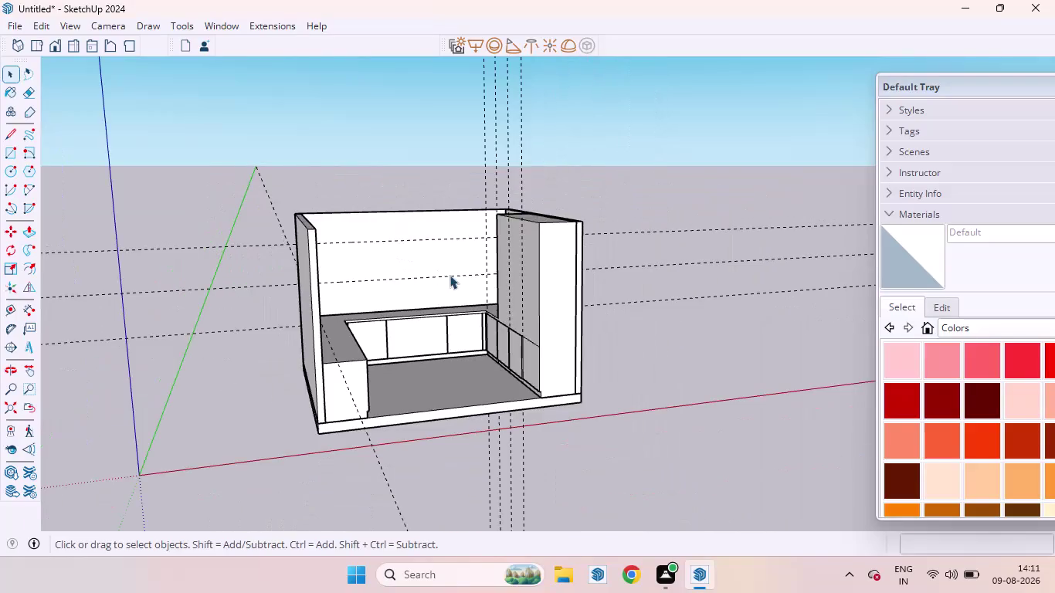
Place a guide line 30 above the existing guide on the left wall.
middle_drag(449, 276, 448, 275)
scroll(up, 3)
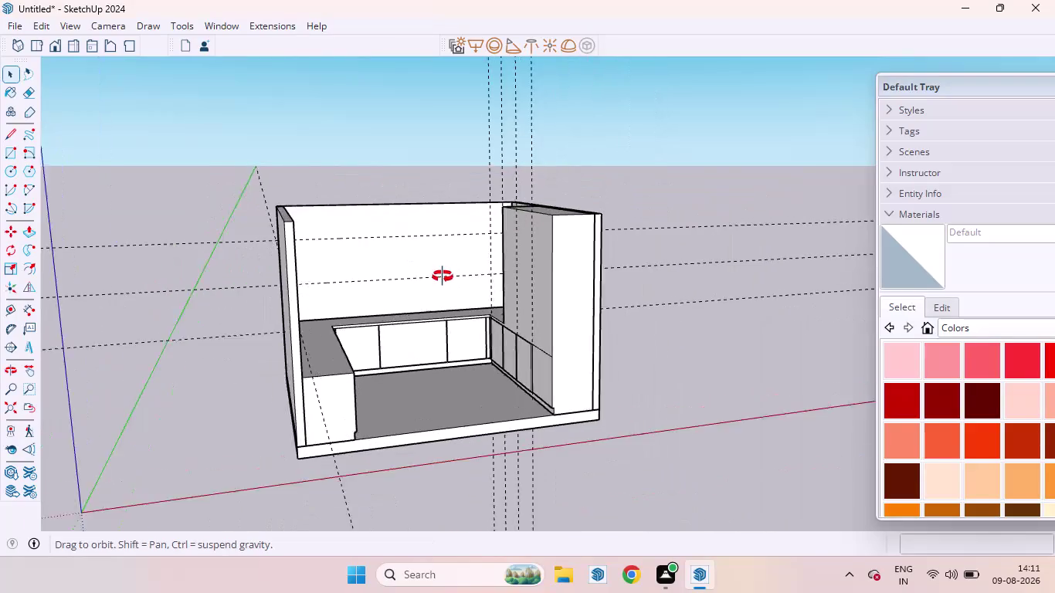
middle_drag(448, 276, 397, 246)
scroll(up, 3)
scroll(down, 3)
middle_drag(423, 254, 380, 372)
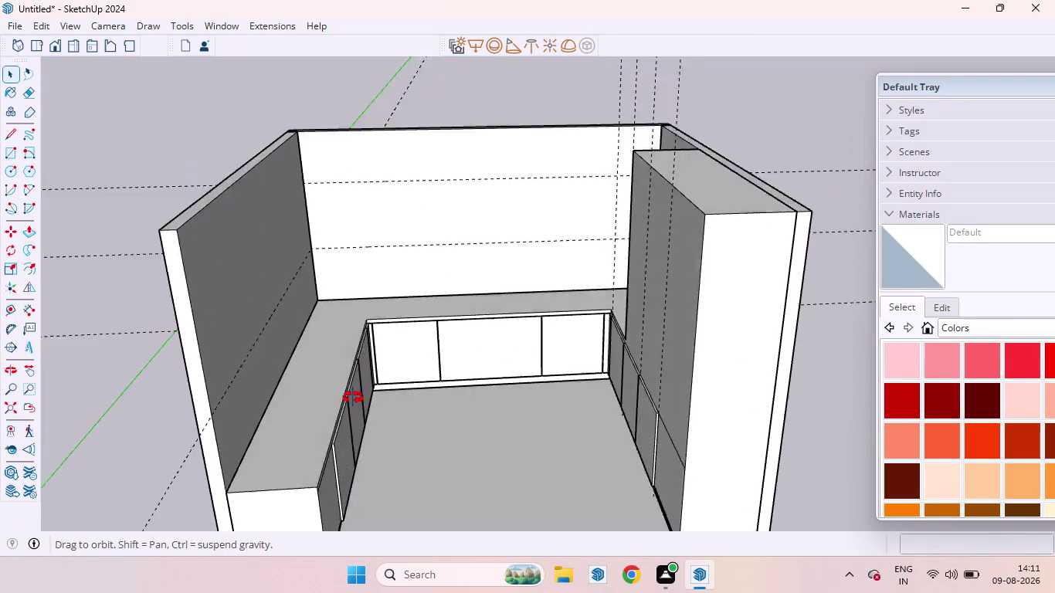
middle_drag(380, 372, 297, 387)
scroll(up, 3)
scroll(down, 3)
scroll(up, 3)
scroll(up, 3)
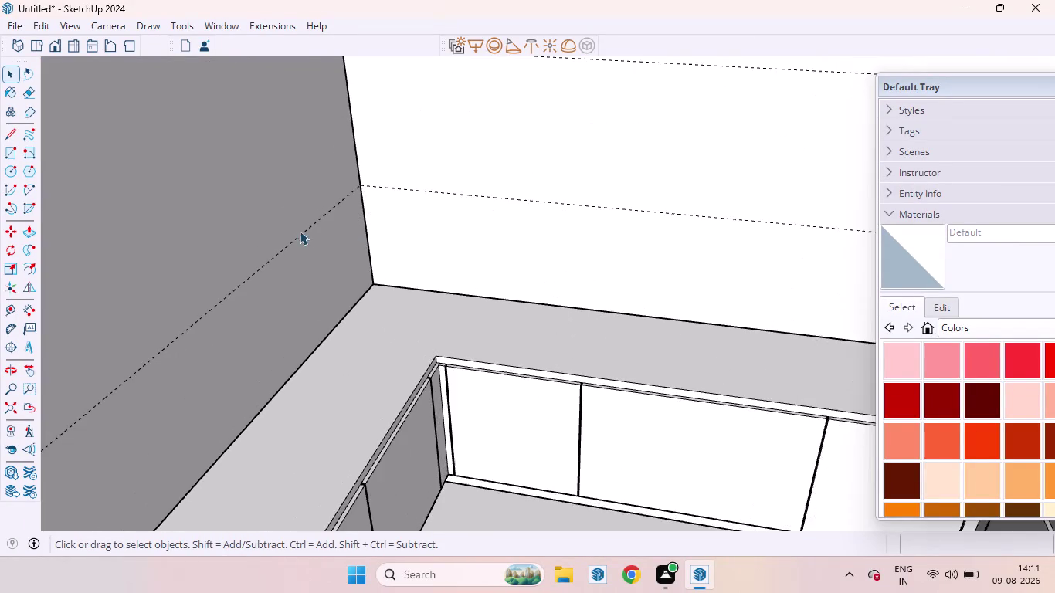
scroll(down, 3)
key(t)
click(298, 259)
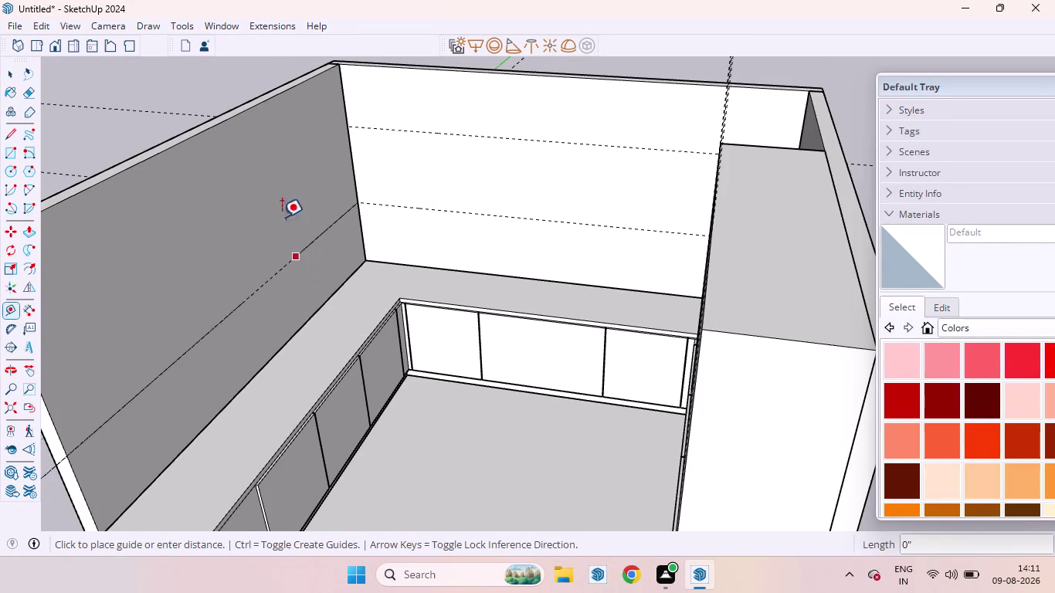
text(30)
key(Return)
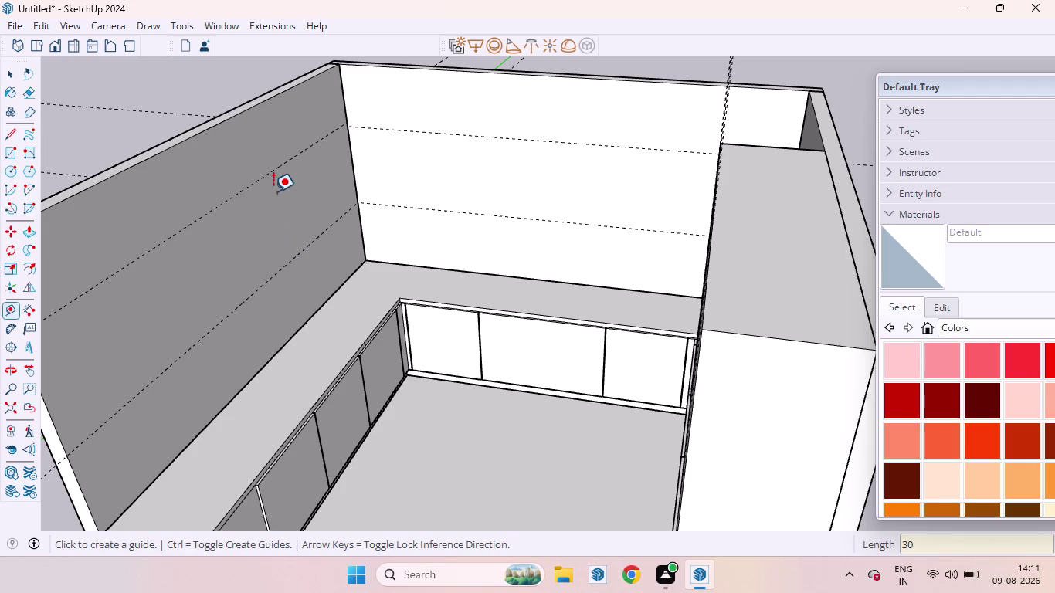
Add a guide 30 above the lower guide on the back wall.
scroll(up, 3)
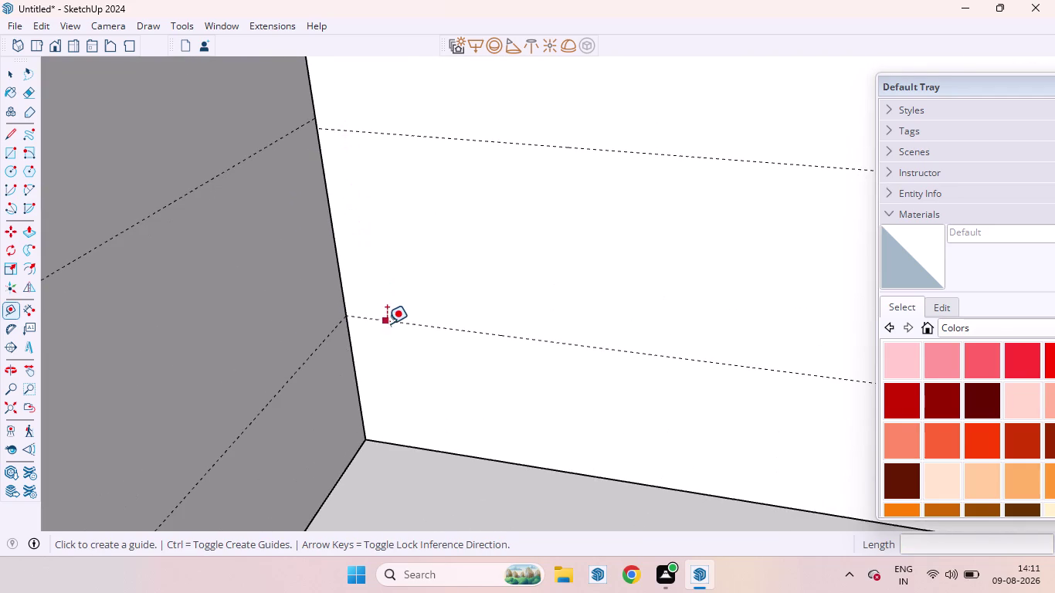
click(388, 324)
text(3)
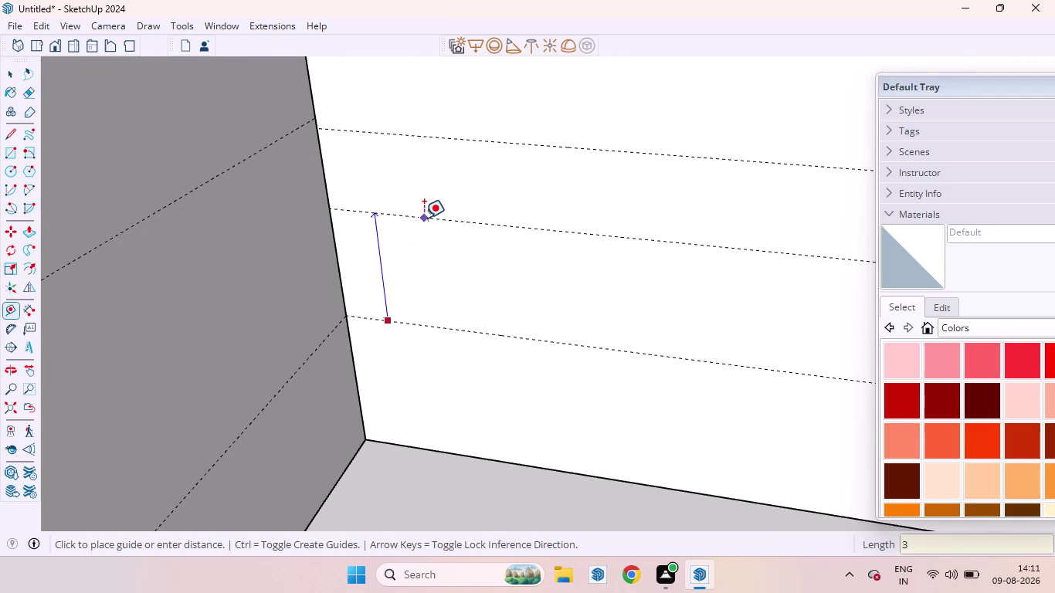
text(0)
key(Return)
scroll(down, 3)
scroll(up, 3)
scroll(down, 3)
Delete the stray guide near the top of the back wall and view the whole room.
key(space)
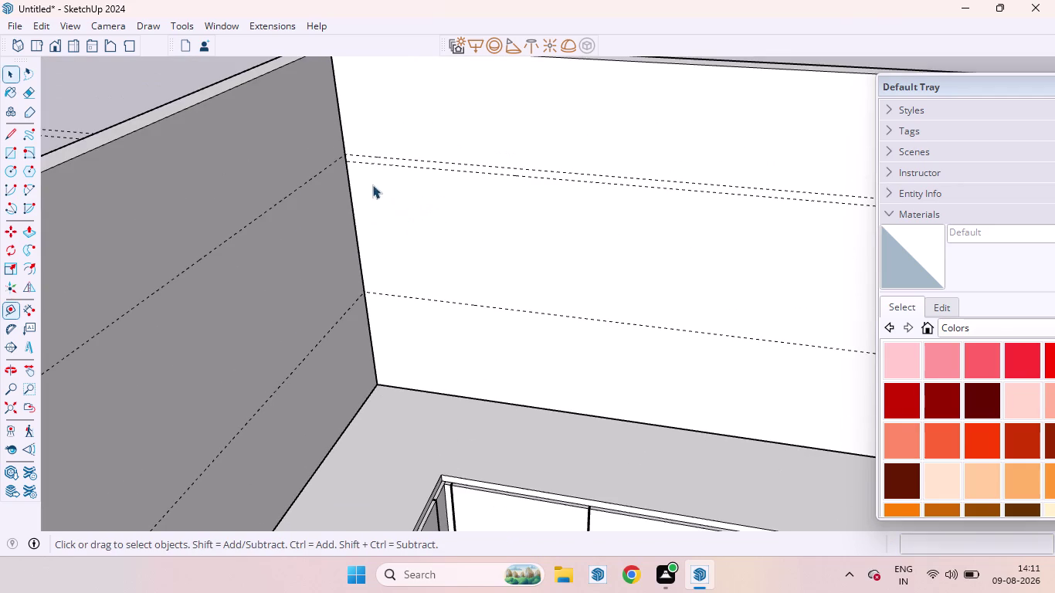
scroll(up, 3)
click(375, 156)
key(Delete)
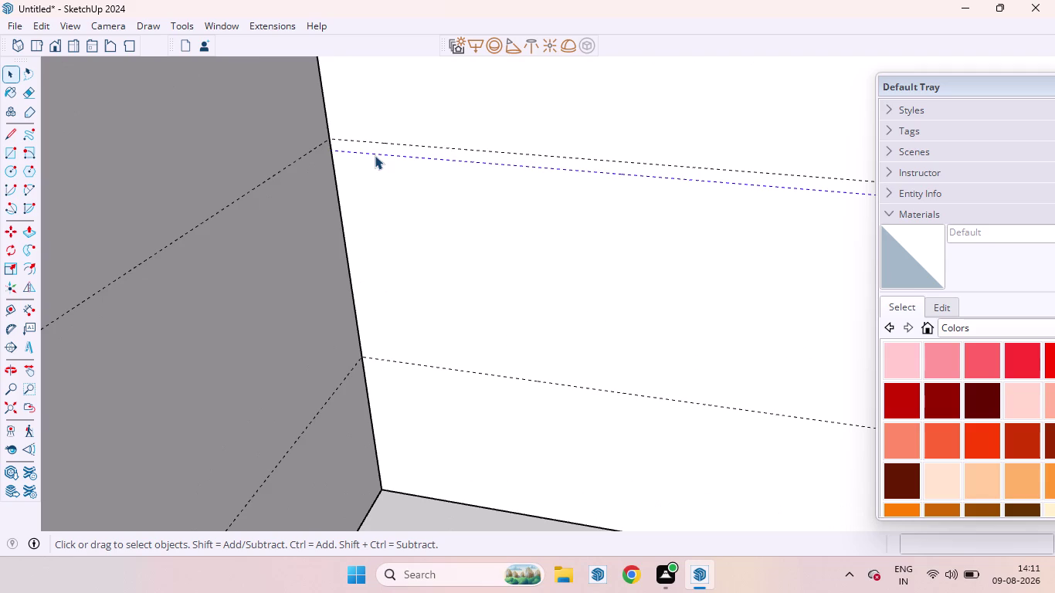
scroll(down, 3)
scroll(up, 3)
scroll(down, 3)
scroll(down, 3)
scroll(up, 3)
scroll(down, 3)
middle_drag(409, 293, 611, 254)
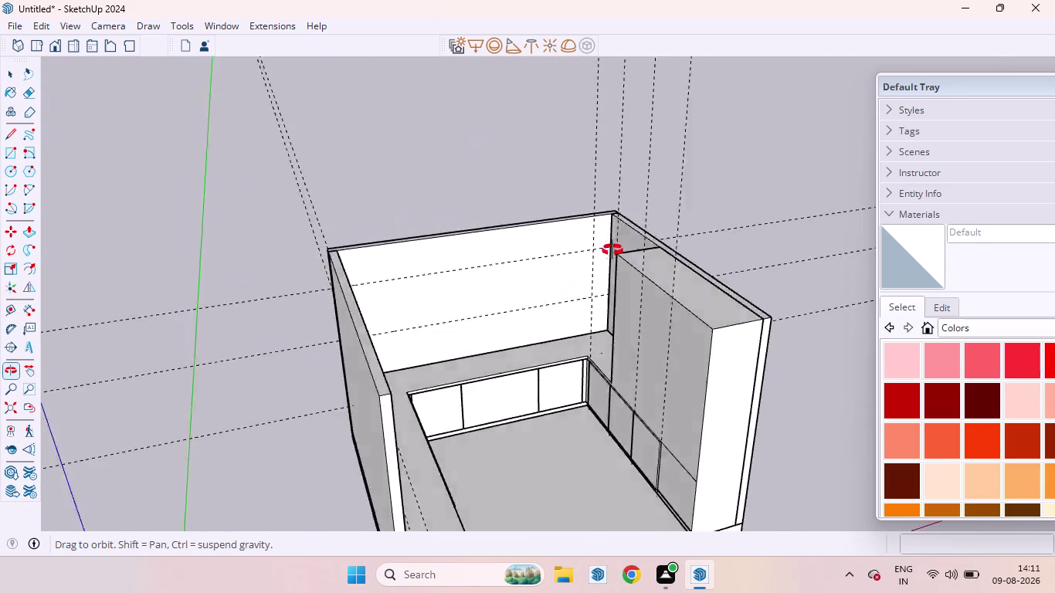
middle_drag(611, 255, 542, 115)
scroll(up, 3)
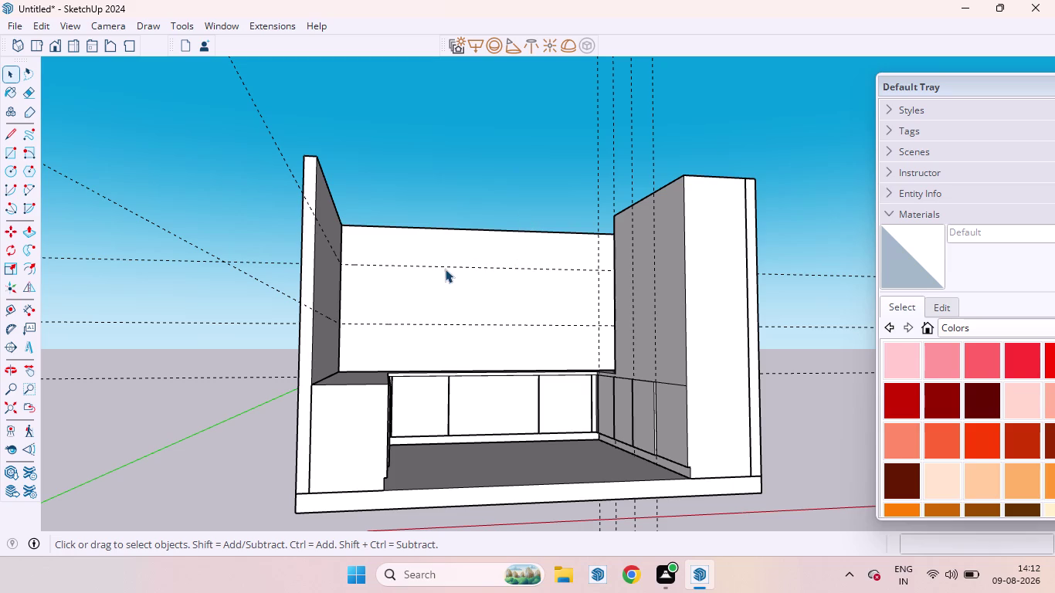
scroll(down, 3)
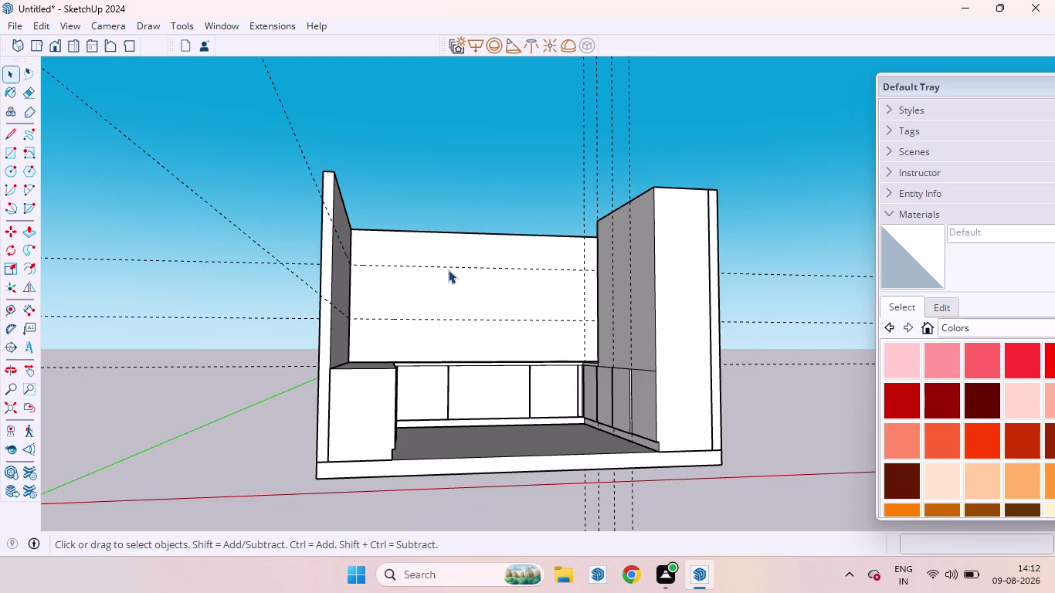
middle_click(448, 269)
scroll(down, 3)
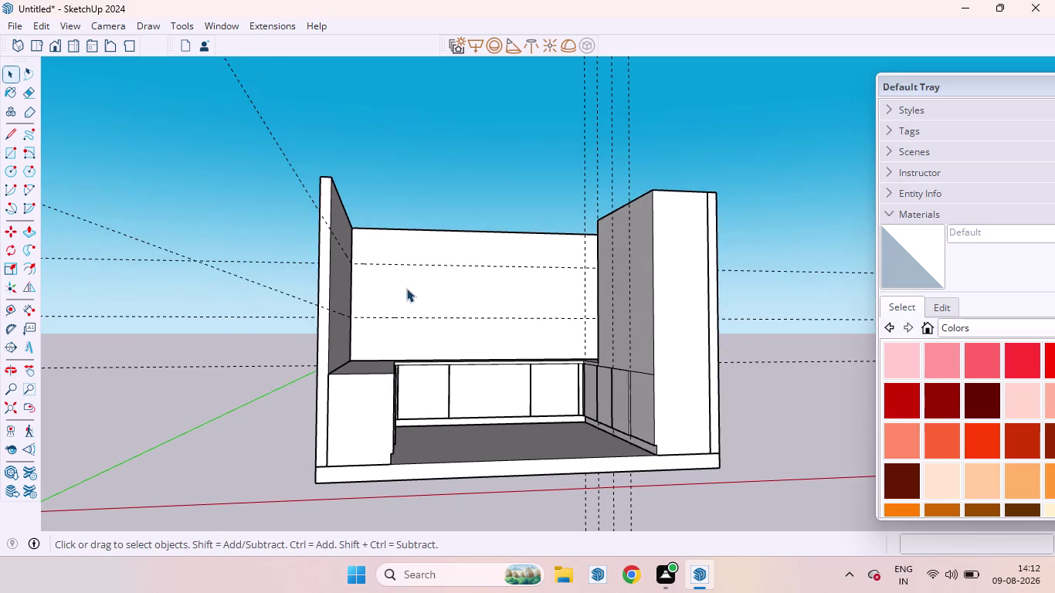
scroll(down, 3)
scroll(up, 3)
middle_drag(421, 282, 397, 358)
scroll(up, 3)
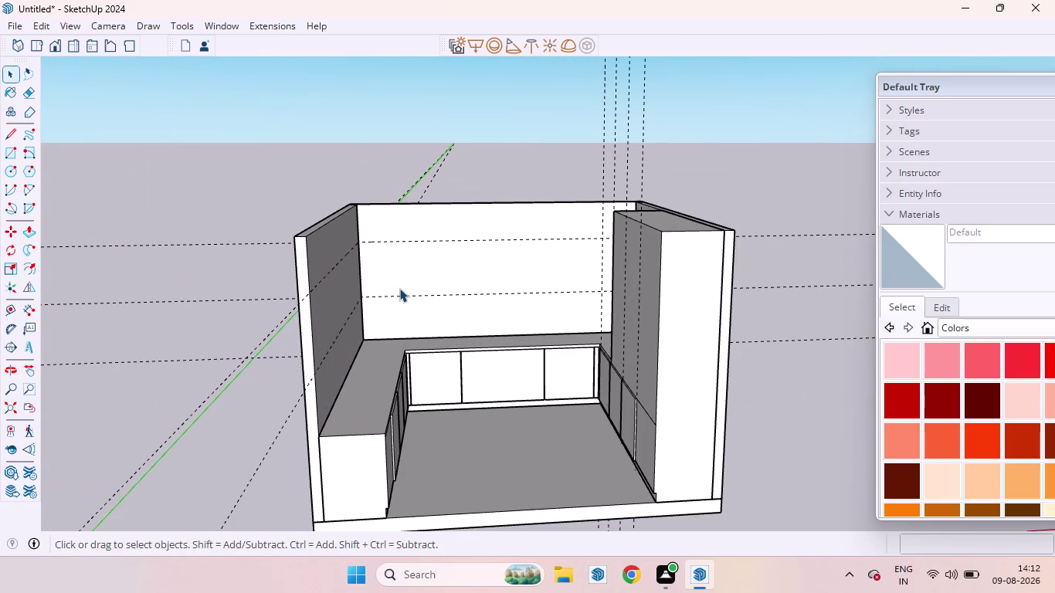
key(r)
scroll(up, 3)
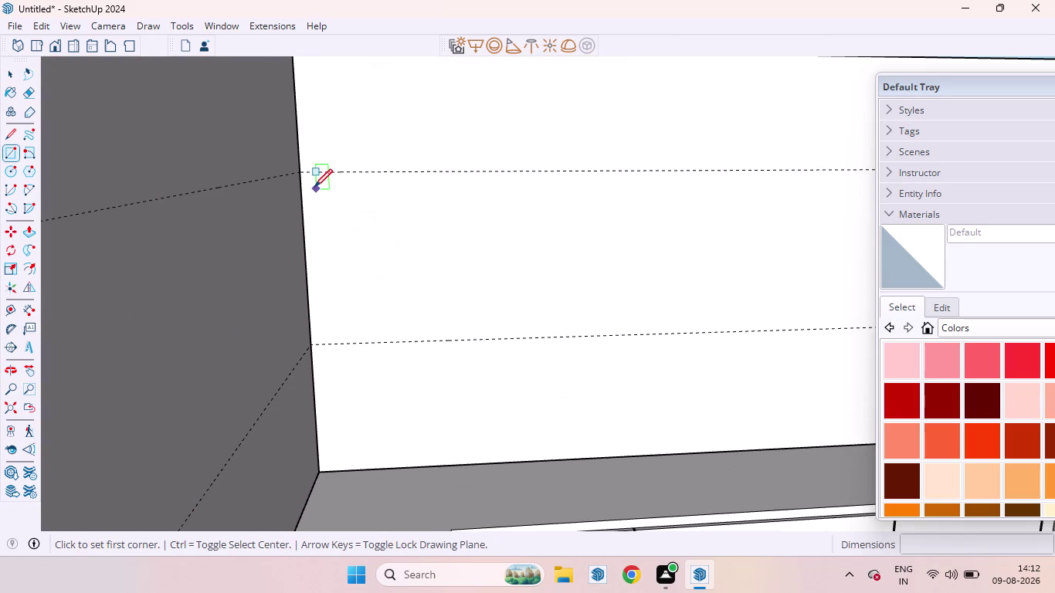
click(299, 171)
scroll(down, 3)
scroll(down, 3)
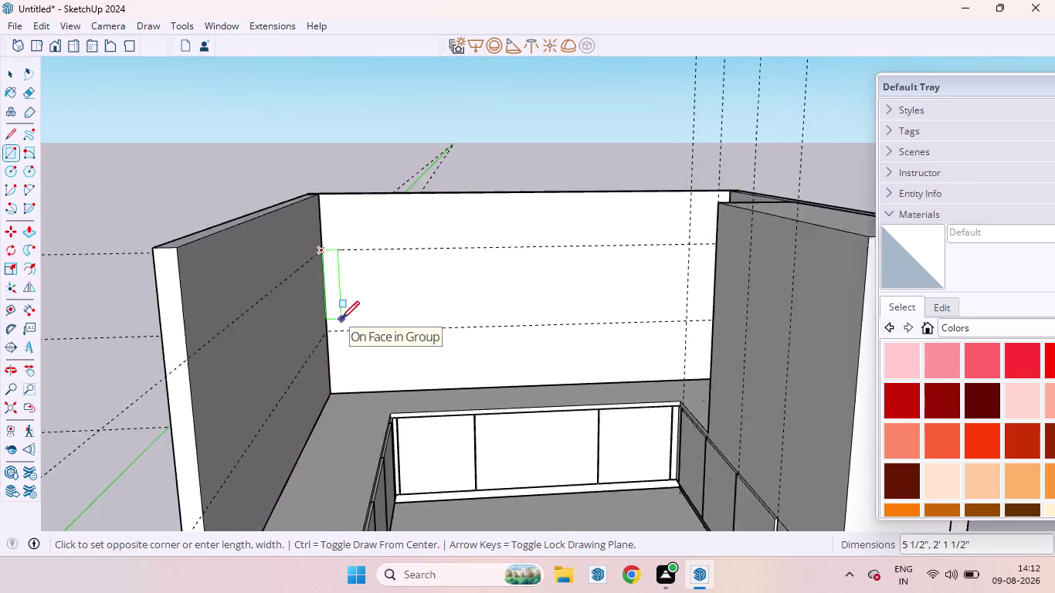
scroll(down, 3)
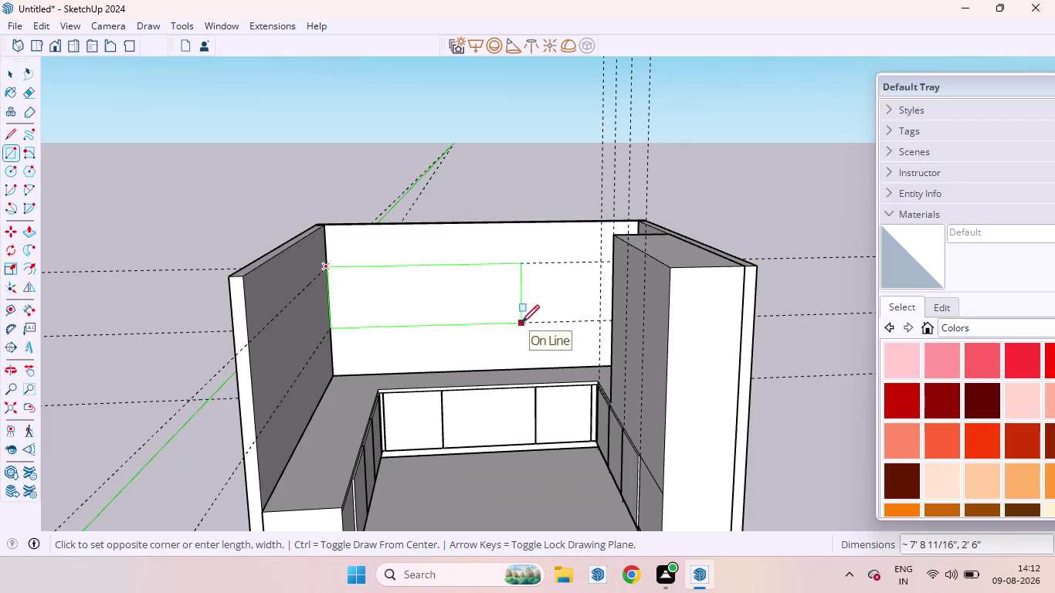
scroll(up, 3)
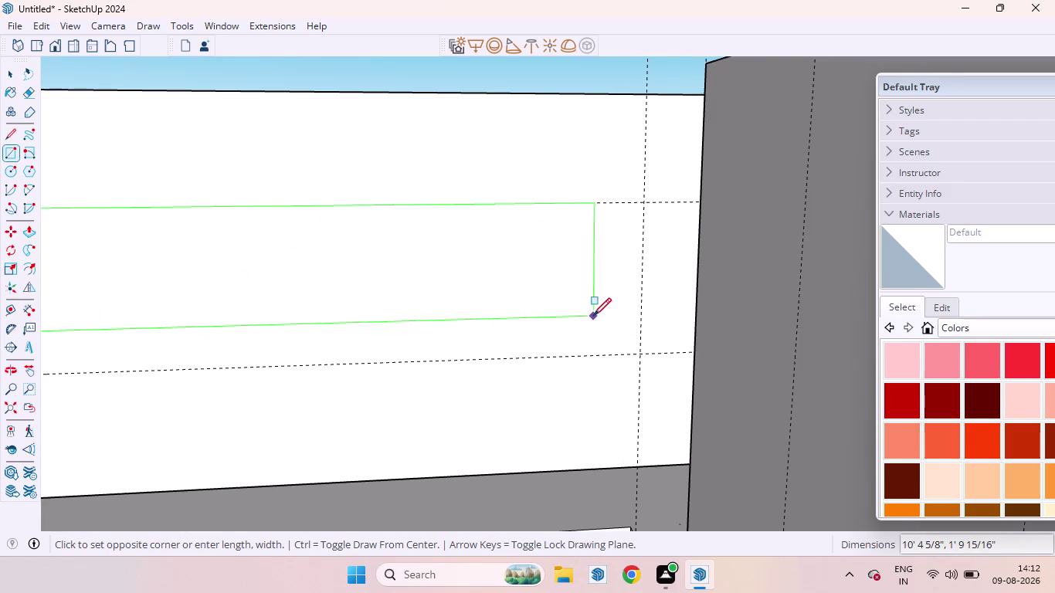
scroll(up, 3)
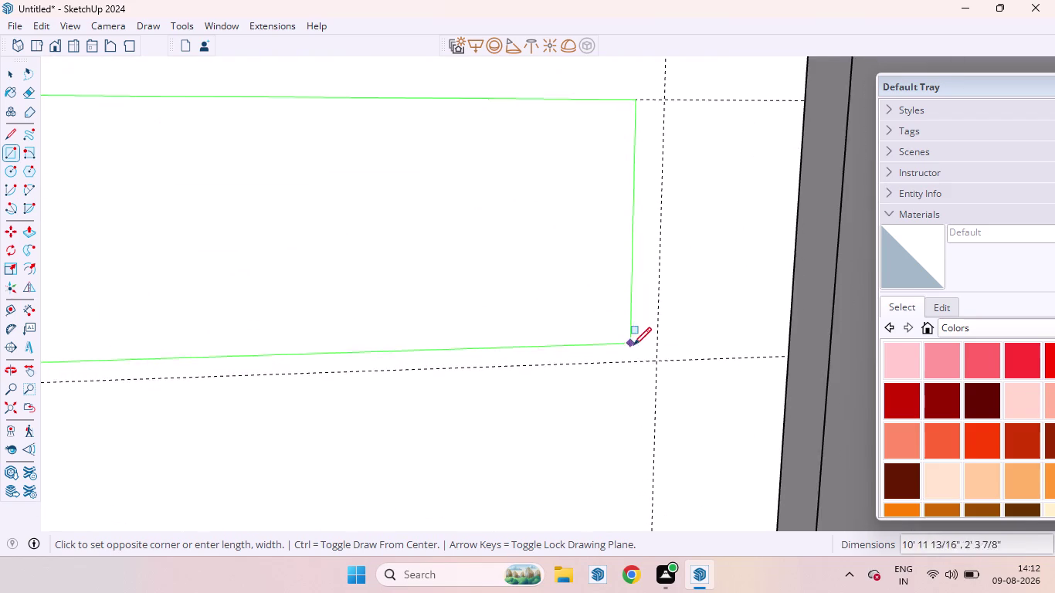
scroll(up, 3)
middle_drag(640, 358, 701, 398)
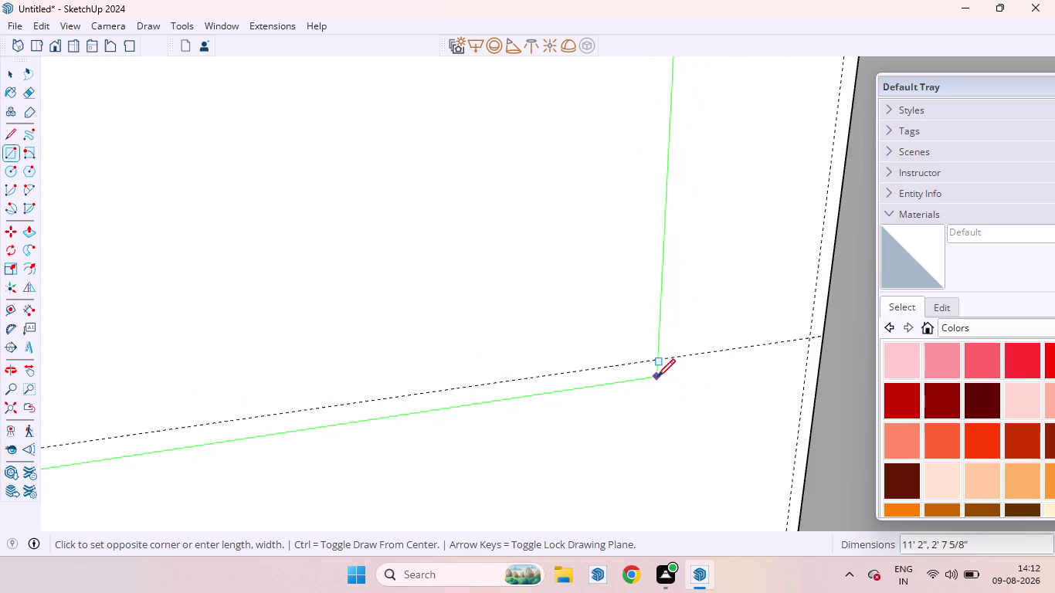
middle_drag(652, 365, 516, 353)
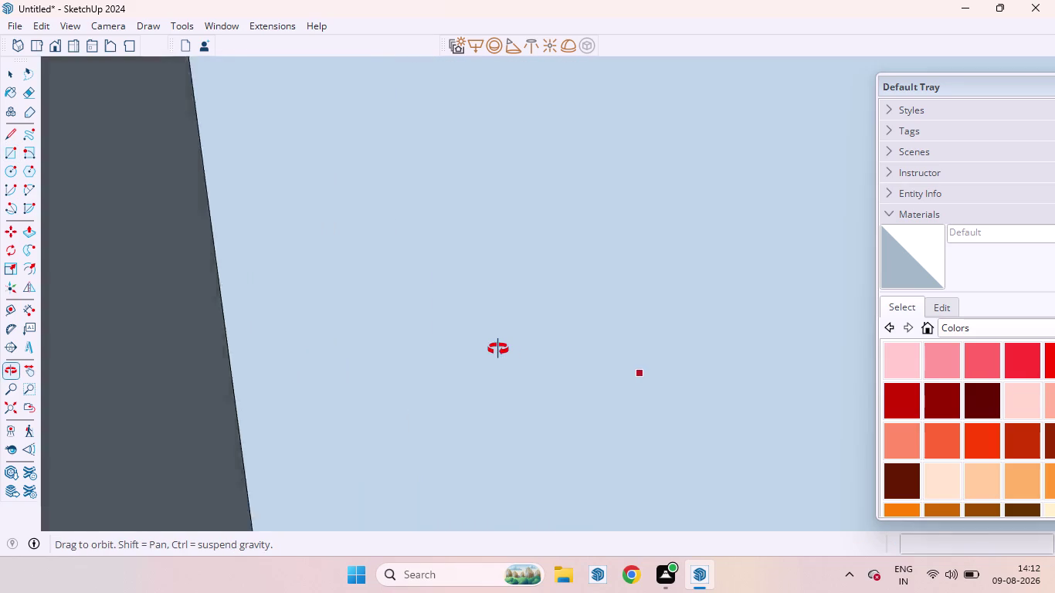
middle_drag(516, 353, 499, 349)
middle_drag(498, 349, 529, 338)
scroll(down, 3)
scroll(down, 3)
scroll(down, 3)
scroll(down, 3)
click(3, 412)
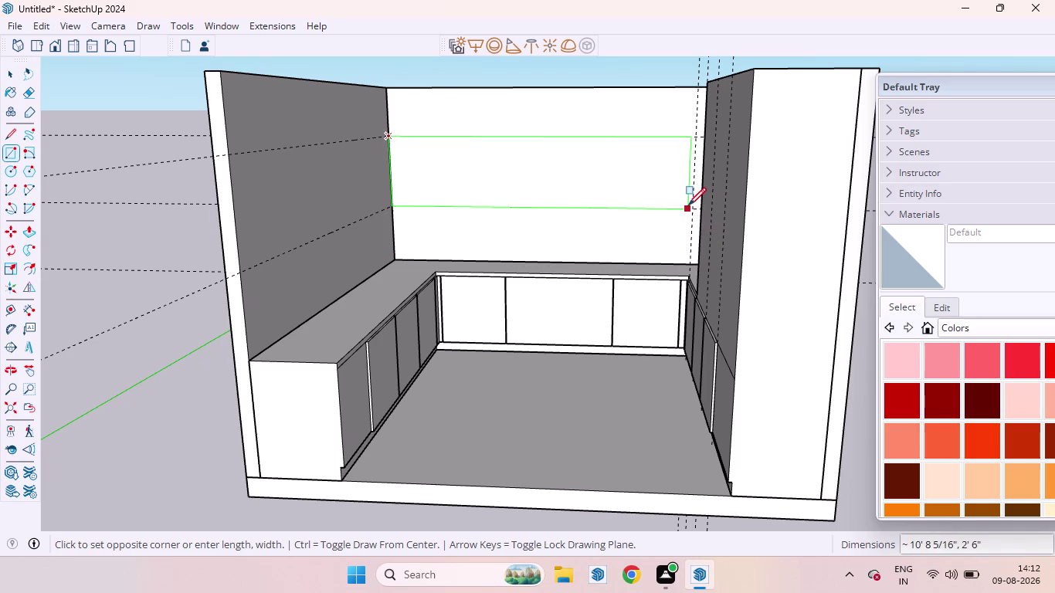
middle_drag(688, 208, 693, 218)
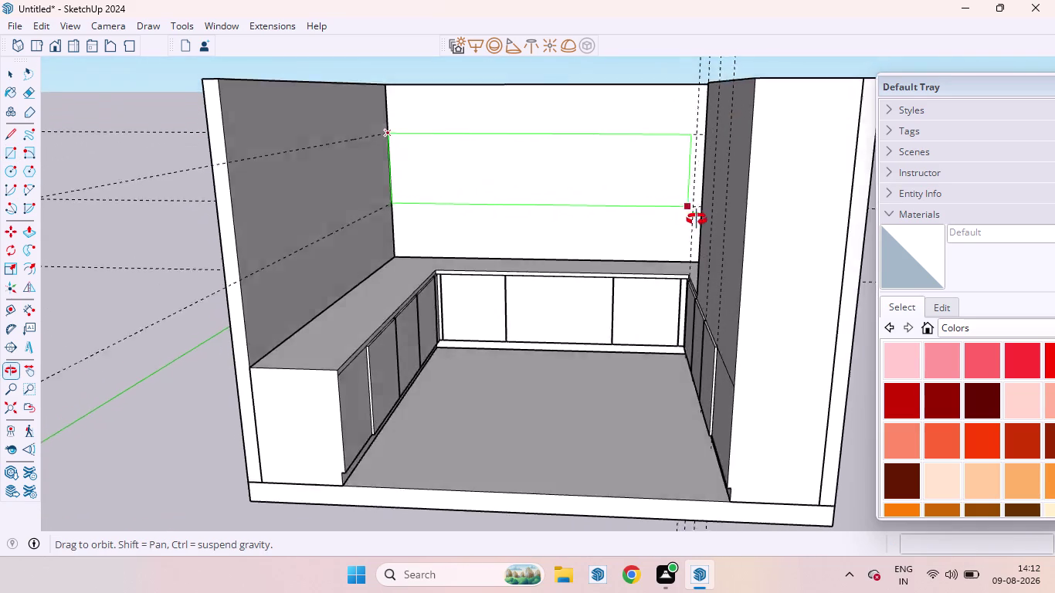
middle_drag(693, 218, 680, 200)
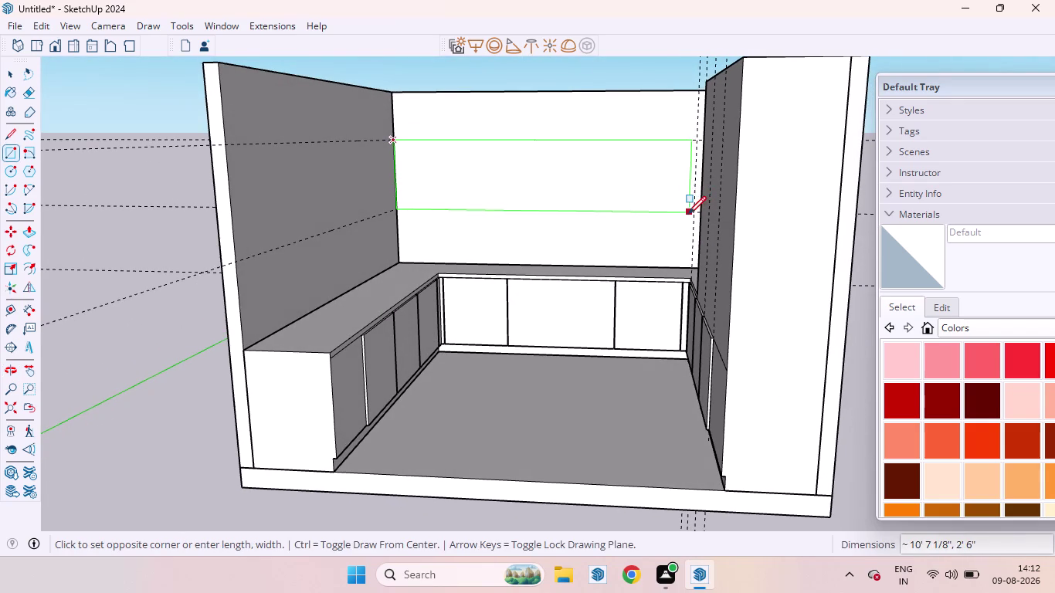
key(space)
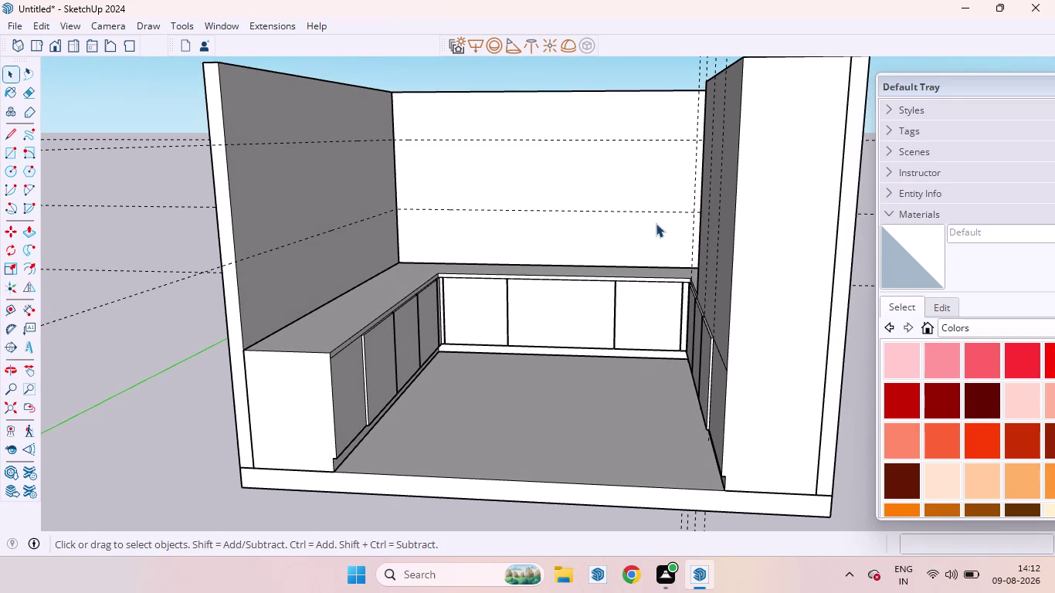
Move the vertical guide at the back-right corner into a new position.
scroll(down, 3)
middle_drag(660, 242, 832, 533)
scroll(up, 3)
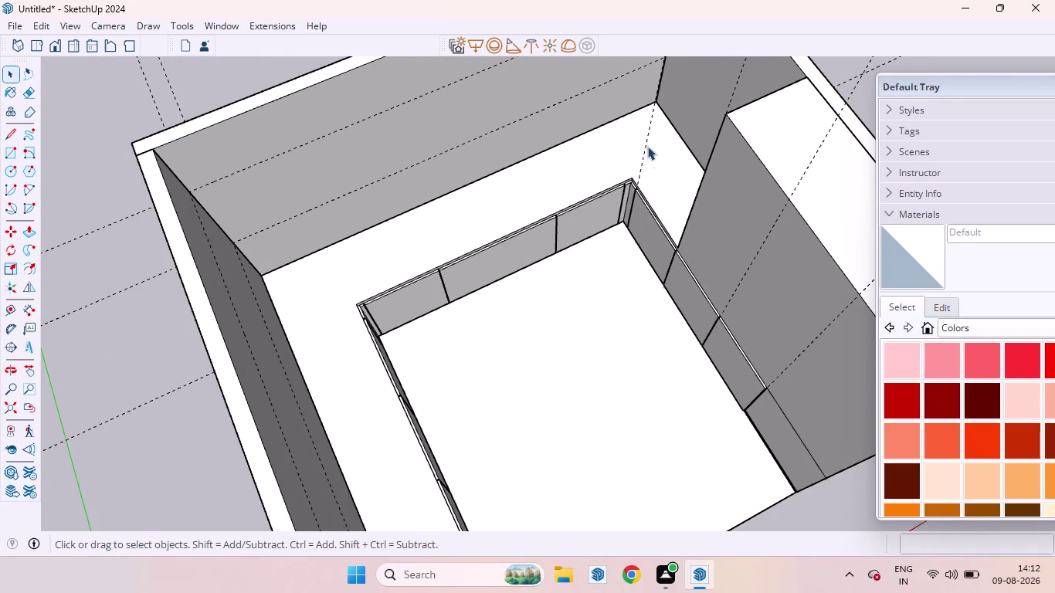
middle_drag(655, 150, 628, 143)
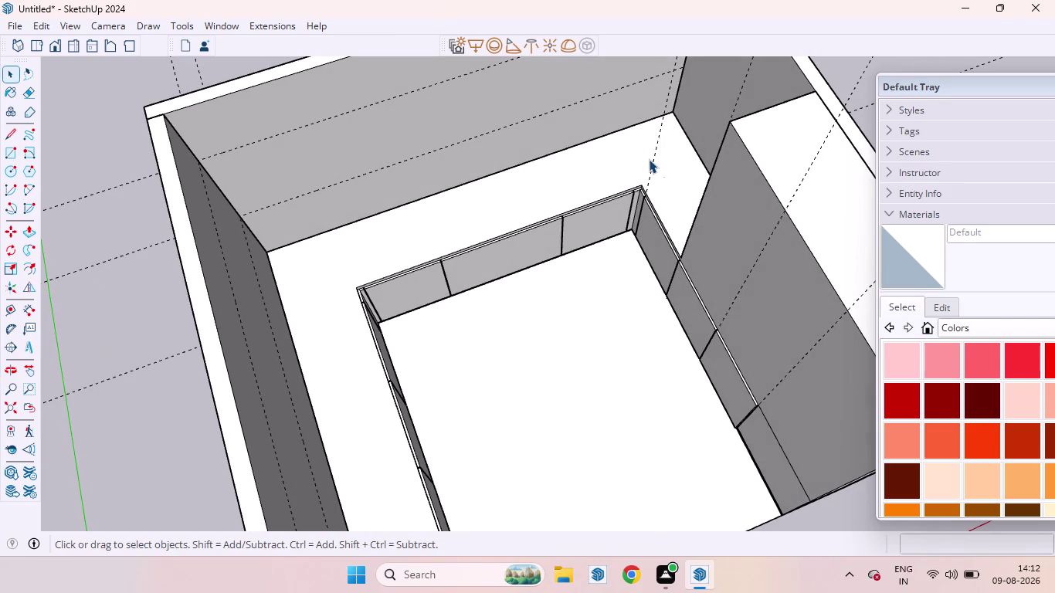
click(653, 159)
key(m)
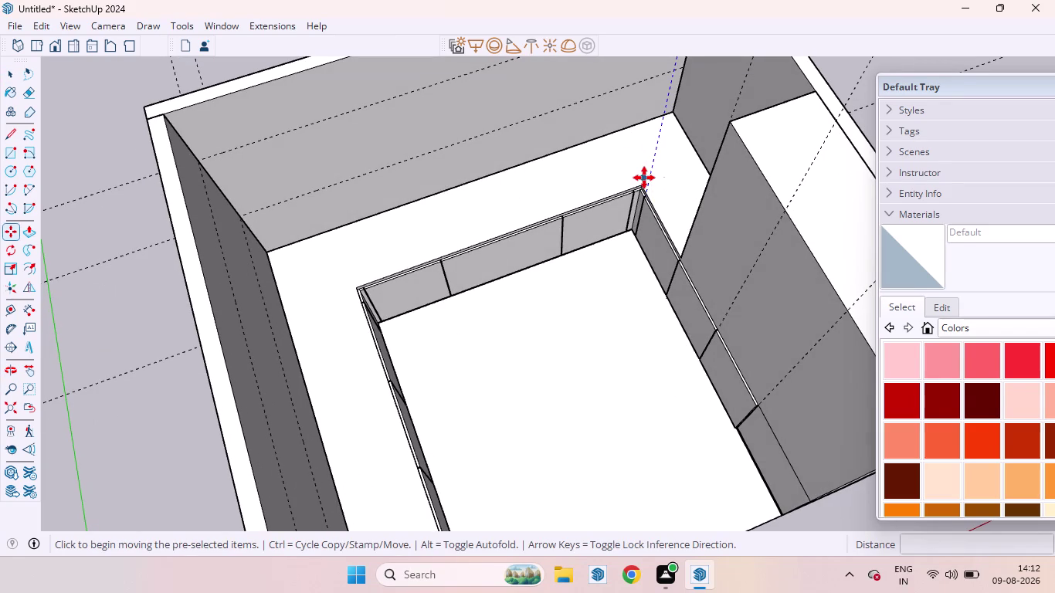
key(Left)
click(651, 177)
click(601, 130)
key(space)
scroll(down, 3)
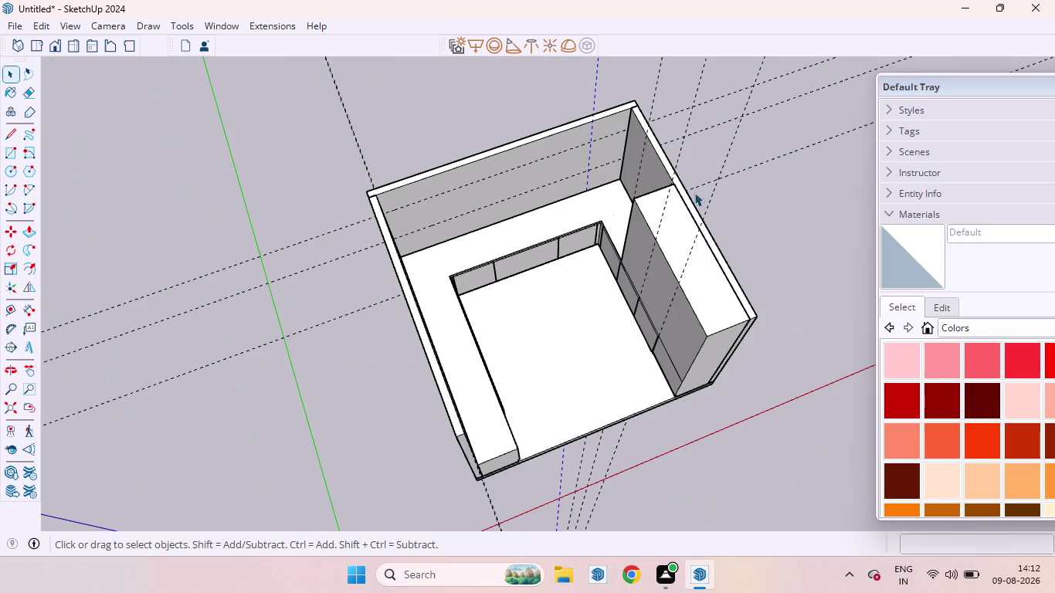
click(745, 219)
Draw a rectangle on the back wall spanning the upper cabinet area between the guides.
middle_drag(615, 168, 515, 16)
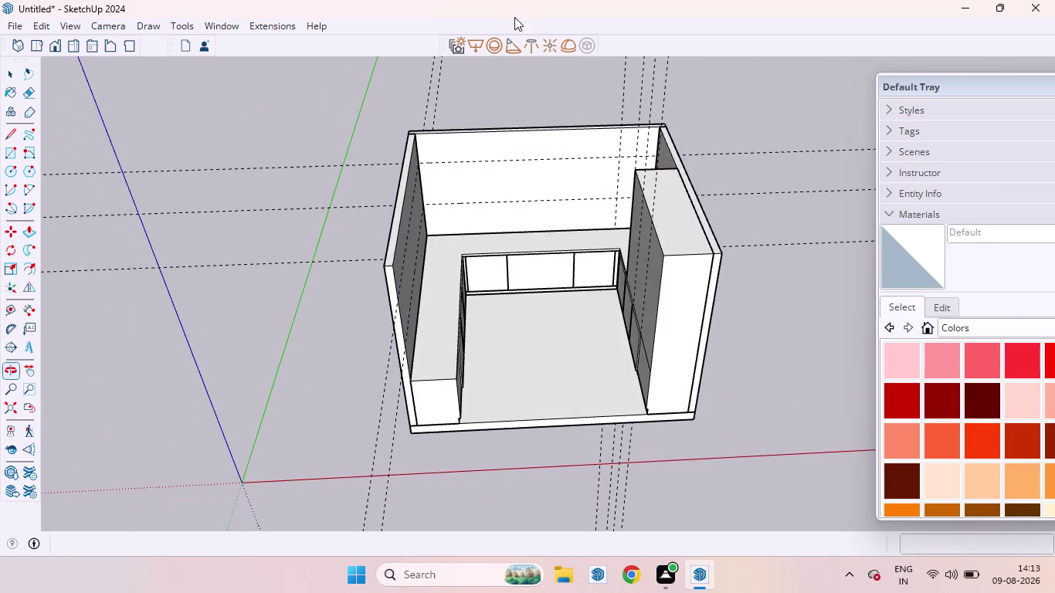
scroll(up, 3)
key(r)
scroll(up, 3)
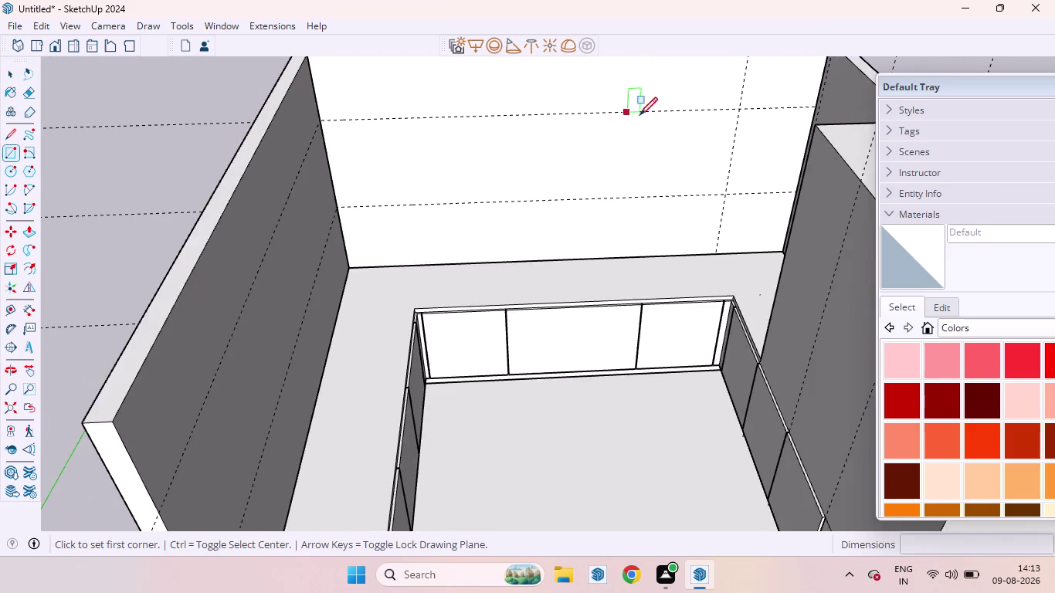
scroll(up, 3)
click(774, 111)
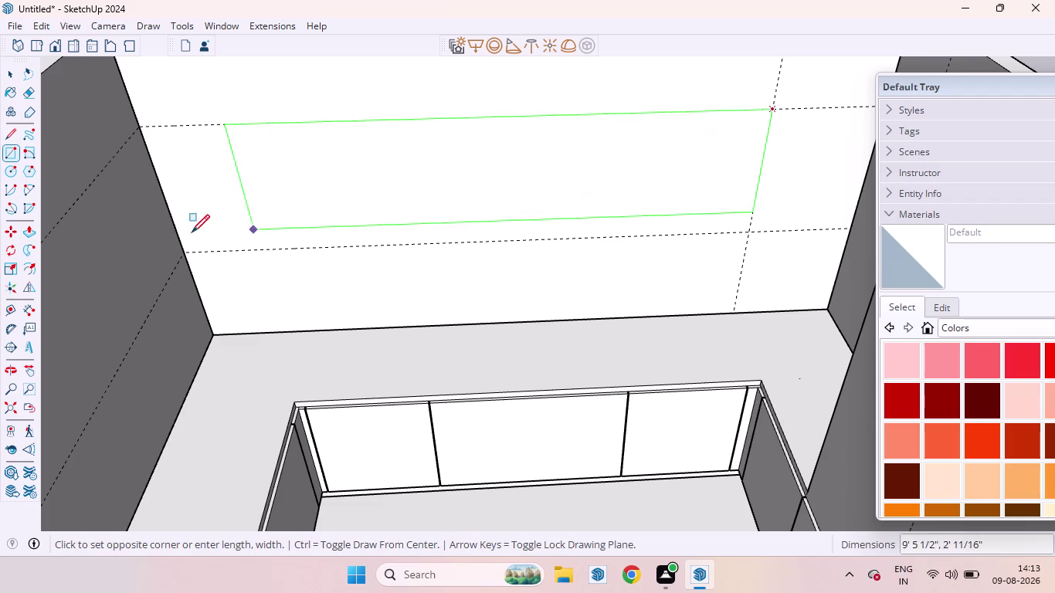
click(185, 252)
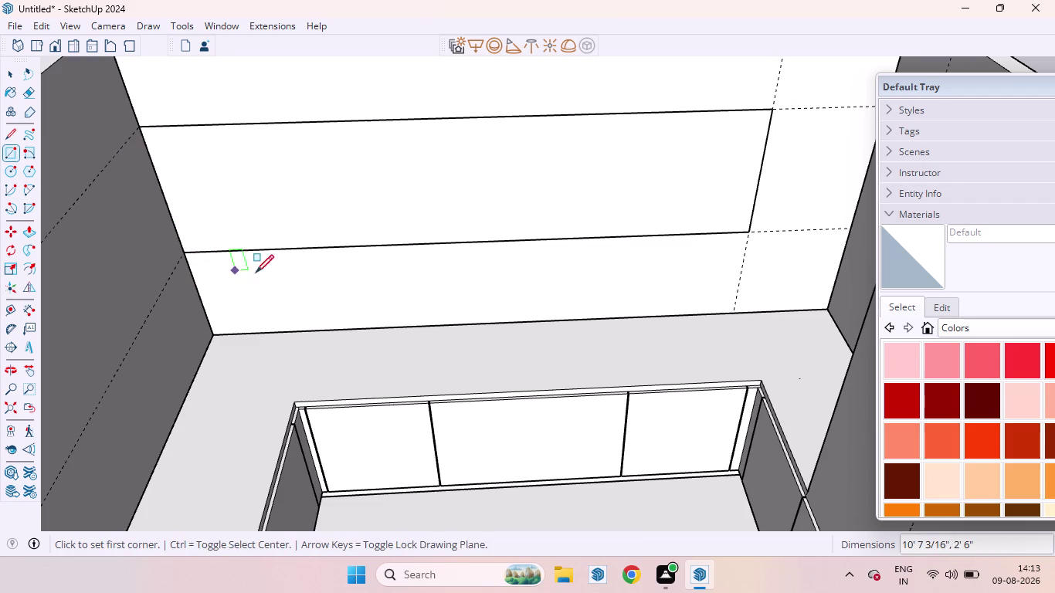
key(space)
Push/pull the rectangle 14 out from the back wall to form the cabinet block.
click(412, 180)
key(p)
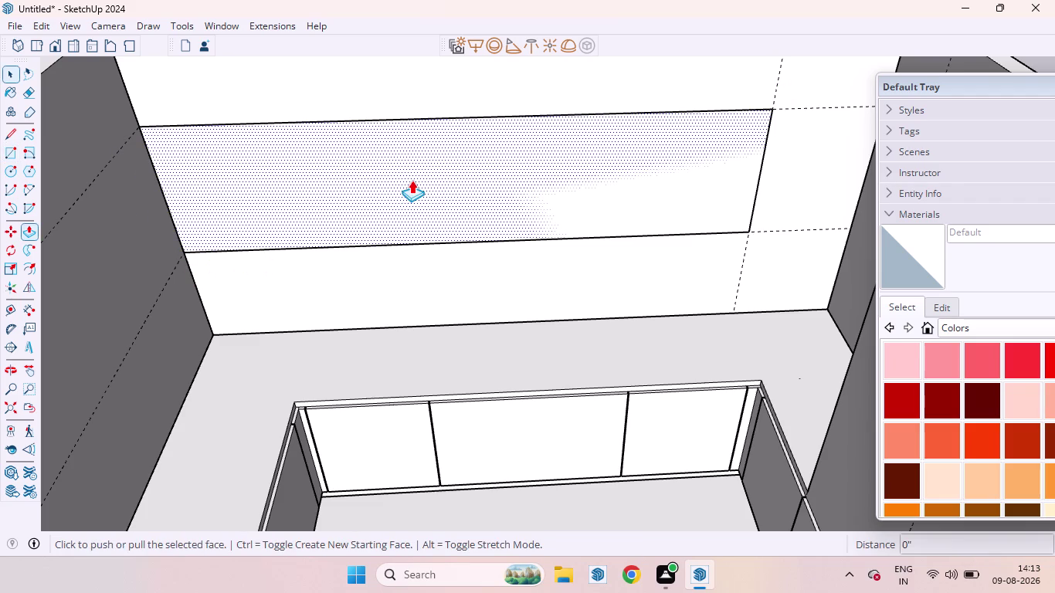
drag(412, 180, 412, 199)
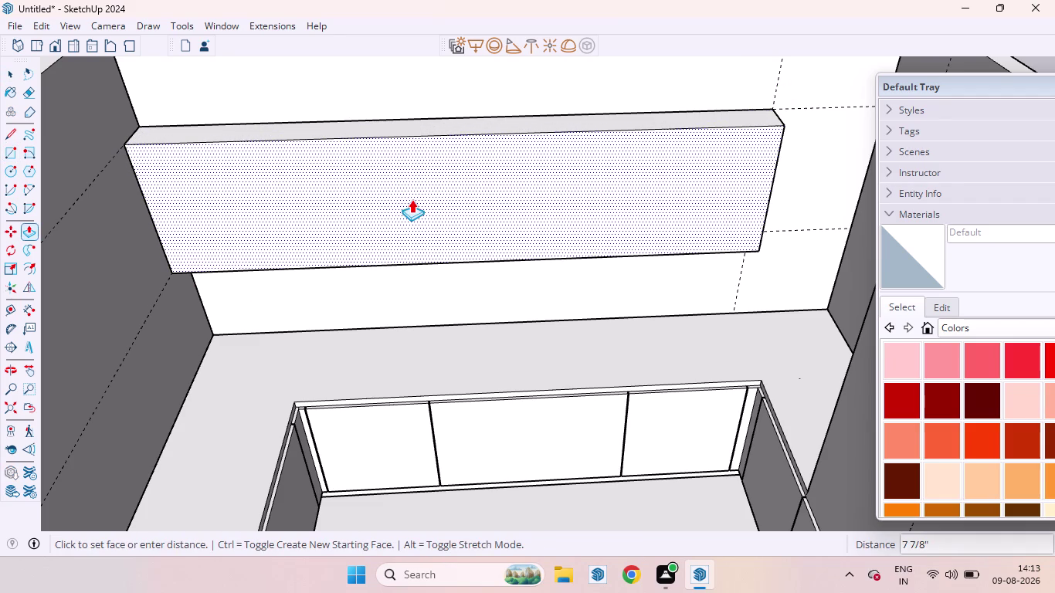
drag(411, 199, 411, 200)
text(14)
key(Return)
key(space)
scroll(down, 3)
scroll(down, 3)
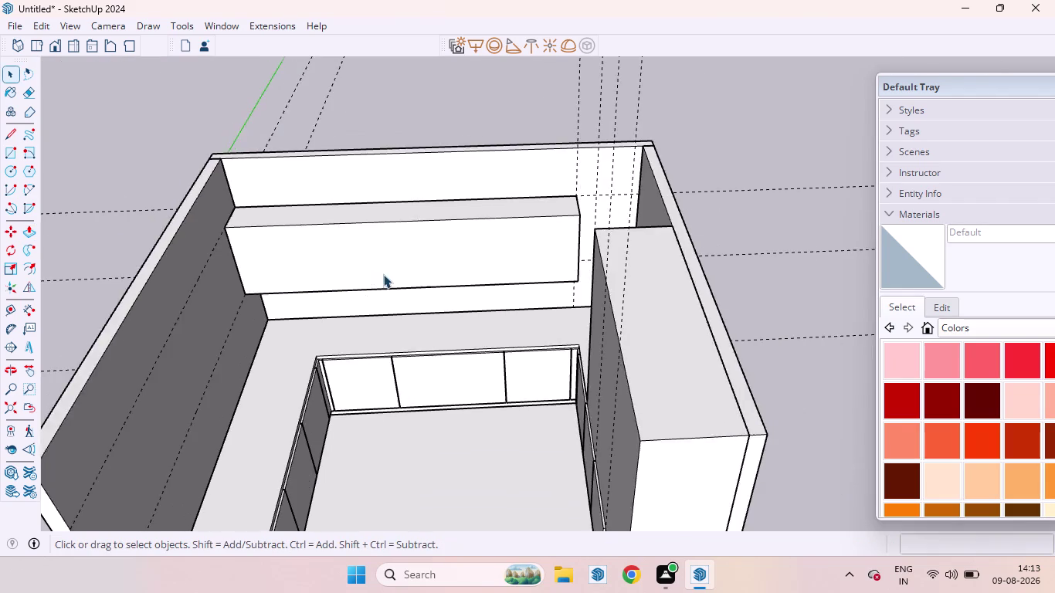
scroll(down, 3)
middle_drag(349, 333, 293, 242)
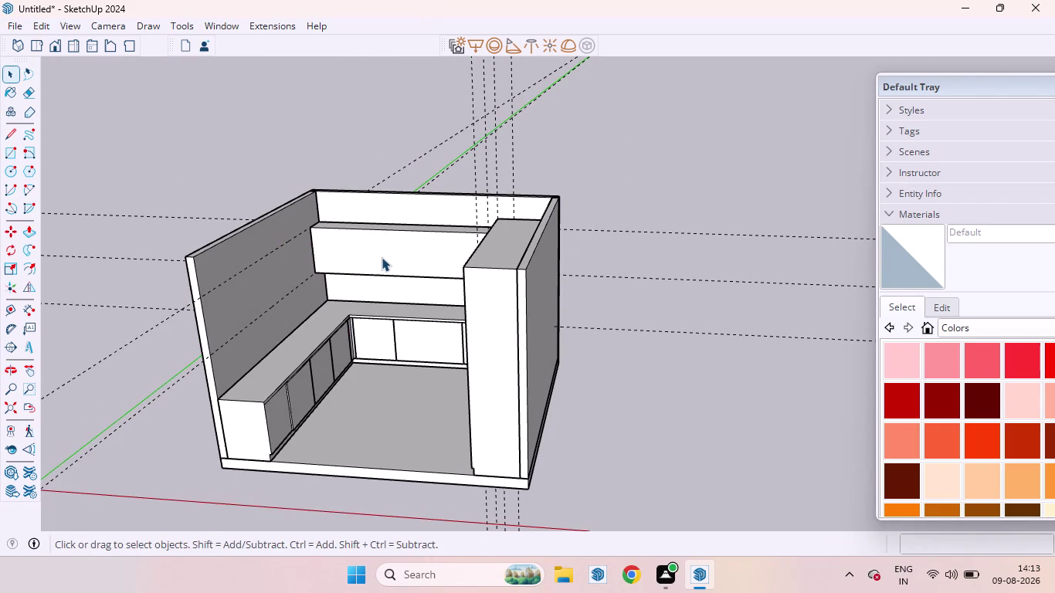
scroll(up, 3)
middle_drag(455, 221, 595, 154)
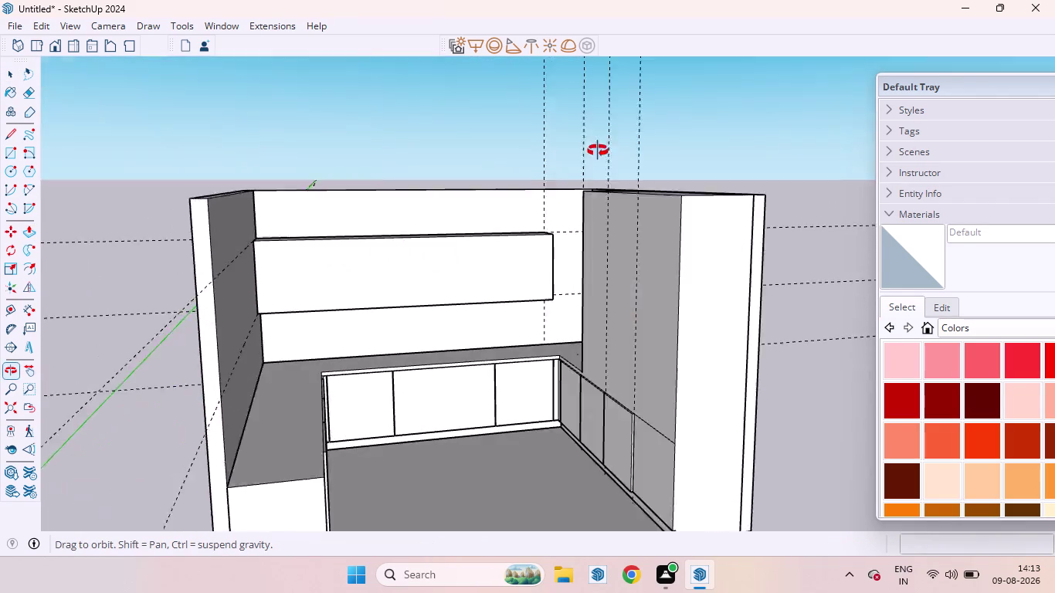
middle_drag(594, 154, 853, 267)
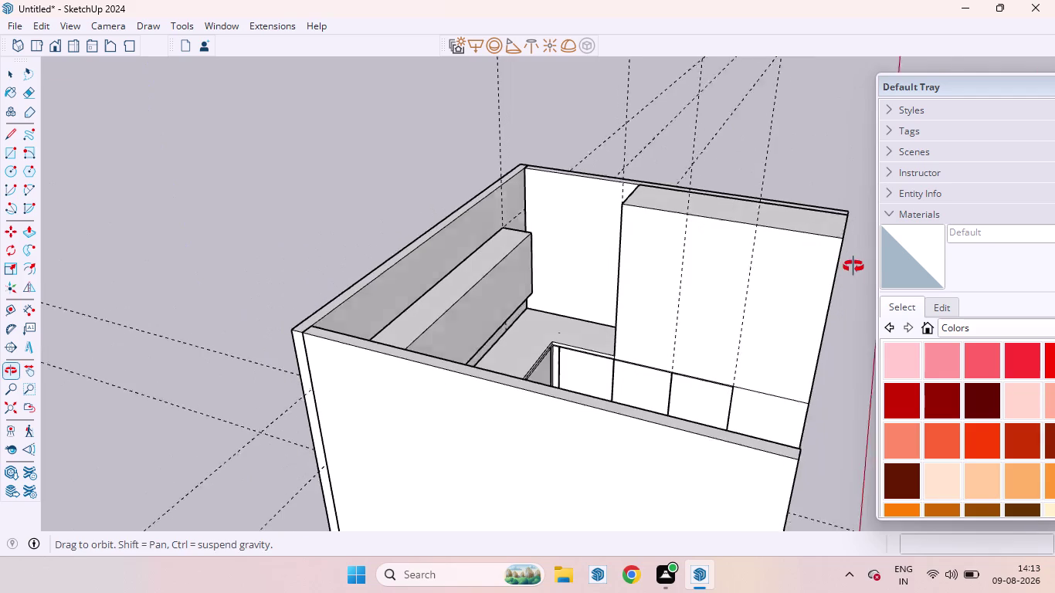
middle_drag(853, 267, 854, 265)
scroll(up, 3)
scroll(up, 3)
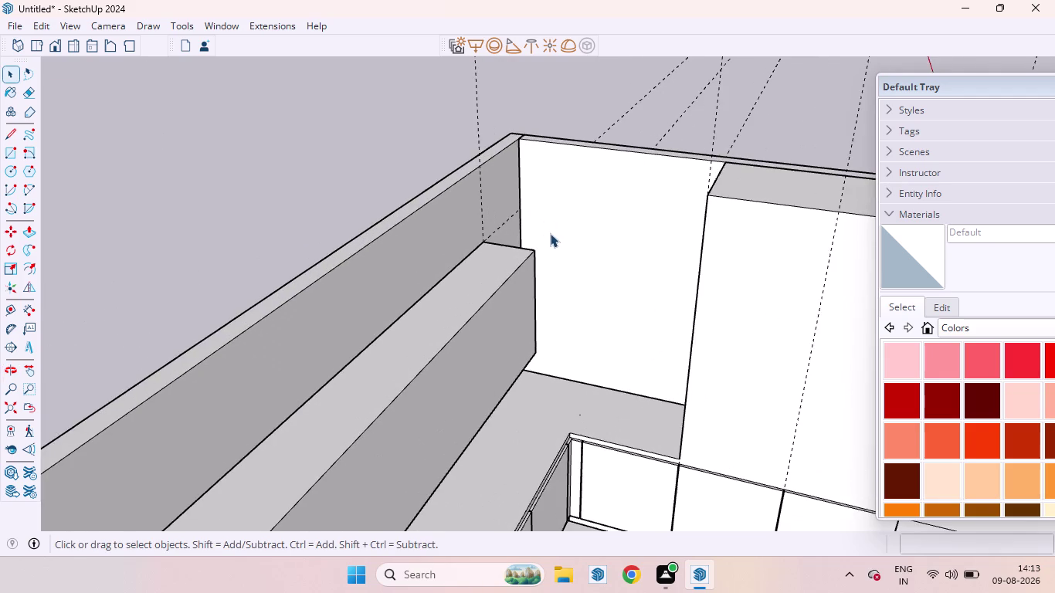
scroll(down, 3)
scroll(up, 3)
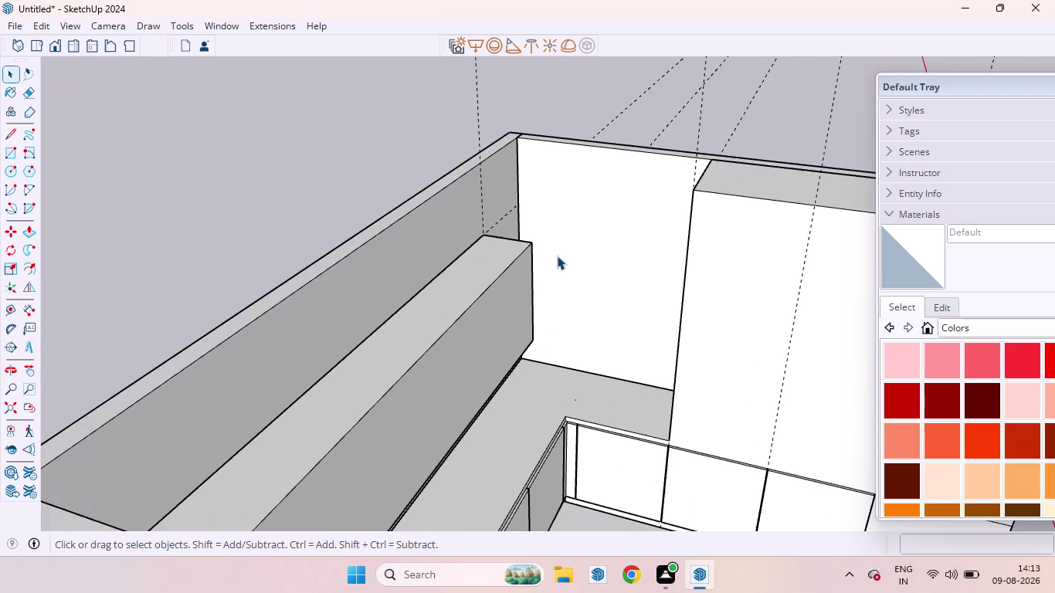
scroll(up, 3)
middle_drag(603, 236, 631, 343)
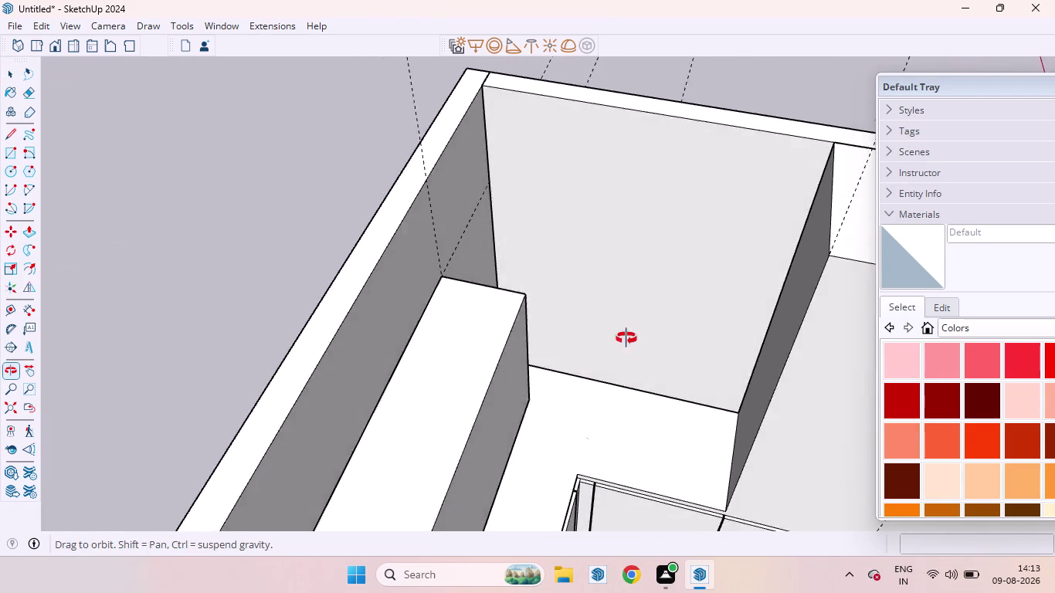
middle_drag(631, 343, 688, 453)
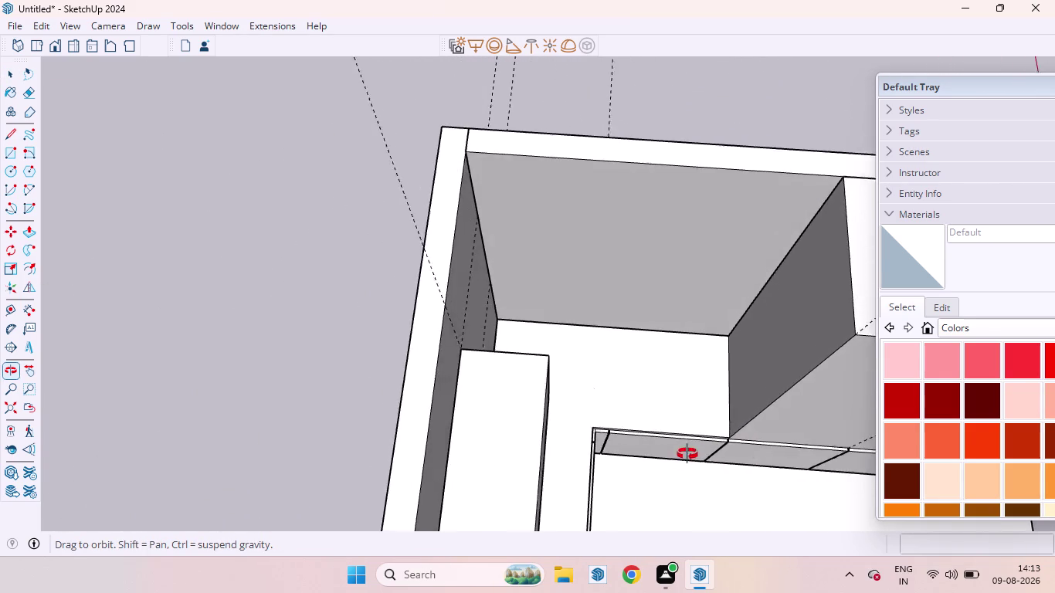
middle_drag(688, 453, 528, 315)
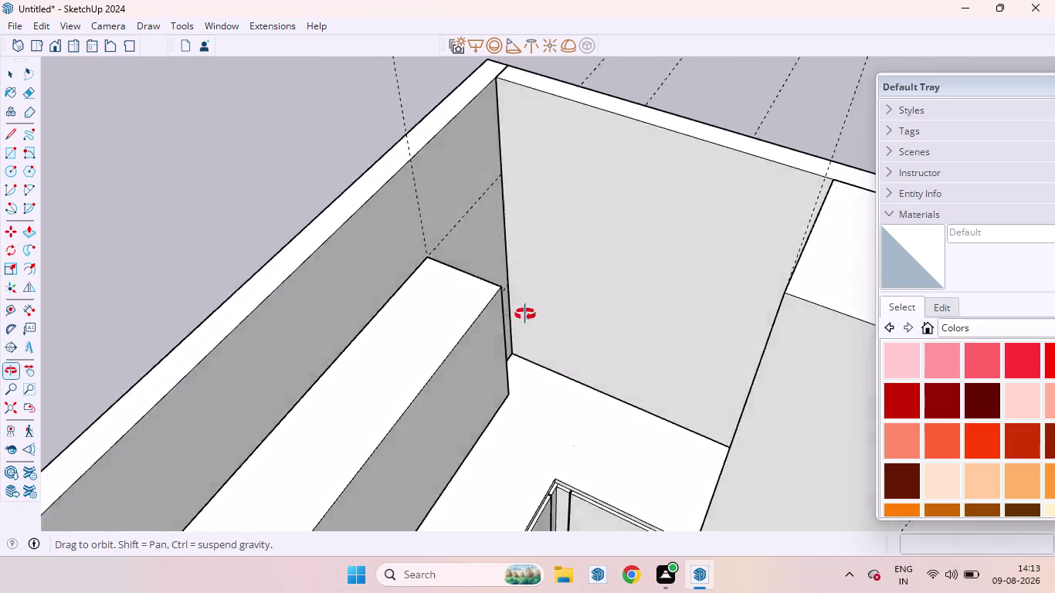
middle_drag(528, 315, 383, 163)
scroll(down, 3)
middle_drag(423, 295, 491, 365)
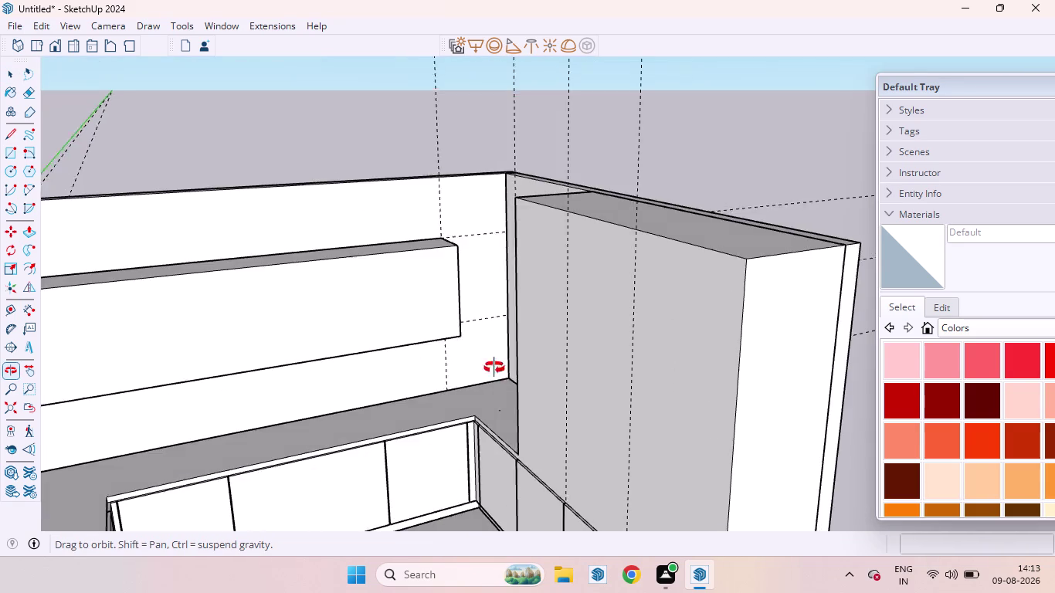
middle_drag(490, 365, 547, 384)
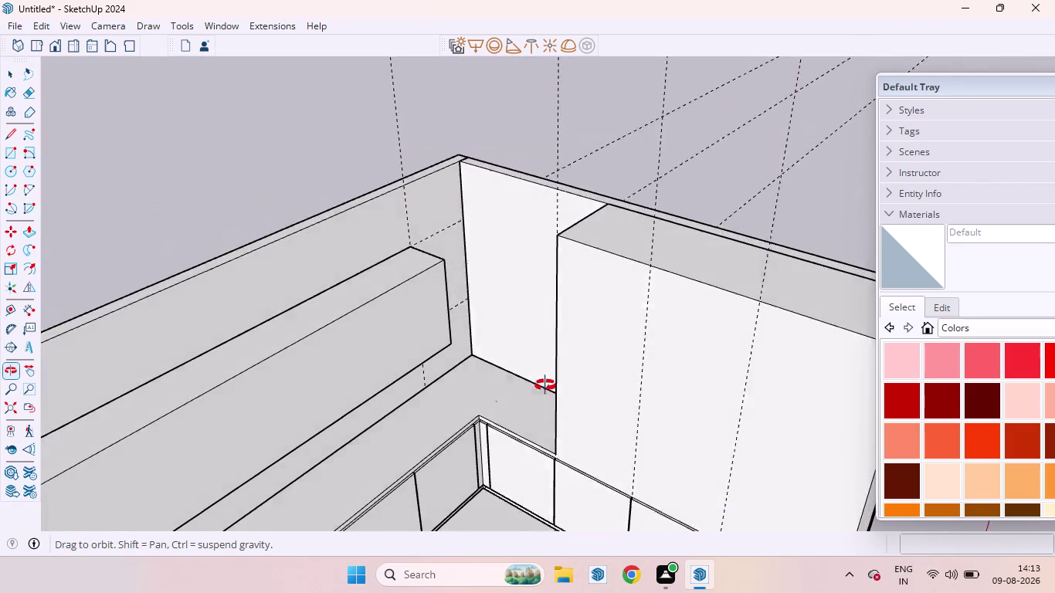
Place a guide 30 above the side wall's bottom edge.
middle_drag(547, 383, 528, 393)
scroll(down, 3)
middle_drag(493, 353, 557, 329)
scroll(up, 3)
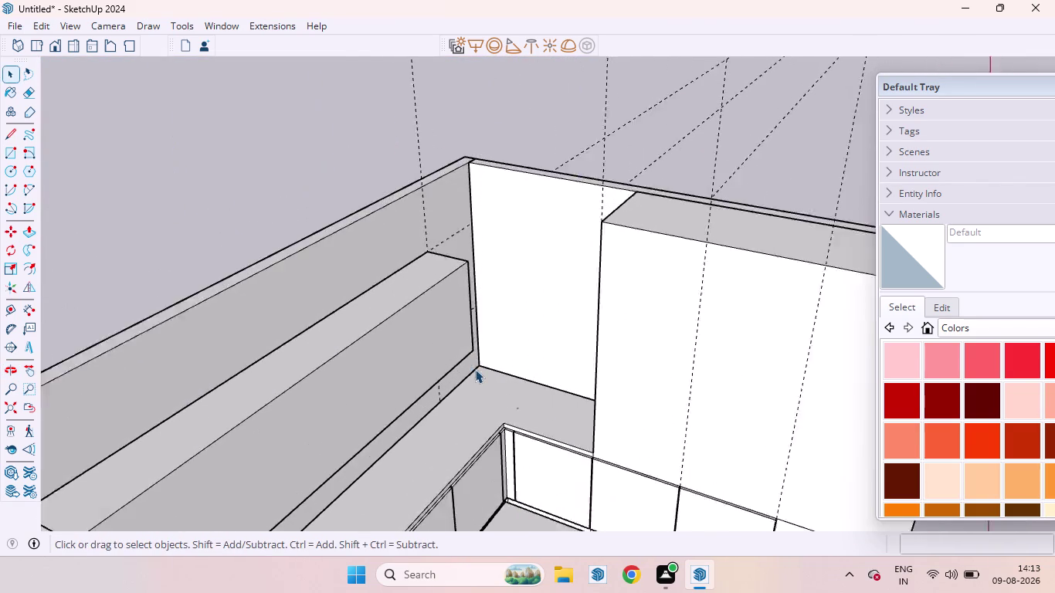
scroll(up, 3)
key(t)
scroll(up, 3)
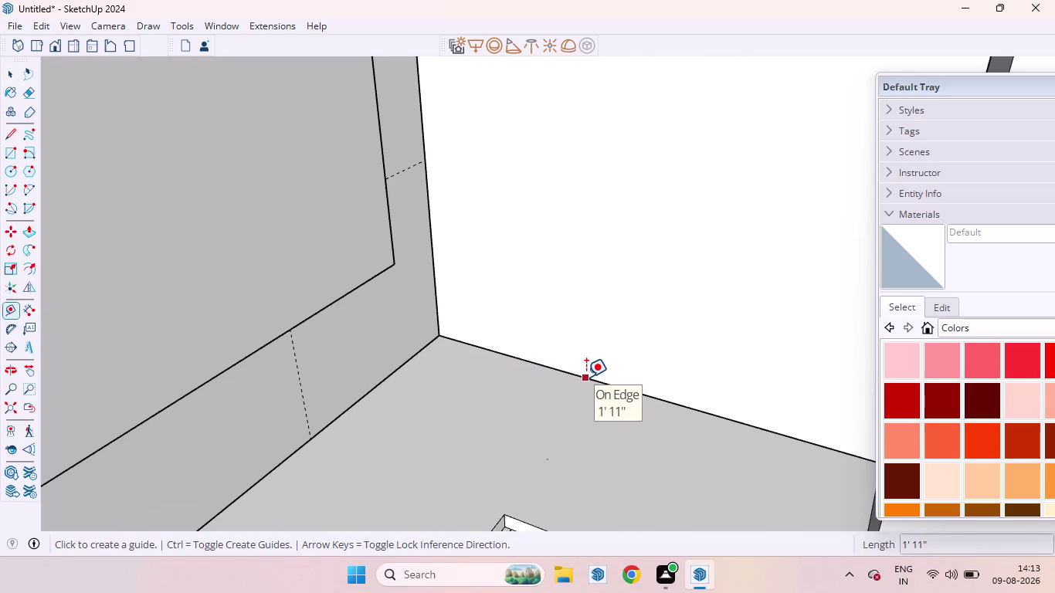
click(586, 377)
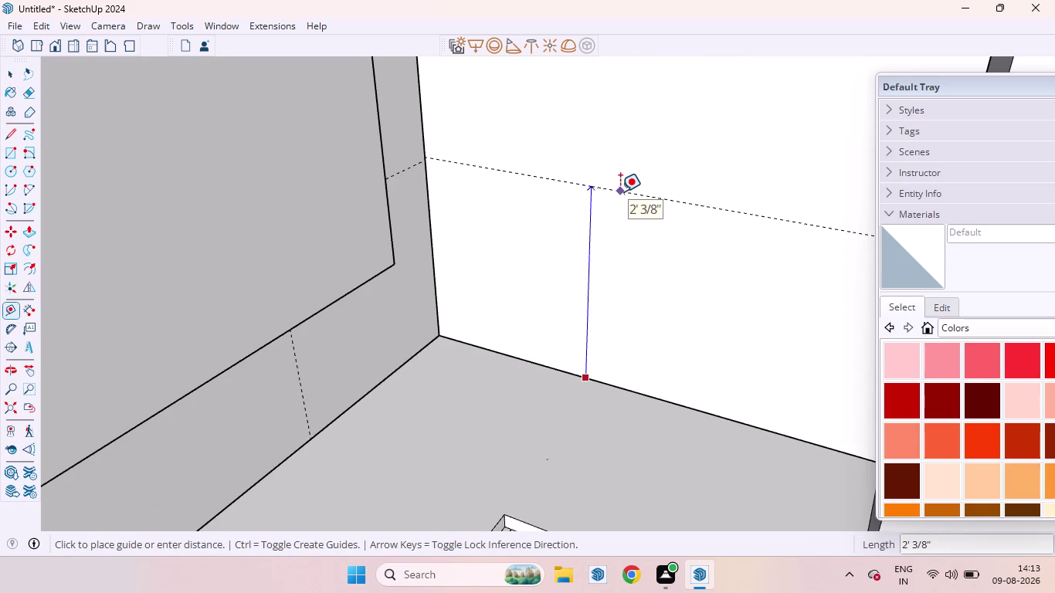
text(30)
key(Return)
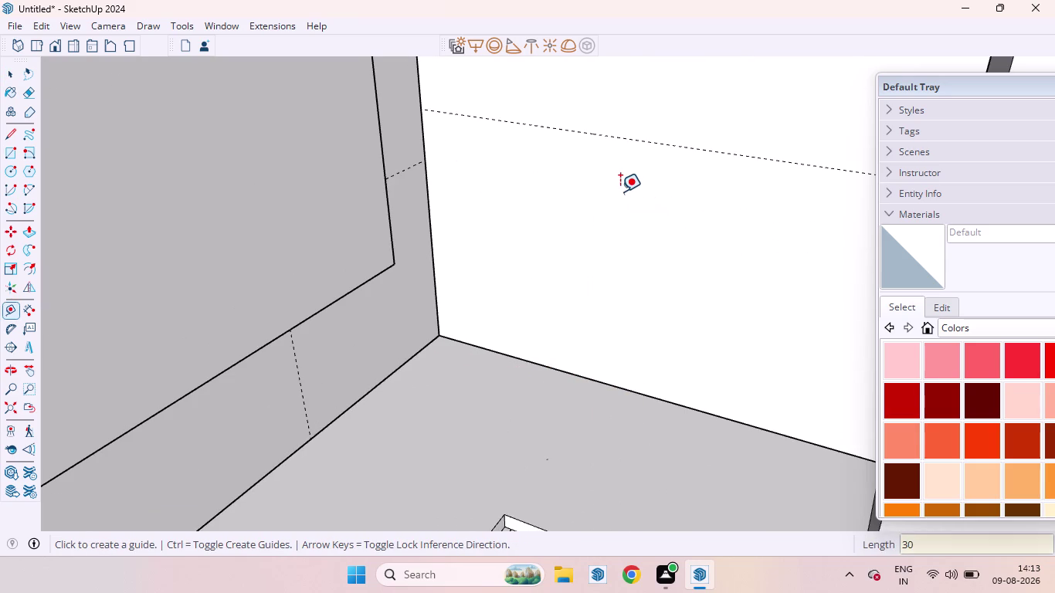
Add a guide 24 from the wall's bottom edge and another higher guide above it.
scroll(down, 3)
scroll(down, 3)
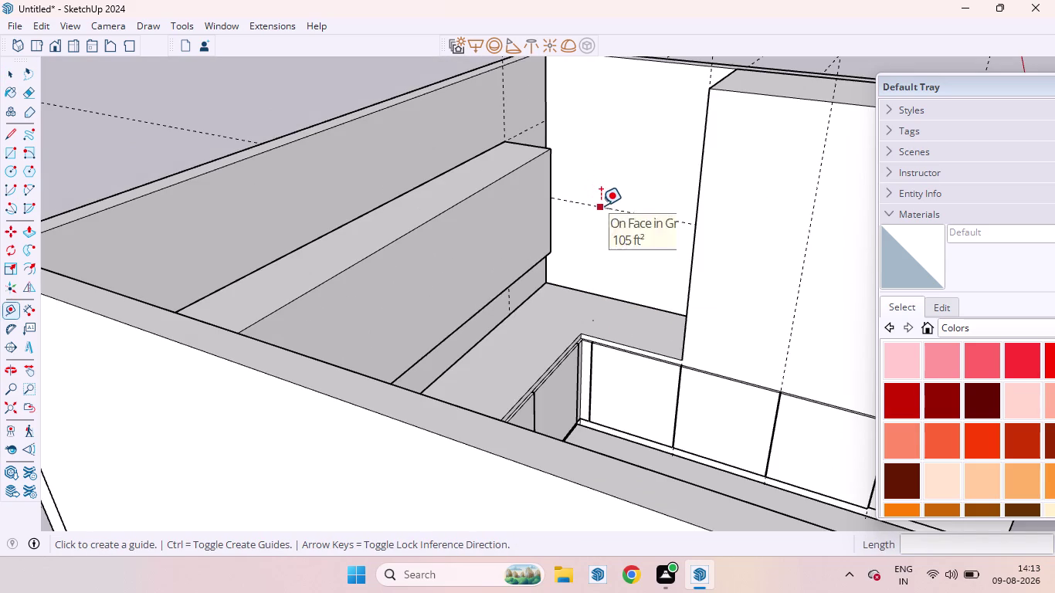
click(601, 205)
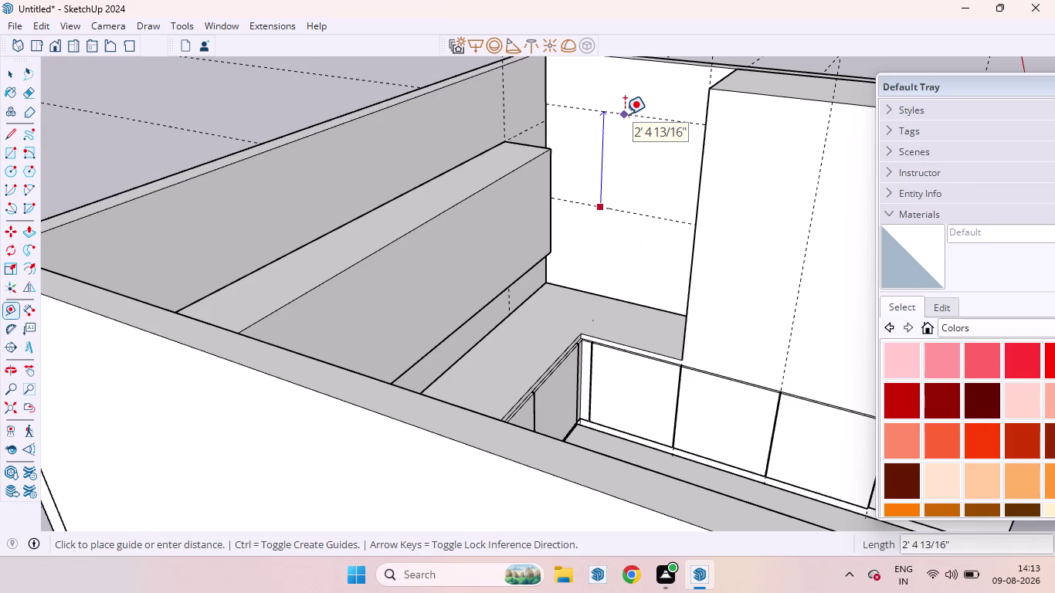
key(ctrl+z)
key(ctrl+z)
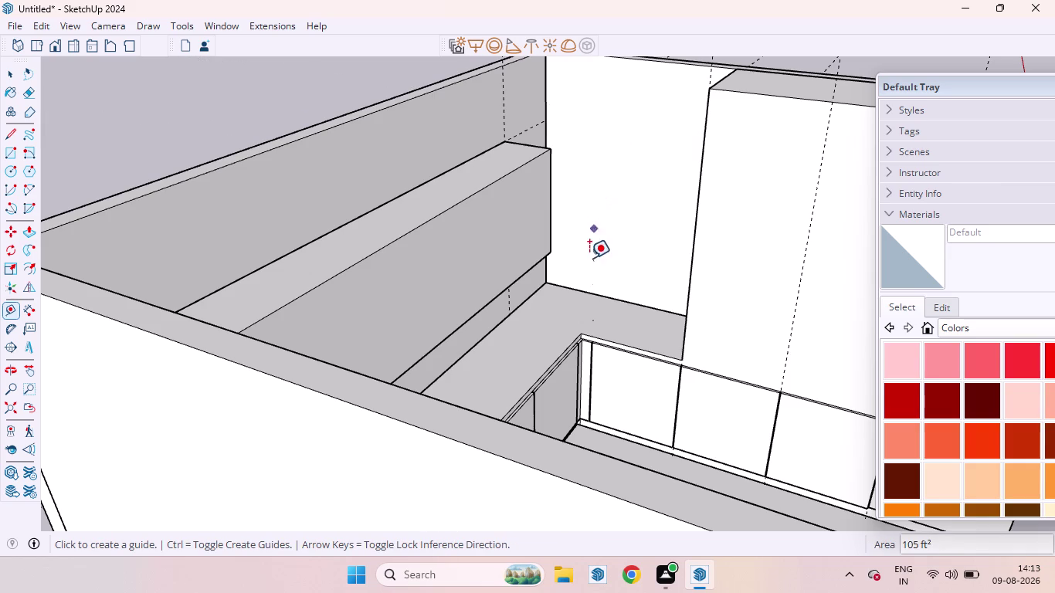
click(598, 290)
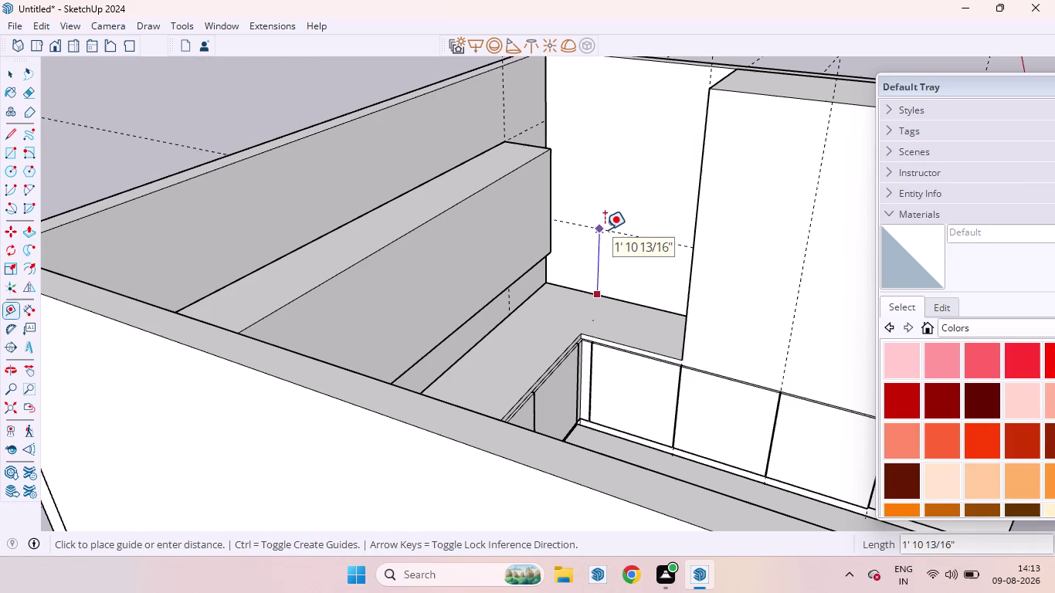
key(2)
key(4)
key(Return)
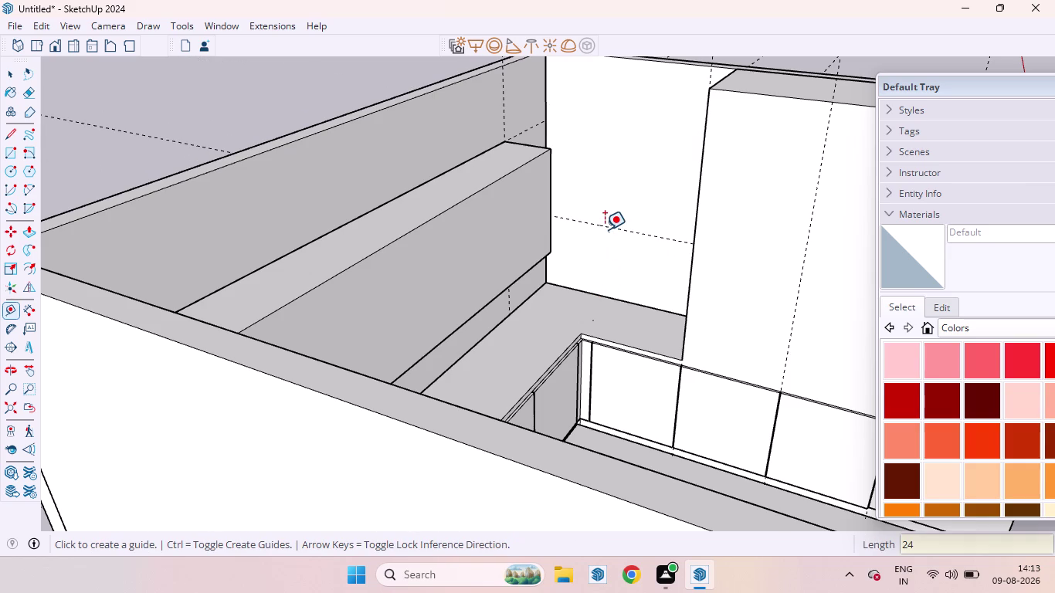
click(622, 226)
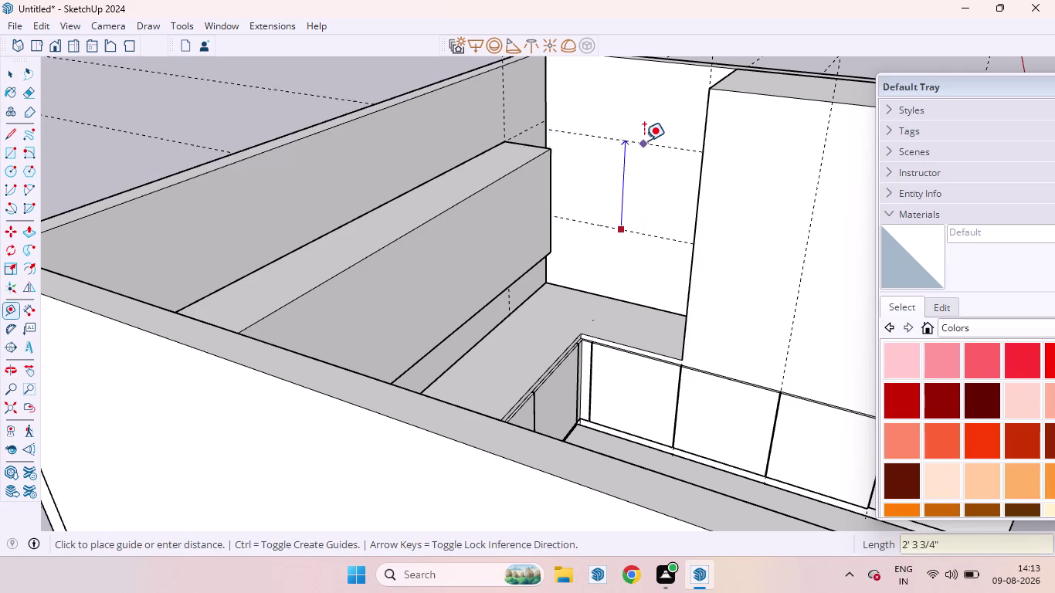
click(544, 120)
key(space)
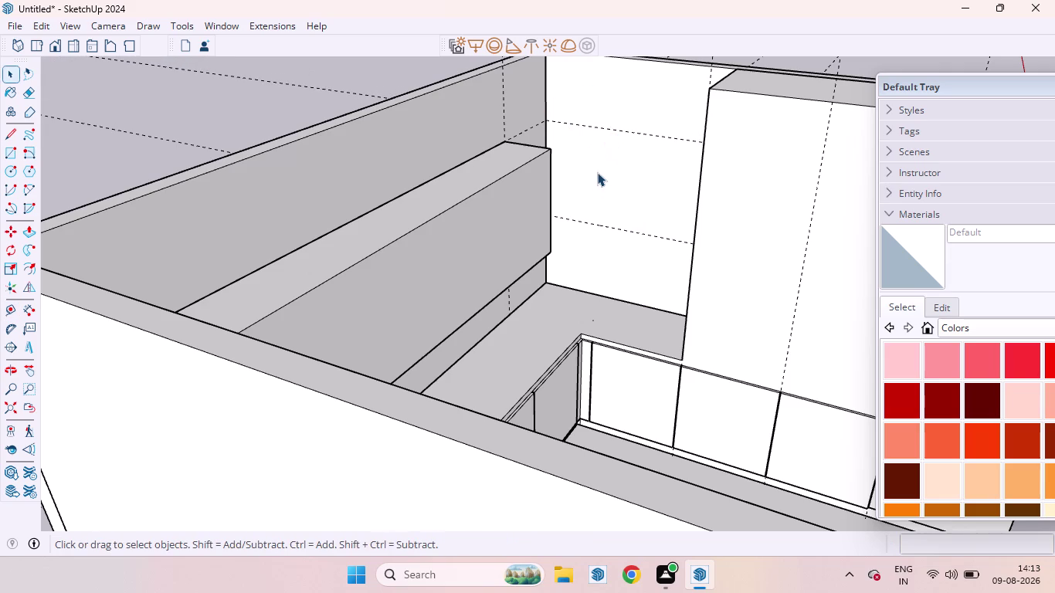
Draw a rectangle on the side wall from the corner guide to the tall unit.
key(r)
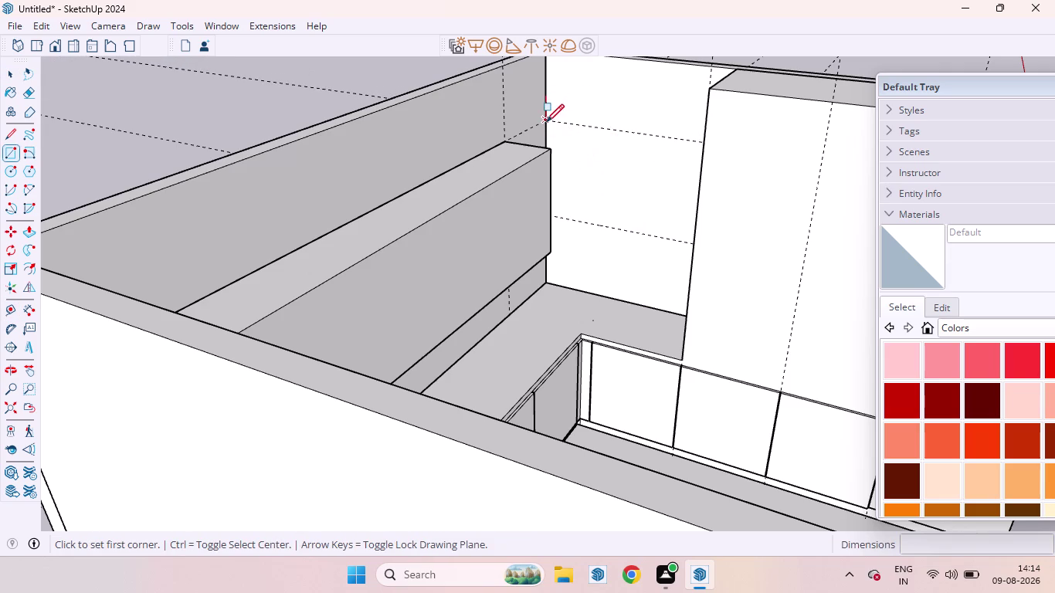
click(546, 122)
middle_drag(626, 213, 767, 263)
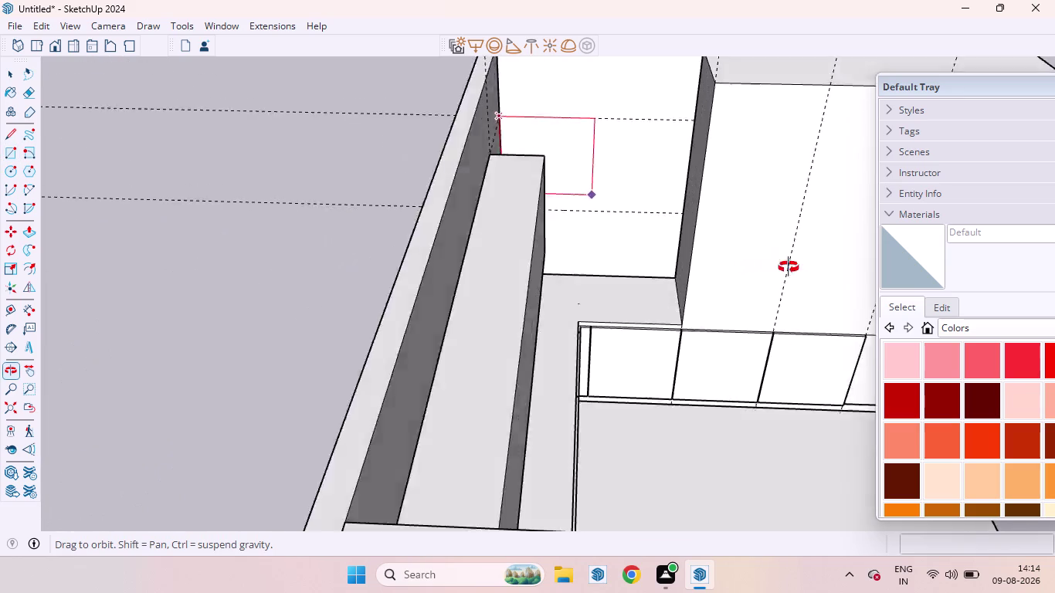
middle_drag(767, 262, 808, 274)
scroll(up, 3)
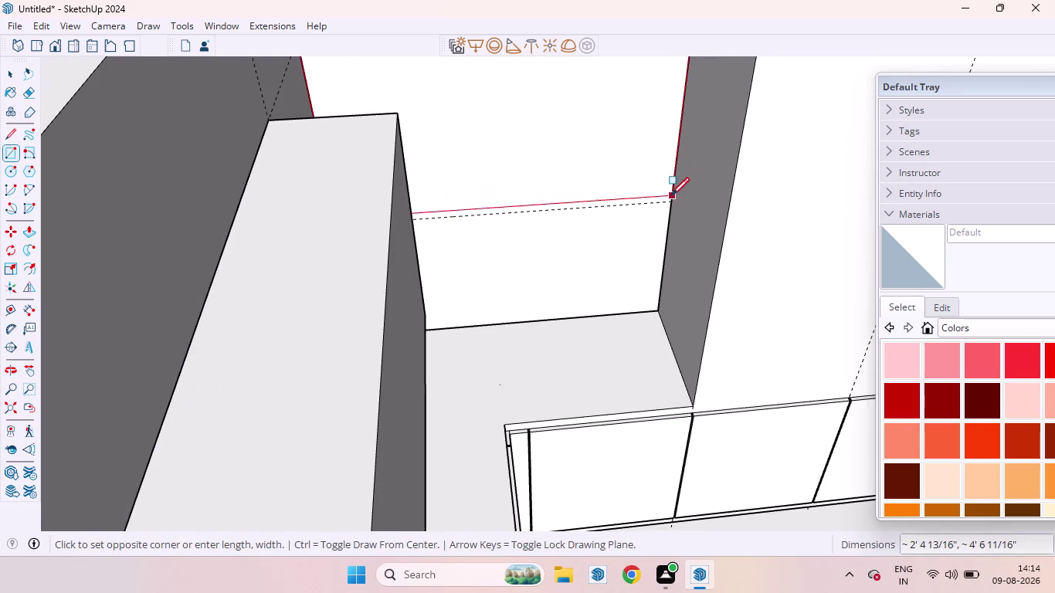
click(668, 201)
key(space)
Pull the rectangle out 14 inches to form the second upper cabinet.
click(592, 166)
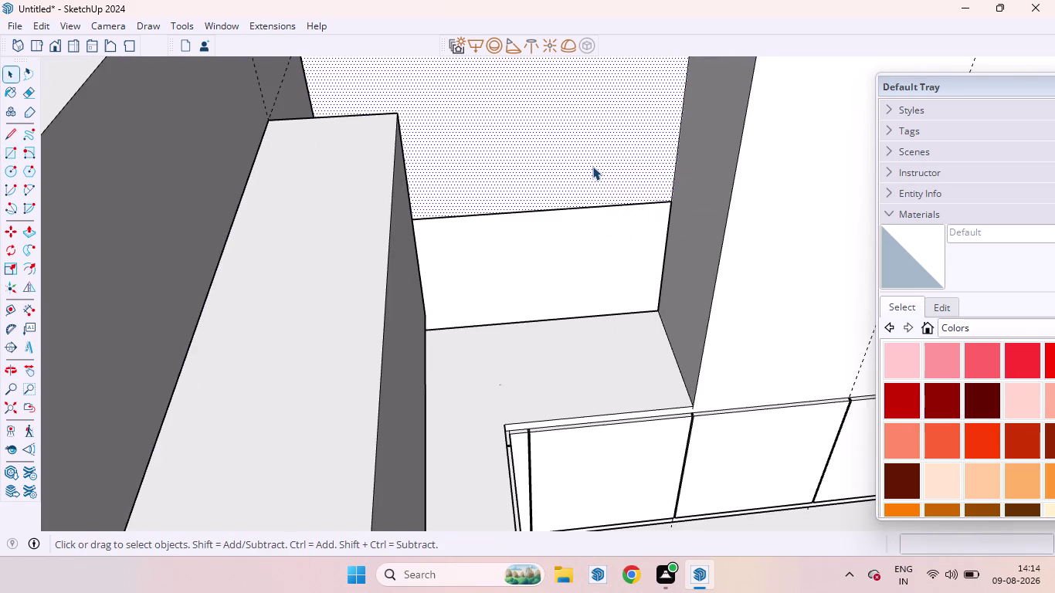
key(p)
drag(592, 166, 471, 284)
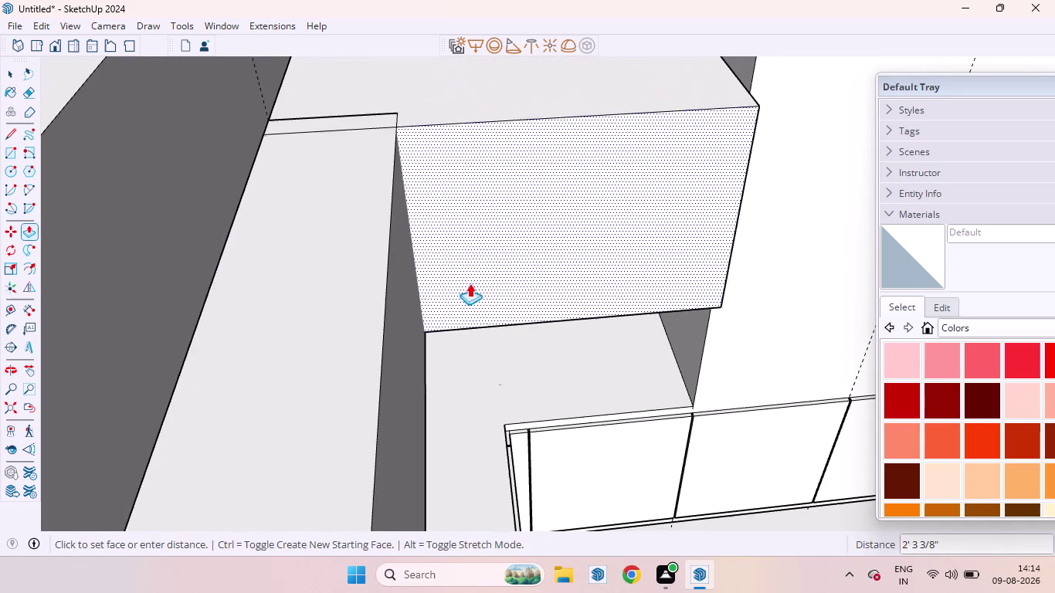
drag(471, 284, 447, 218)
text(14)
key(Return)
key(space)
scroll(down, 3)
scroll(down, 3)
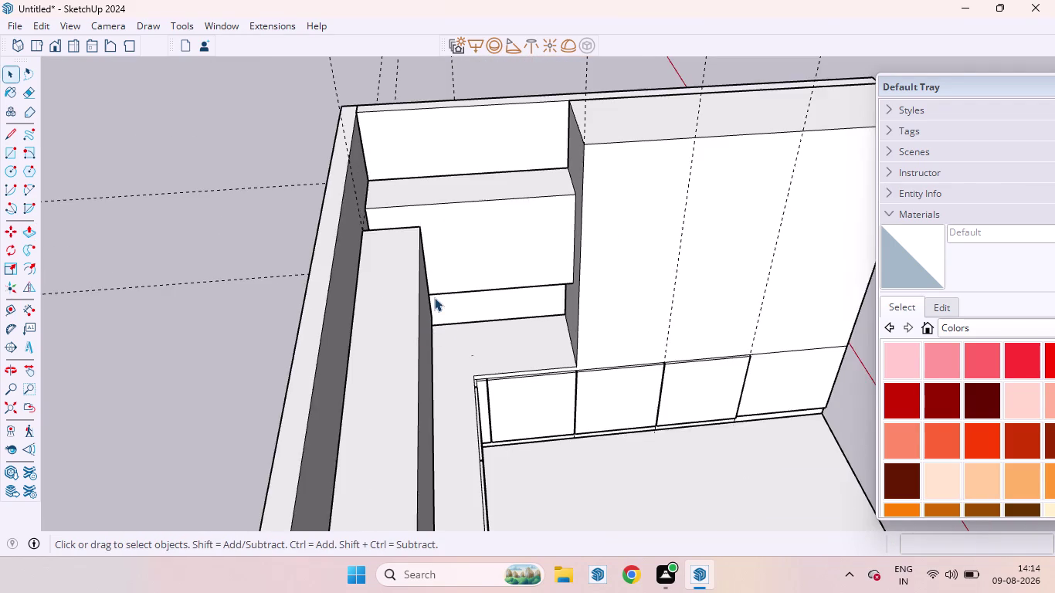
middle_drag(515, 310, 303, 230)
scroll(up, 3)
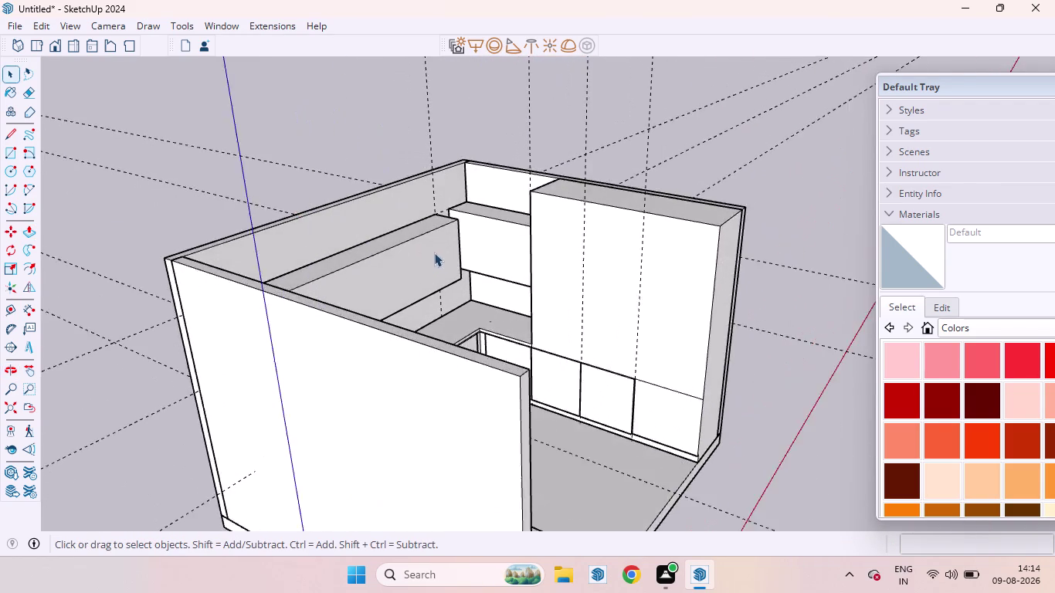
scroll(up, 3)
scroll(down, 3)
middle_drag(489, 251, 620, 423)
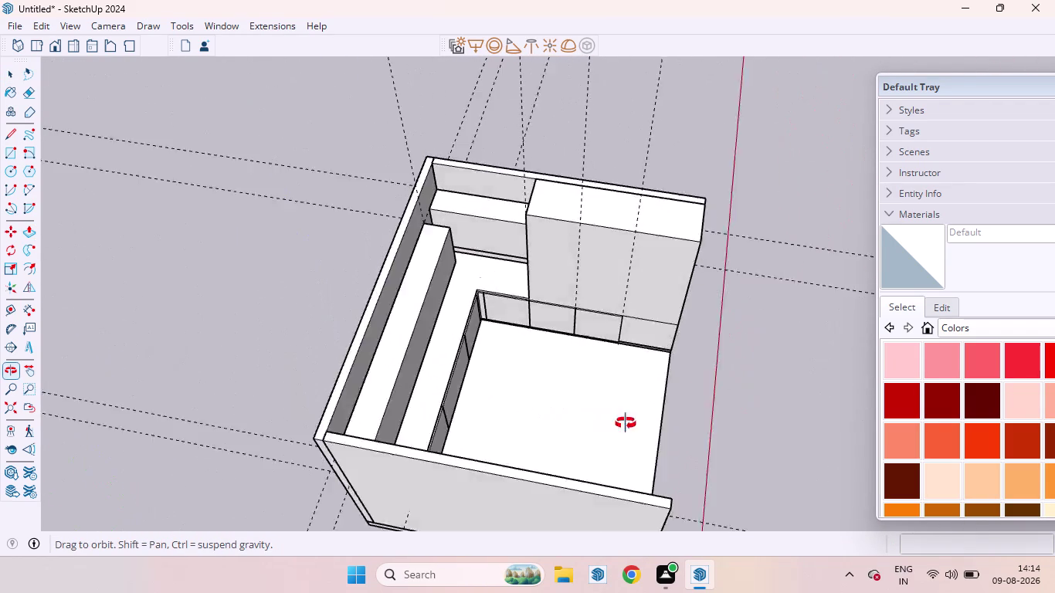
middle_drag(619, 423, 577, 508)
scroll(up, 3)
scroll(down, 3)
scroll(up, 3)
middle_drag(455, 243, 455, 263)
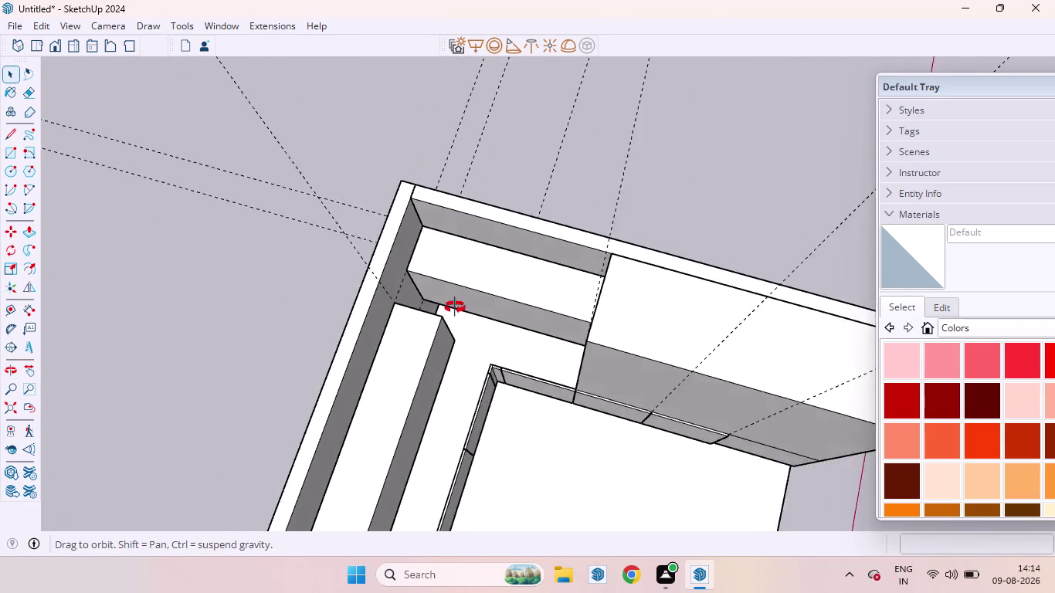
middle_drag(455, 264, 456, 469)
scroll(up, 3)
Push the small corner face beneath the upper cabinets up until it meets the strip.
click(402, 358)
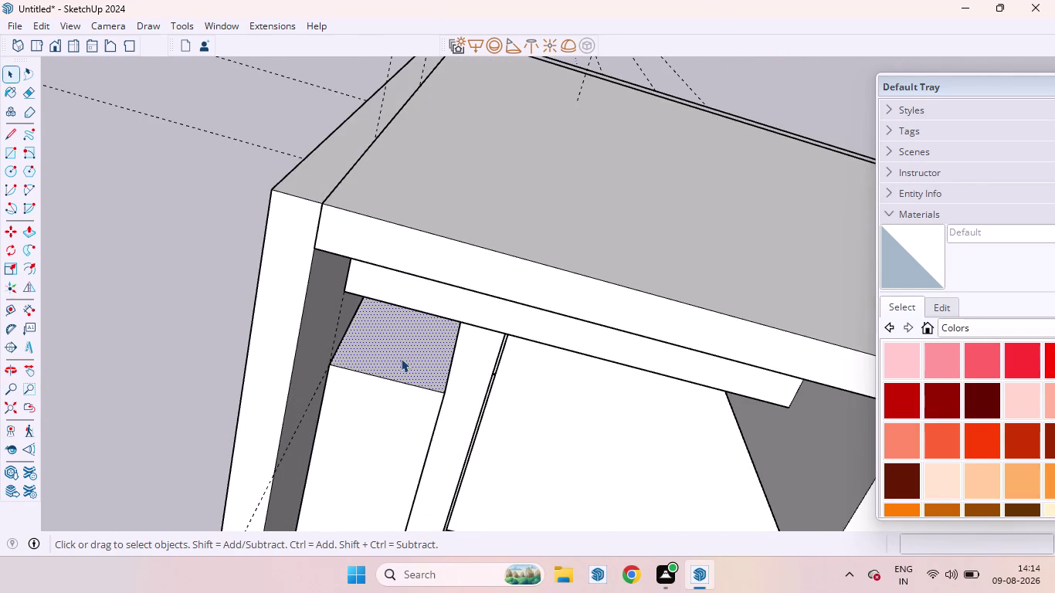
key(p)
drag(399, 356, 403, 302)
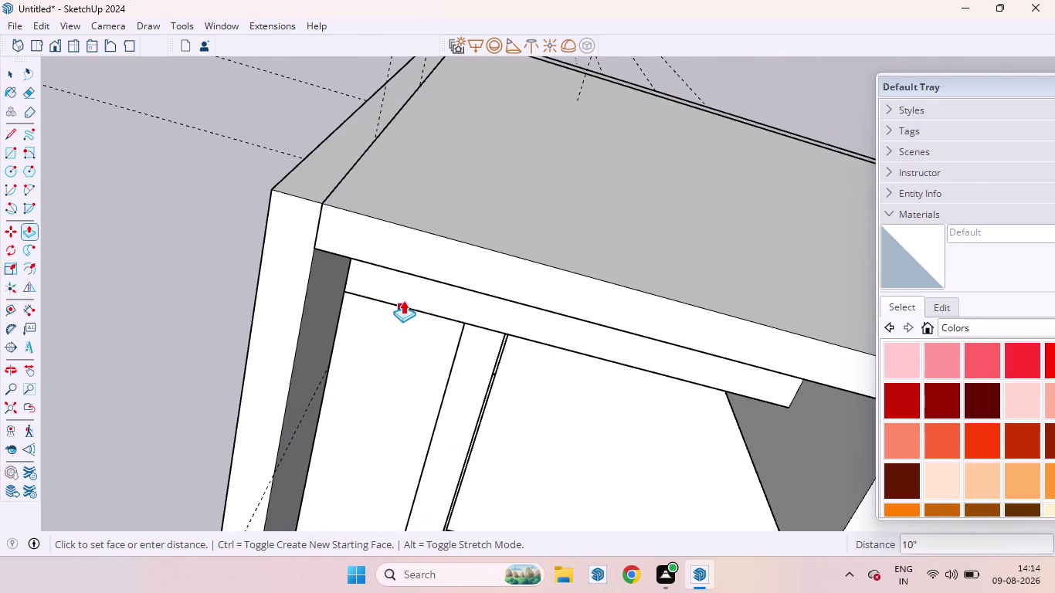
drag(403, 302, 406, 292)
click(415, 278)
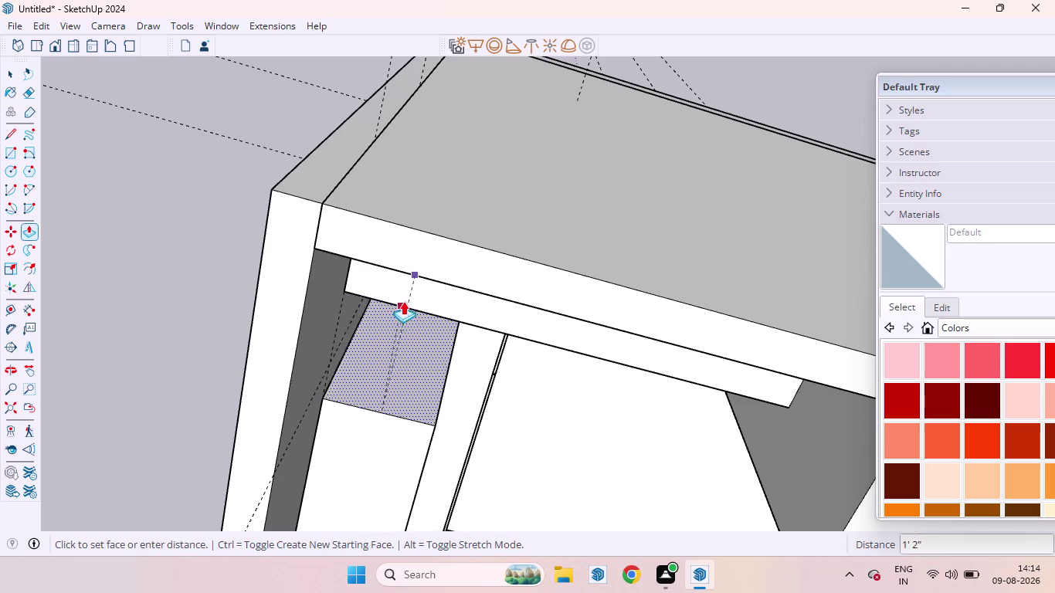
click(419, 264)
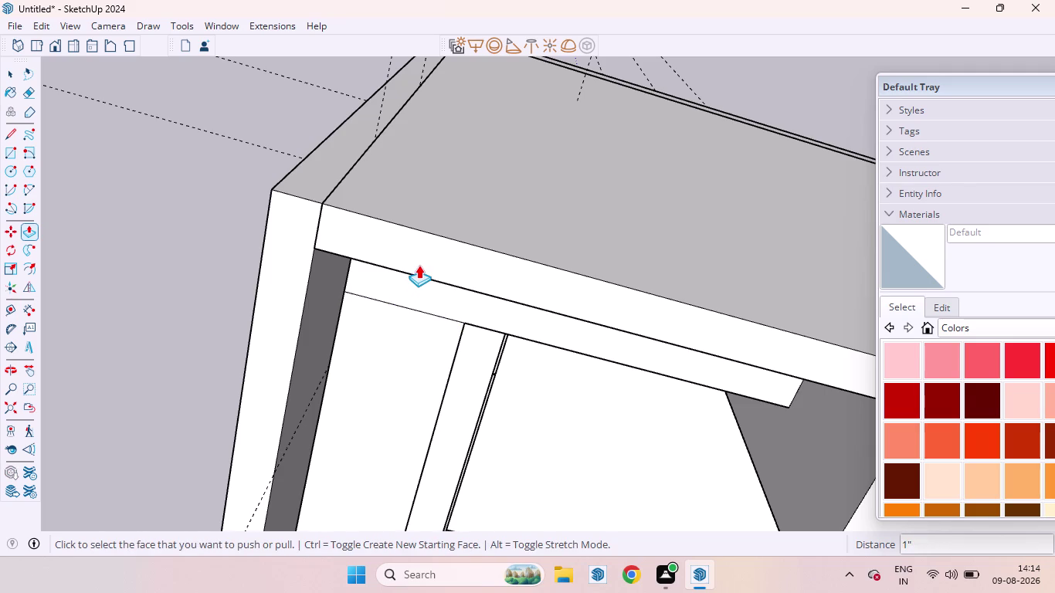
key(space)
click(214, 279)
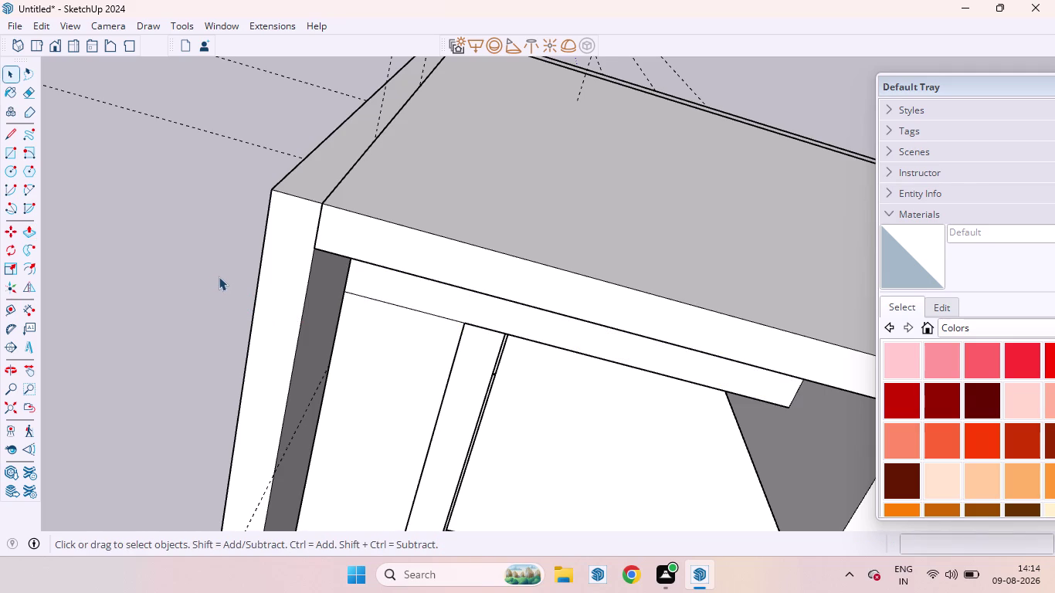
scroll(down, 3)
scroll(down, 3)
middle_drag(419, 390, 311, 85)
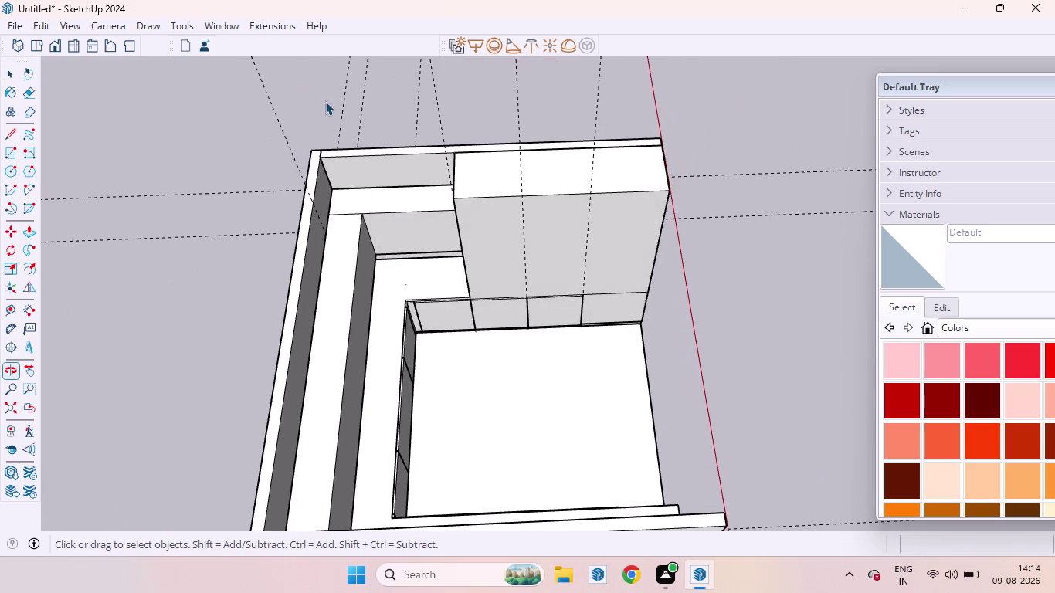
scroll(down, 3)
scroll(down, 3)
middle_drag(573, 268, 207, 33)
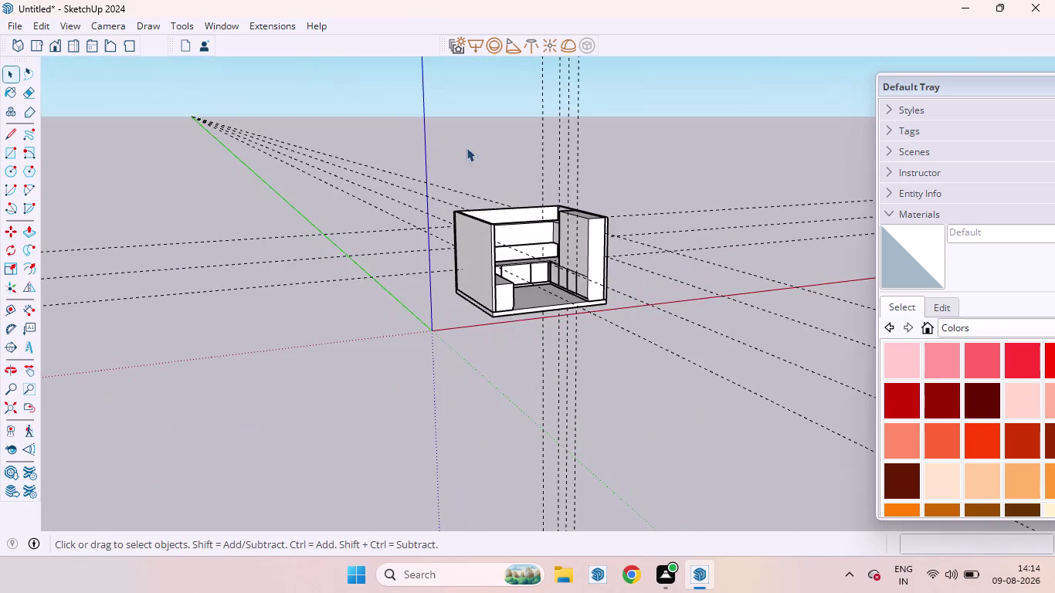
scroll(up, 3)
scroll(down, 3)
scroll(up, 3)
scroll(down, 3)
middle_drag(623, 245, 503, 194)
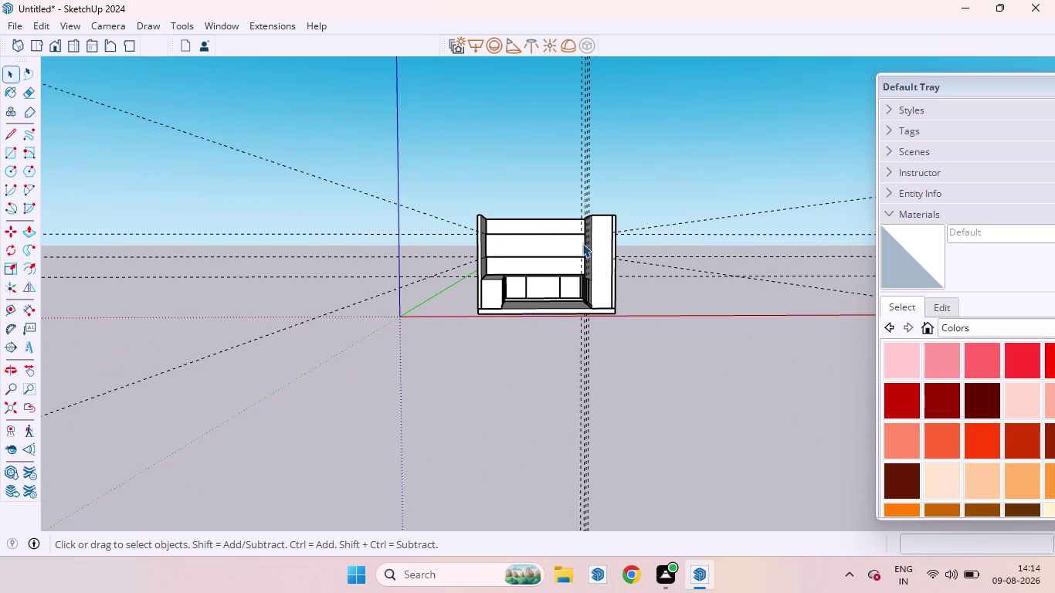
scroll(up, 3)
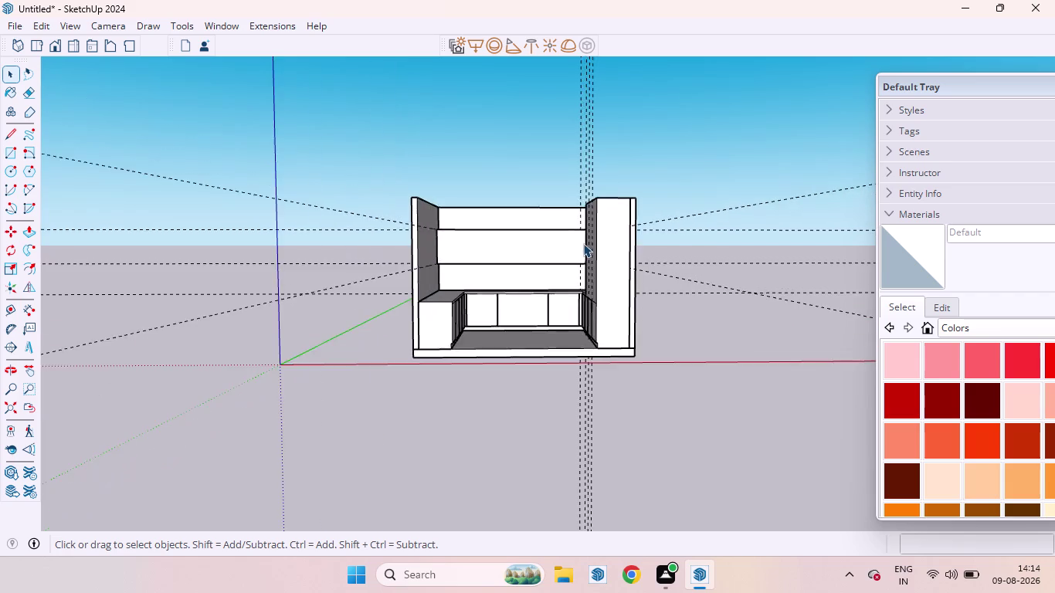
scroll(up, 3)
scroll(down, 3)
scroll(down, 3)
middle_drag(437, 248, 585, 337)
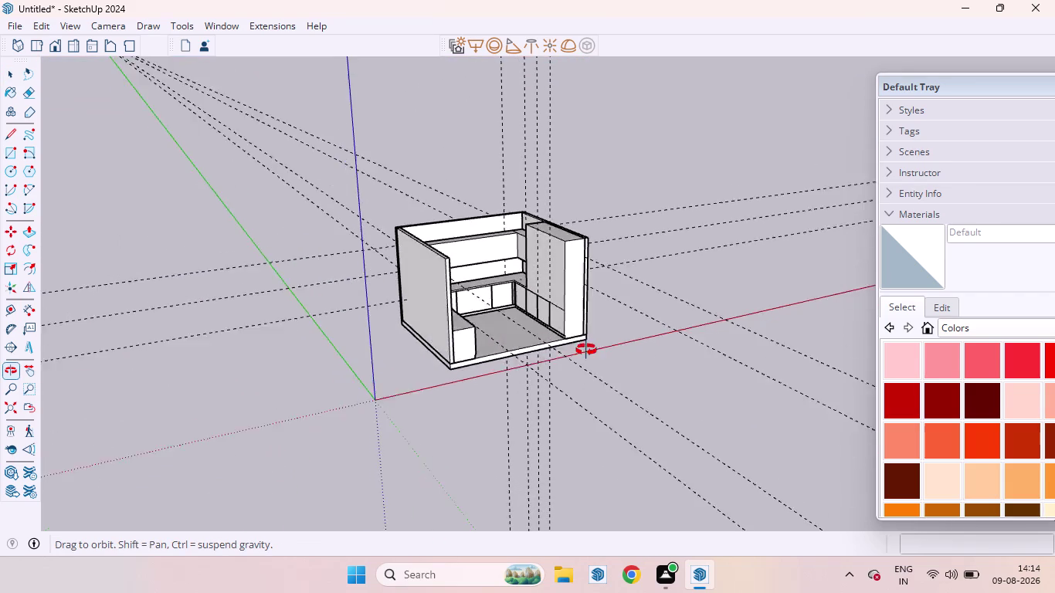
middle_drag(585, 336, 566, 445)
scroll(down, 3)
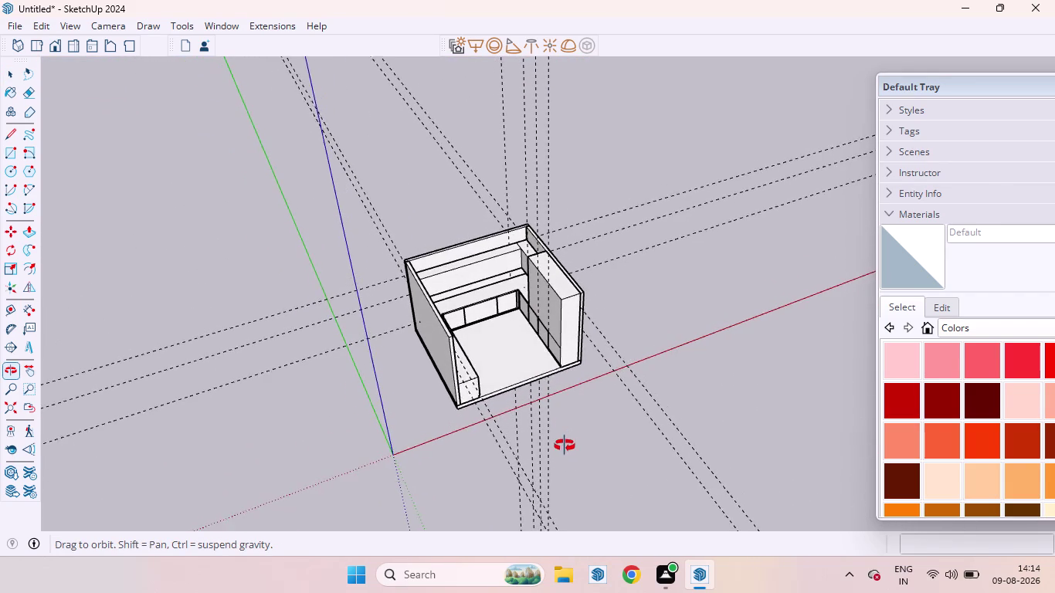
middle_drag(566, 445, 476, 255)
scroll(down, 3)
scroll(up, 3)
scroll(up, 3)
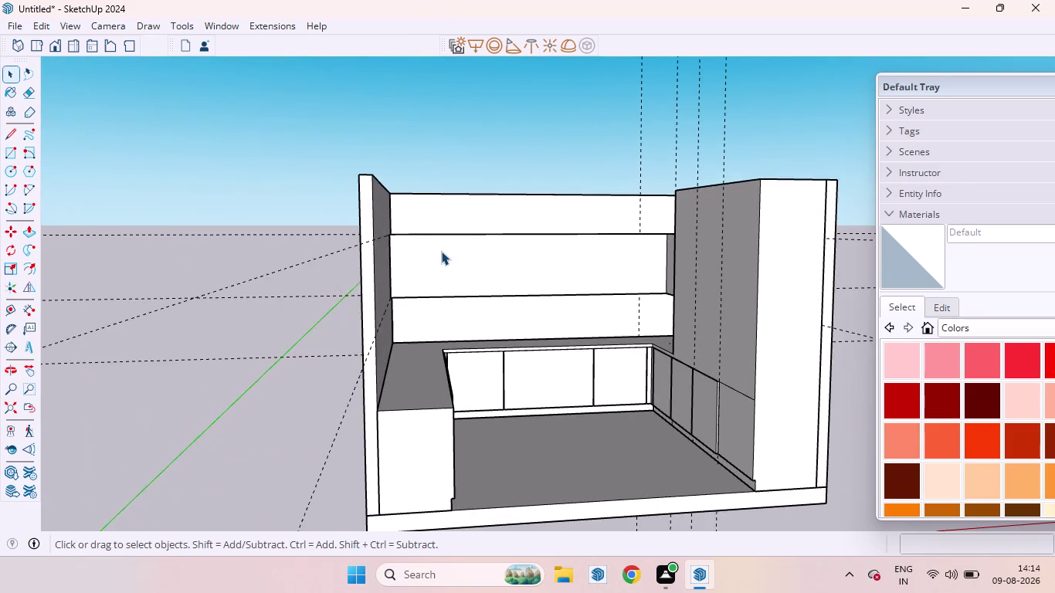
scroll(down, 3)
scroll(down, 3)
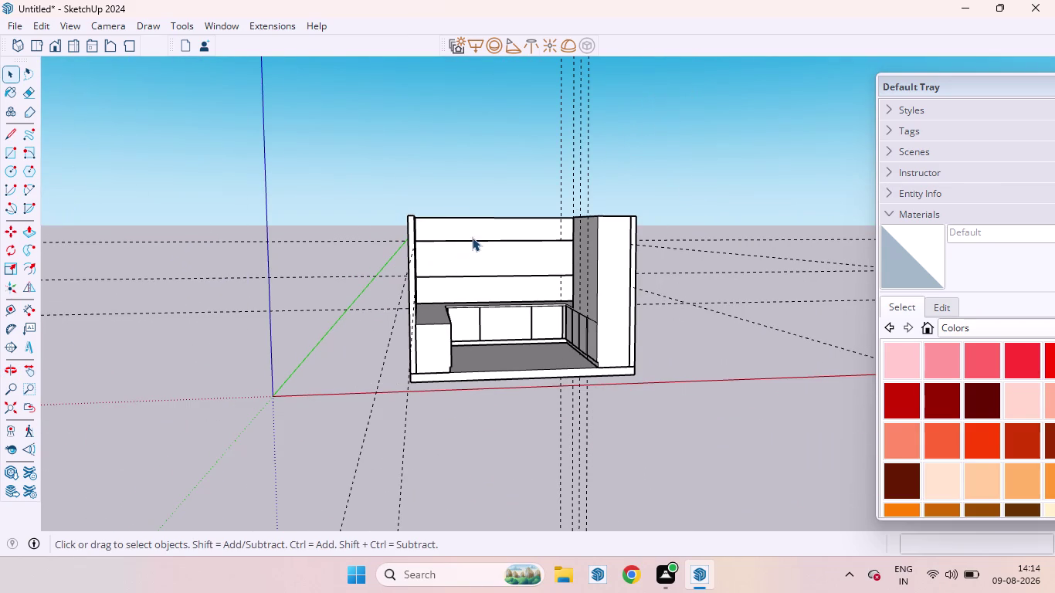
scroll(down, 3)
scroll(down, 3)
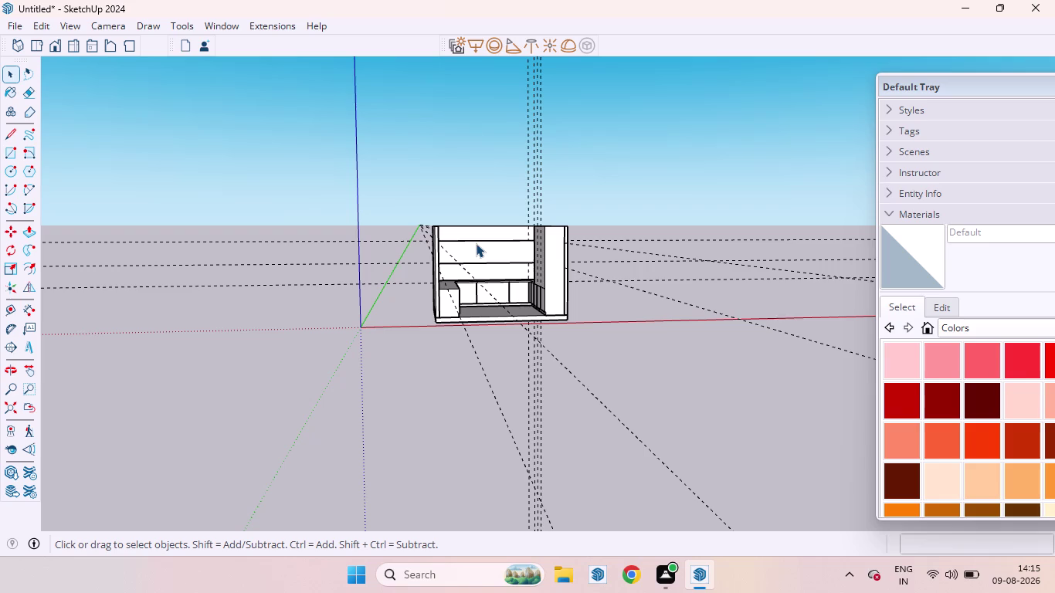
scroll(up, 3)
middle_drag(474, 253, 326, 276)
scroll(up, 3)
scroll(down, 3)
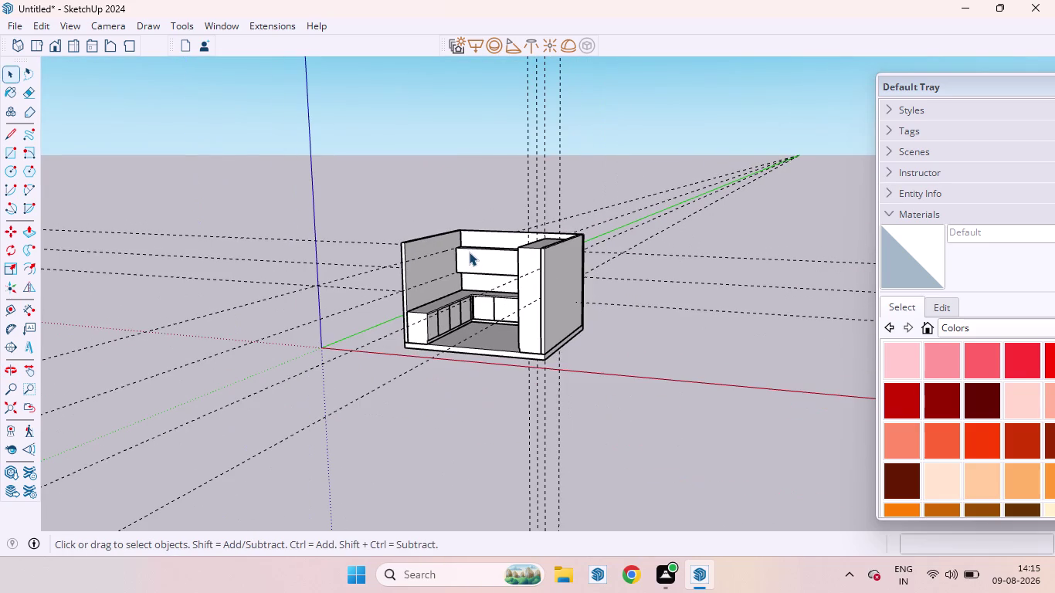
scroll(up, 3)
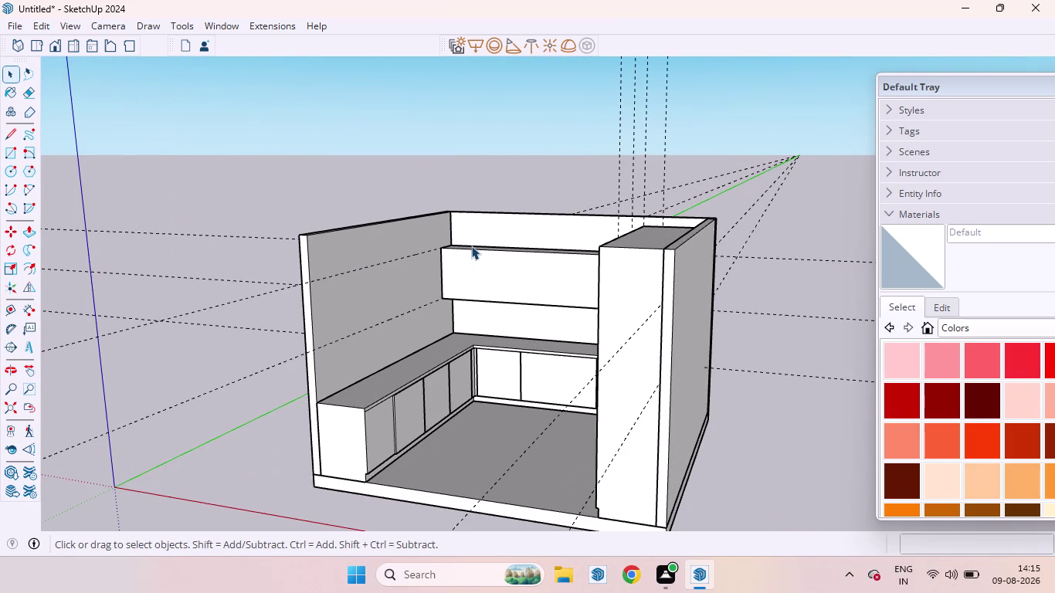
middle_drag(472, 241, 557, 313)
Draw a rectangle on the back wall above the upper cabinet.
click(501, 216)
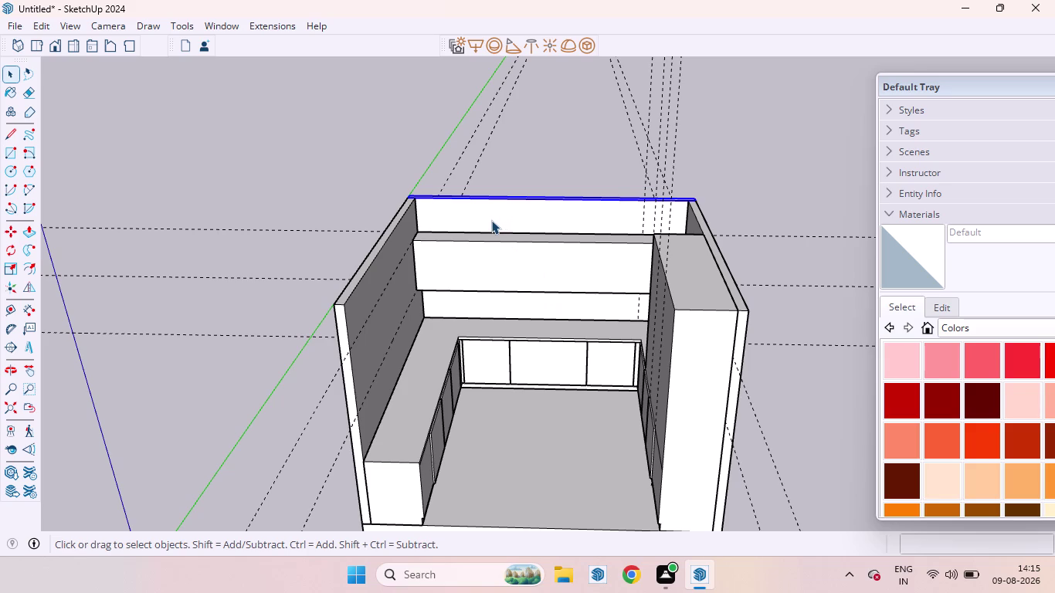
key(r)
scroll(up, 3)
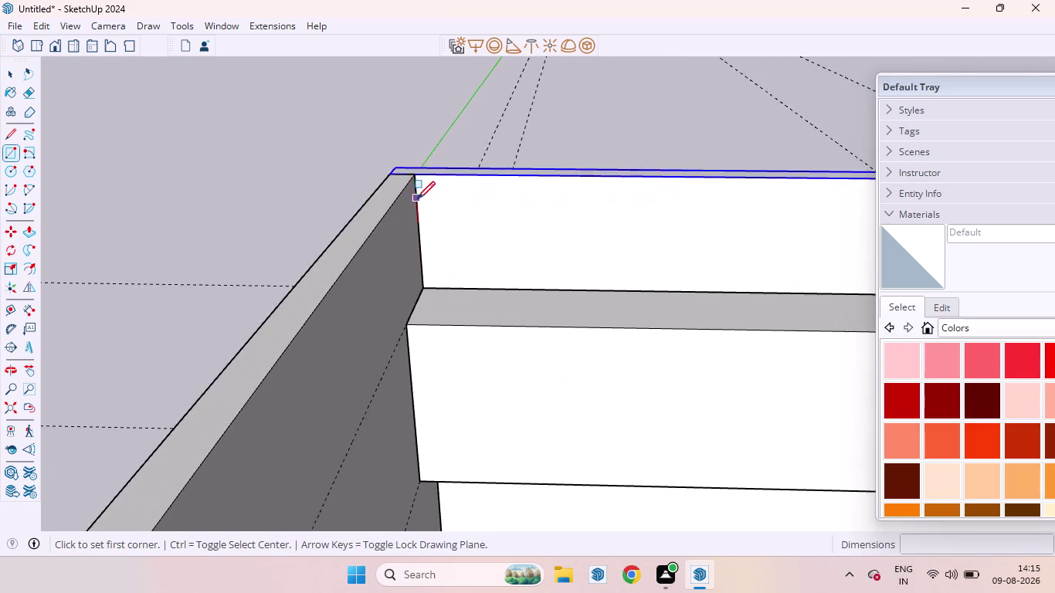
scroll(up, 3)
click(414, 164)
scroll(down, 3)
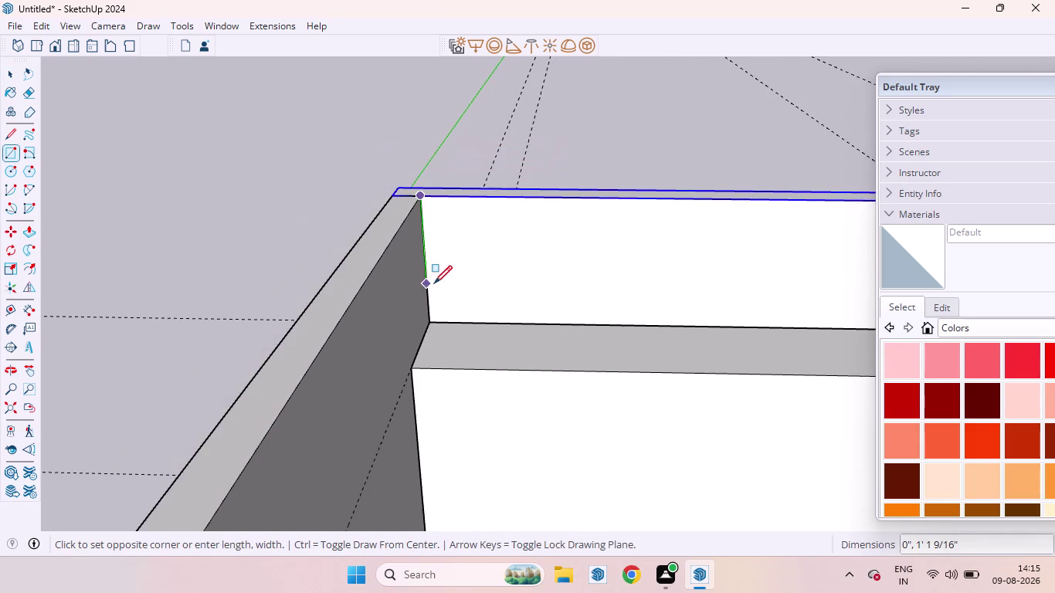
scroll(down, 3)
key(space)
click(557, 214)
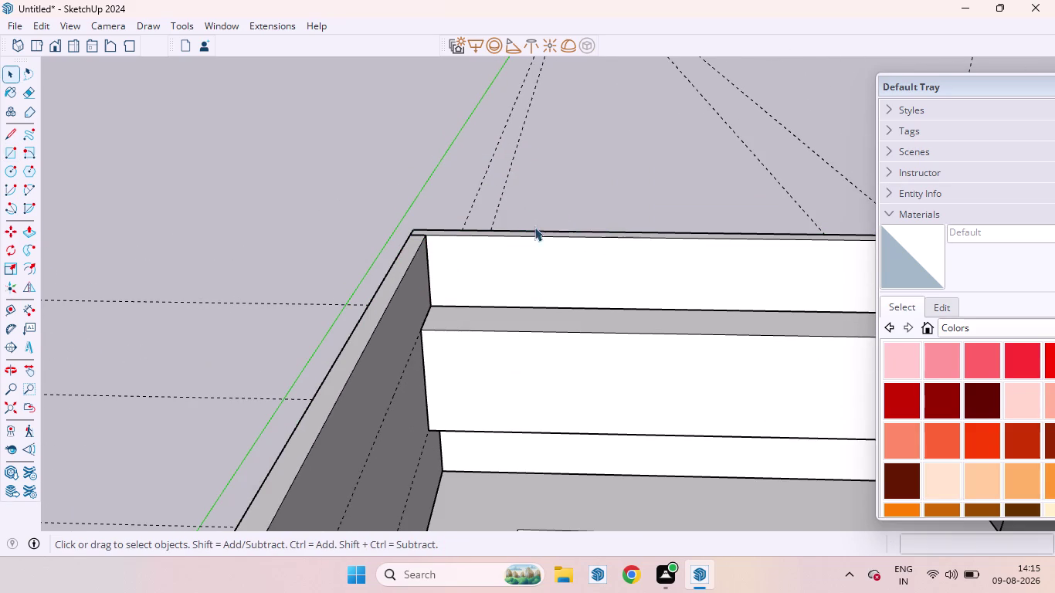
key(r)
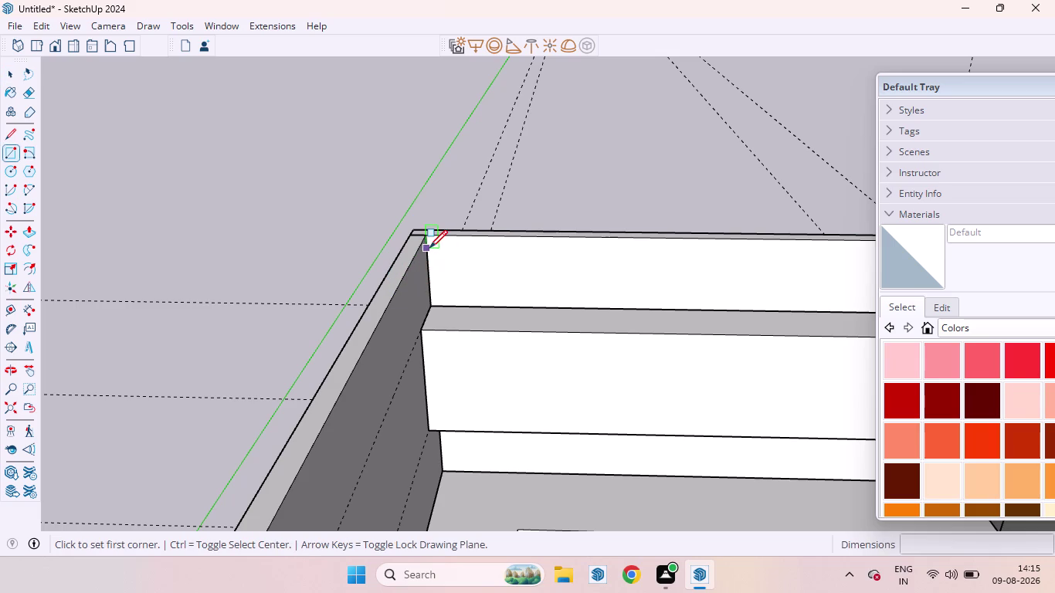
click(429, 235)
scroll(down, 3)
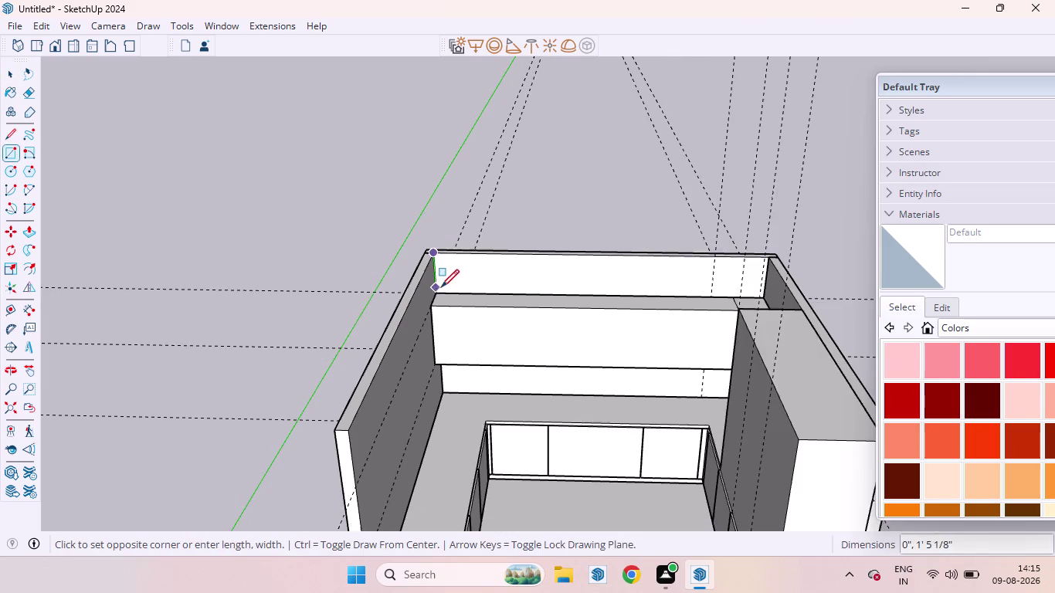
scroll(down, 3)
scroll(up, 3)
scroll(down, 3)
scroll(up, 3)
scroll(up, 3)
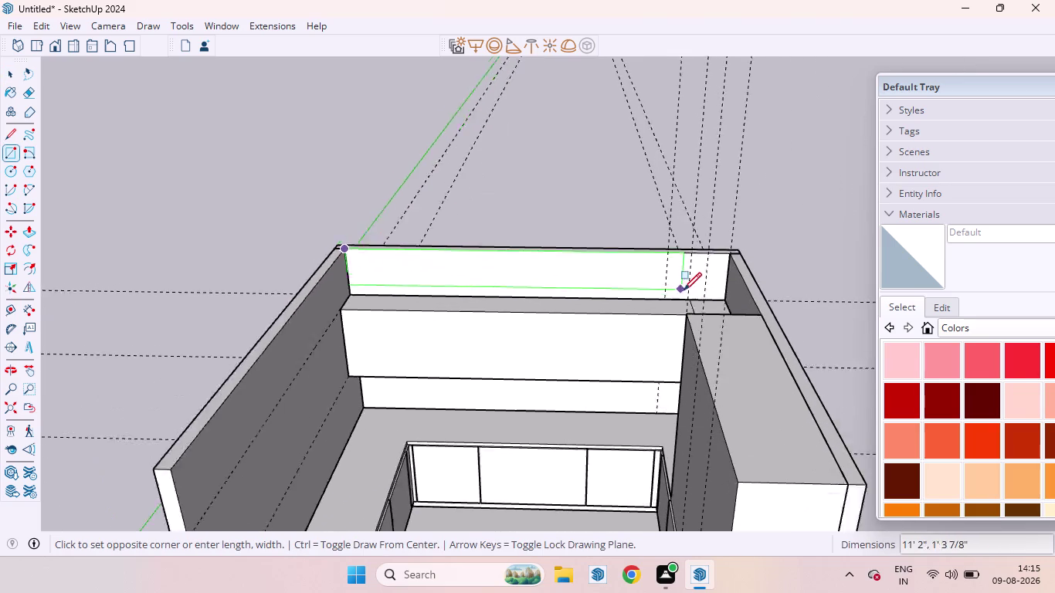
scroll(up, 3)
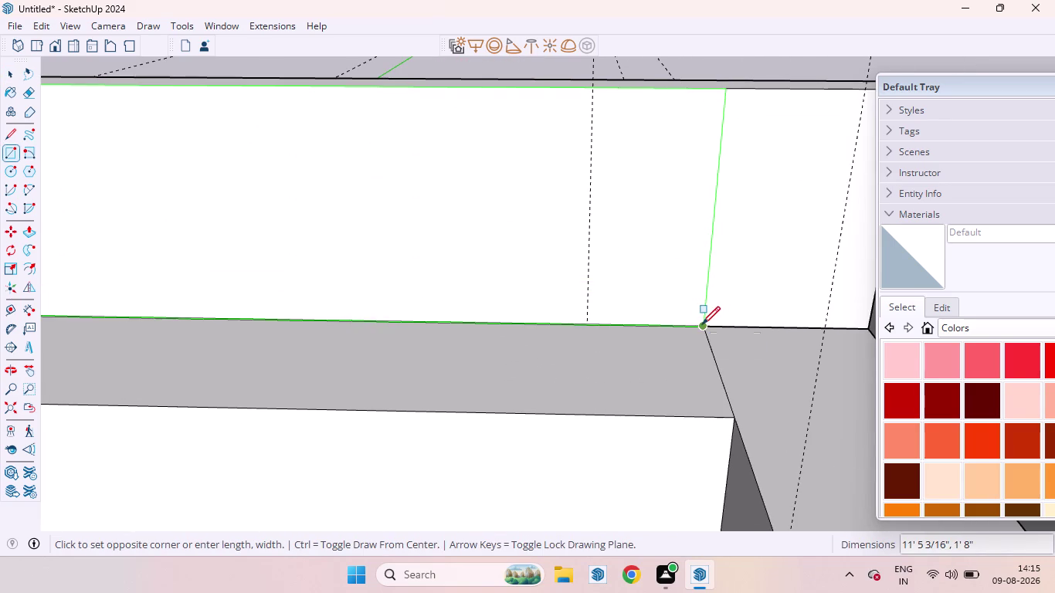
click(702, 324)
key(space)
Push/pull the new rectangle 14 inches out from the wall.
click(495, 236)
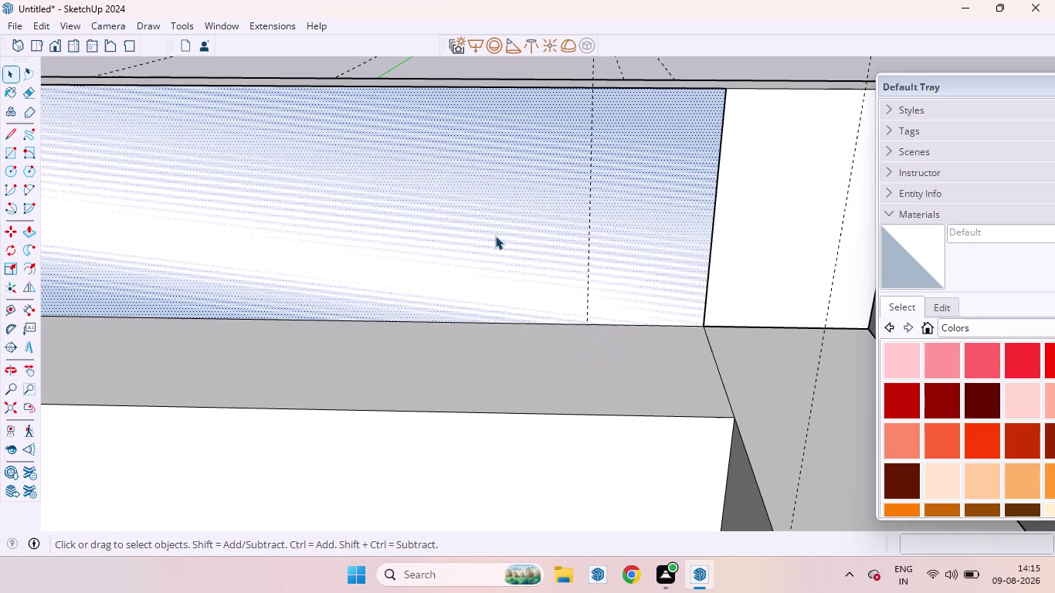
key(p)
drag(496, 236, 496, 286)
text(14)
key(Return)
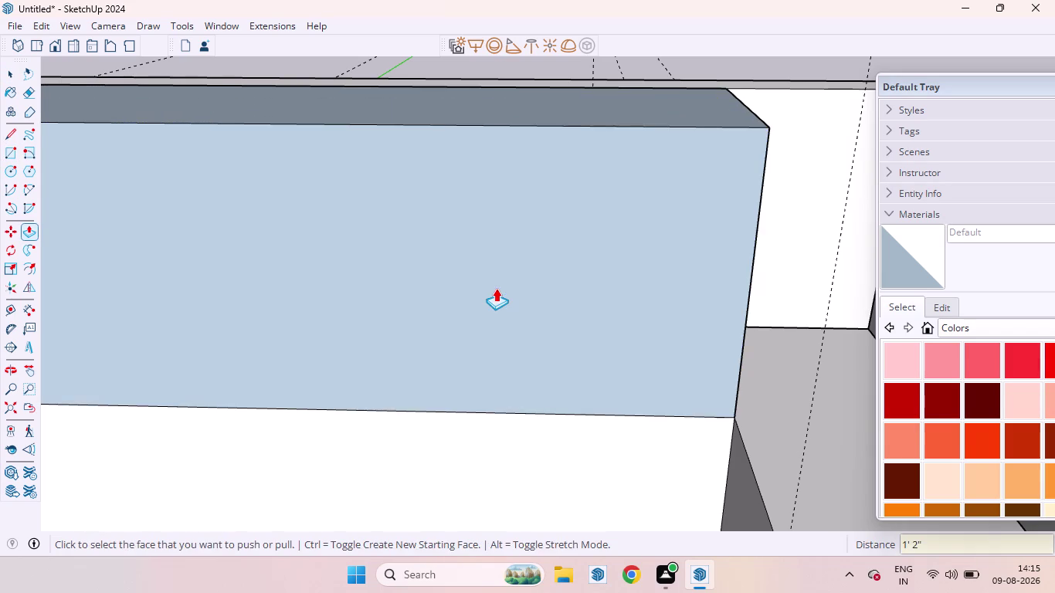
key(space)
right_click(454, 286)
click(509, 167)
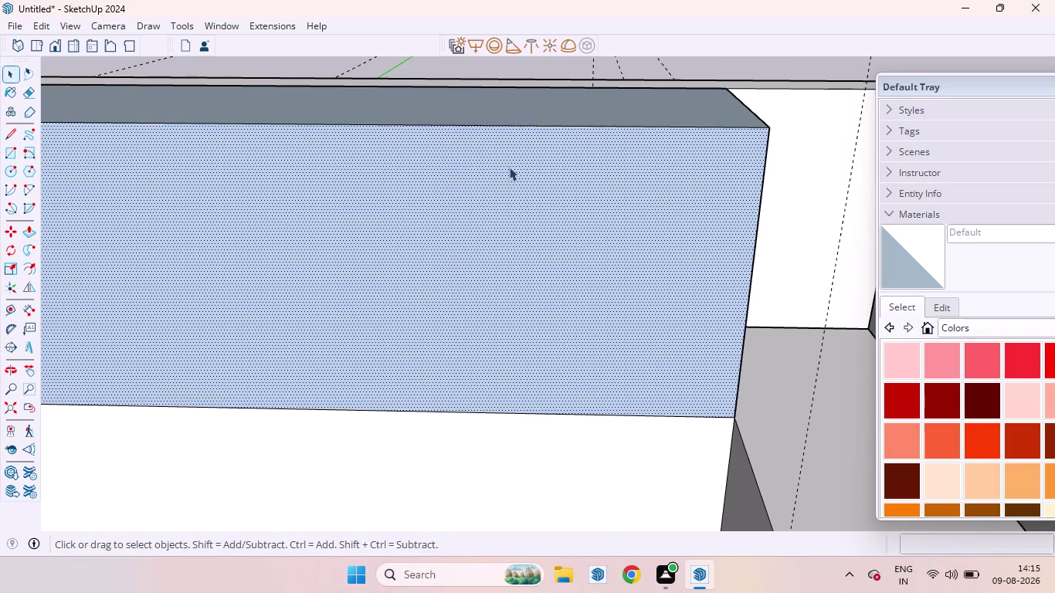
Raise the face above the left-wall upper cabinet to the wall top.
scroll(down, 3)
scroll(down, 3)
scroll(down, 3)
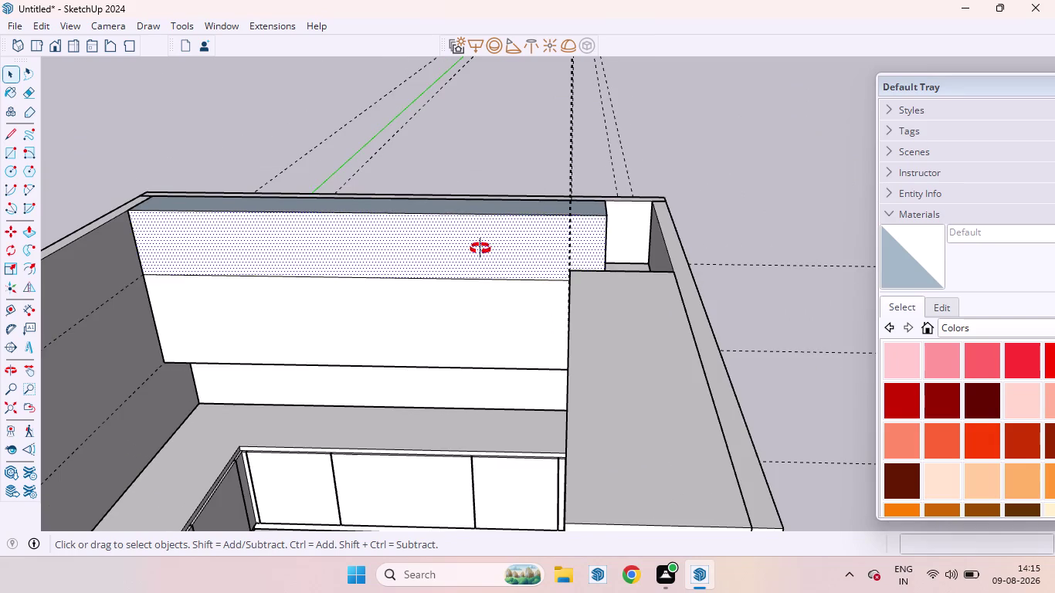
middle_drag(480, 249, 764, 366)
scroll(up, 3)
scroll(down, 3)
middle_drag(653, 240, 706, 291)
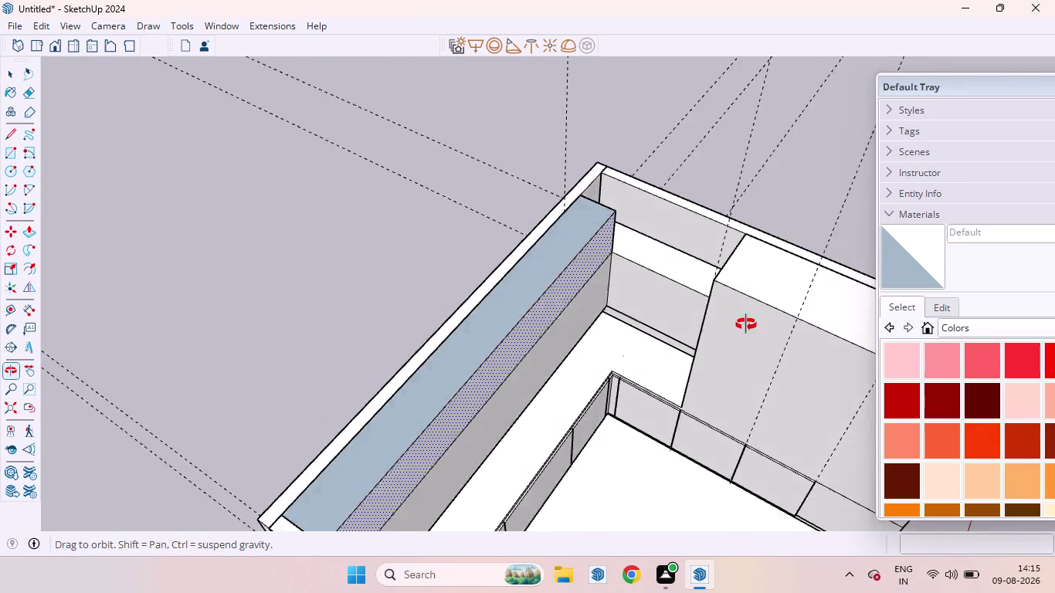
middle_drag(706, 290, 795, 449)
scroll(down, 3)
scroll(up, 3)
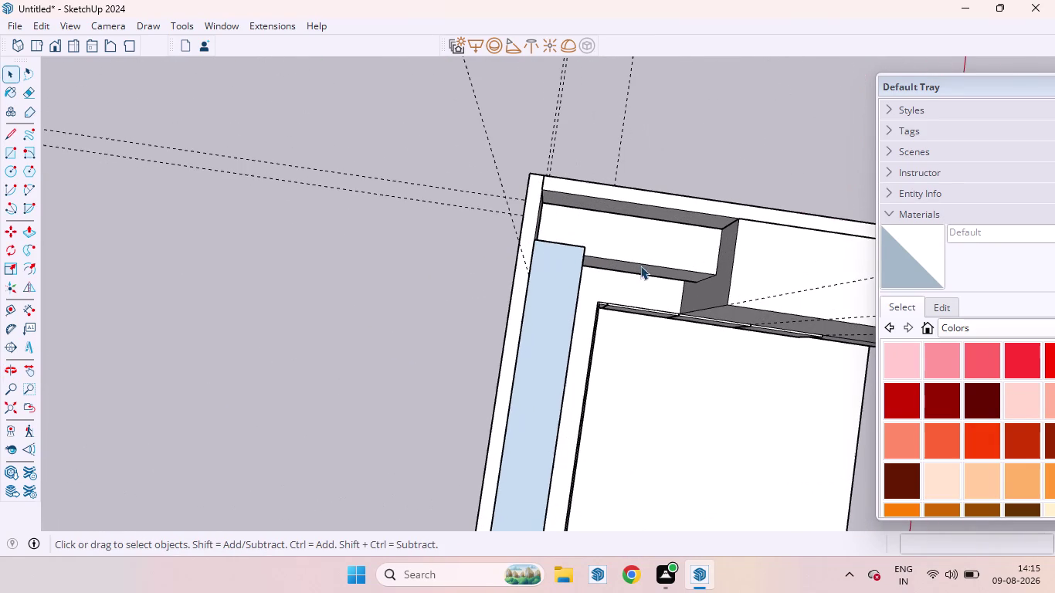
click(628, 232)
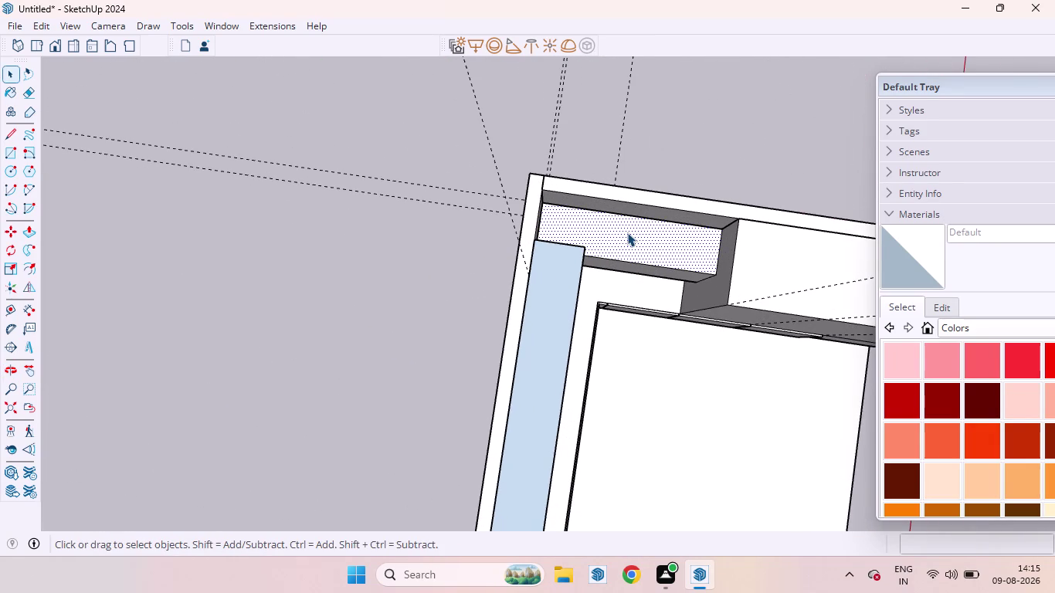
key(p)
drag(628, 233, 578, 236)
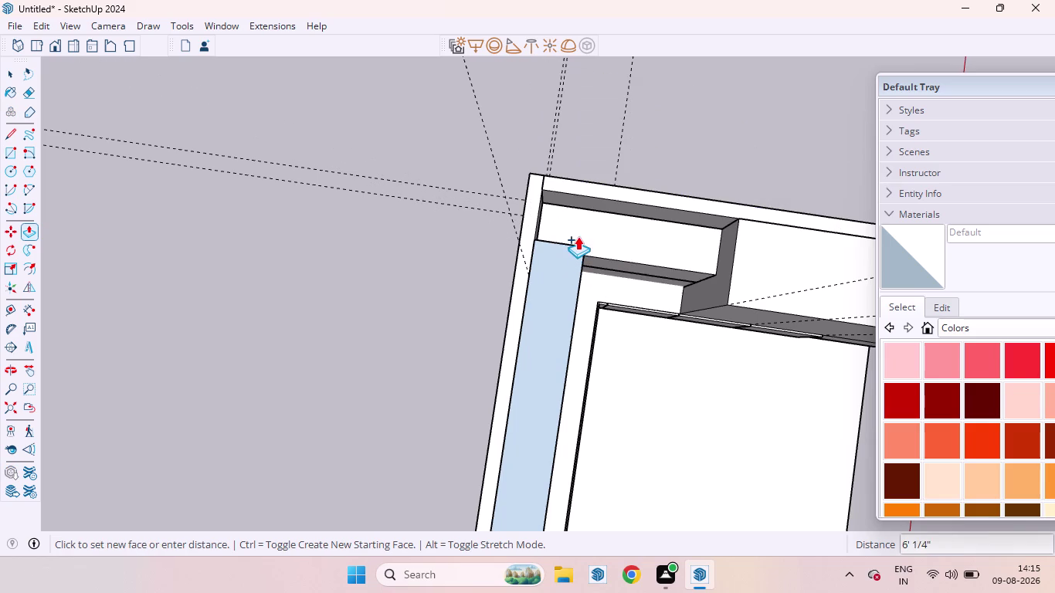
drag(578, 236, 533, 235)
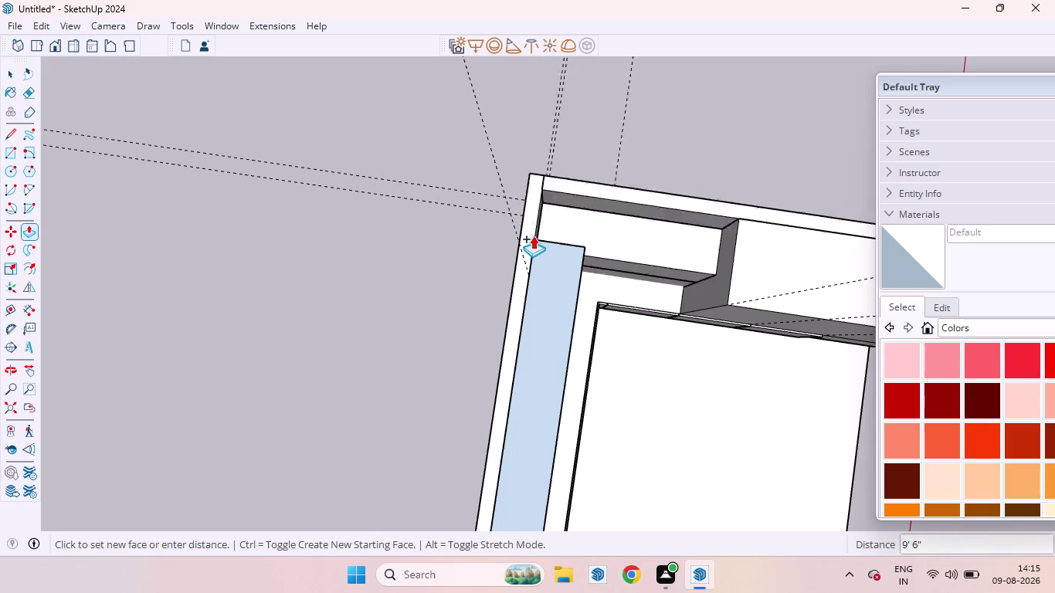
drag(533, 235, 533, 238)
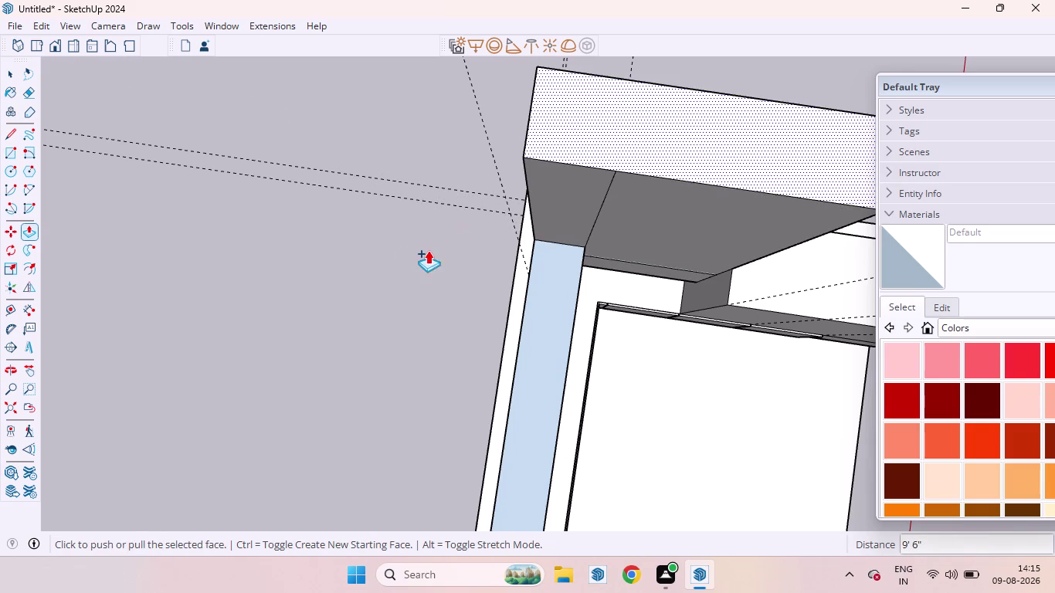
Pull the narrow end strip up flush with the wall top.
scroll(down, 3)
scroll(up, 3)
scroll(down, 3)
middle_drag(419, 245, 430, 78)
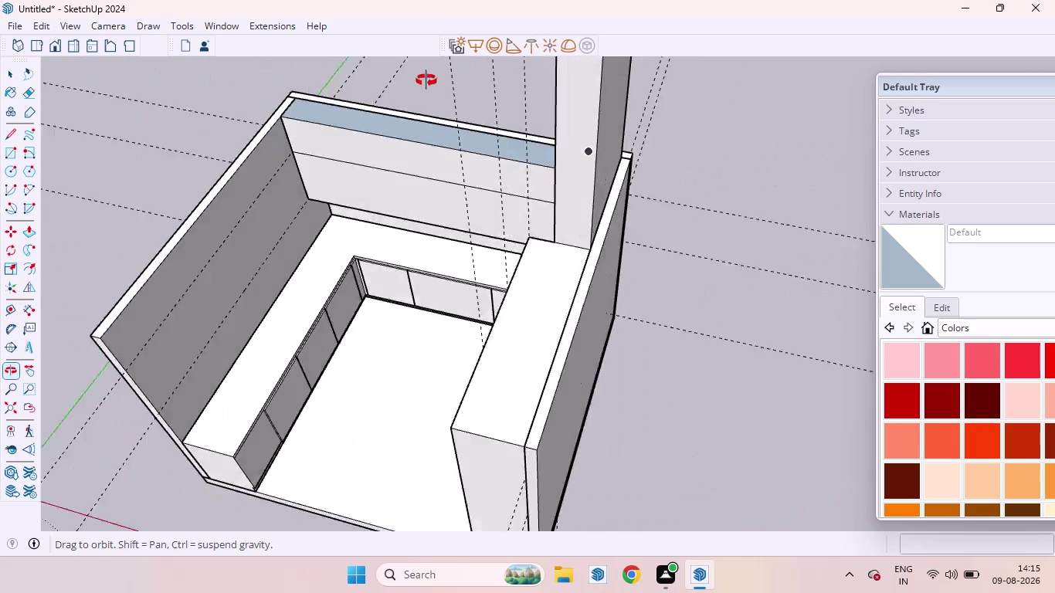
middle_drag(430, 79, 430, 98)
key(ctrl+z)
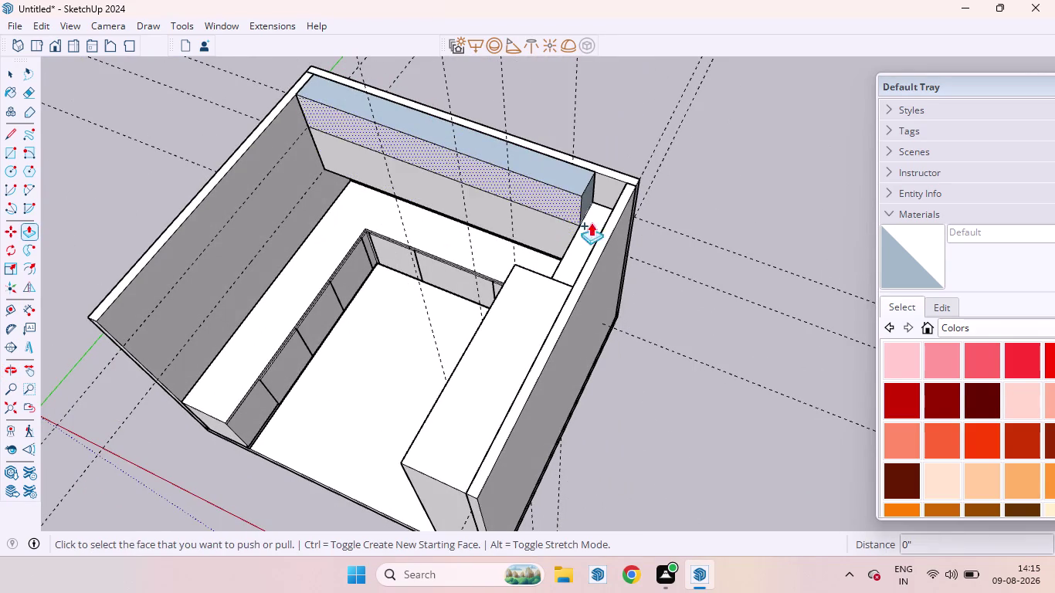
scroll(up, 3)
drag(588, 241, 588, 218)
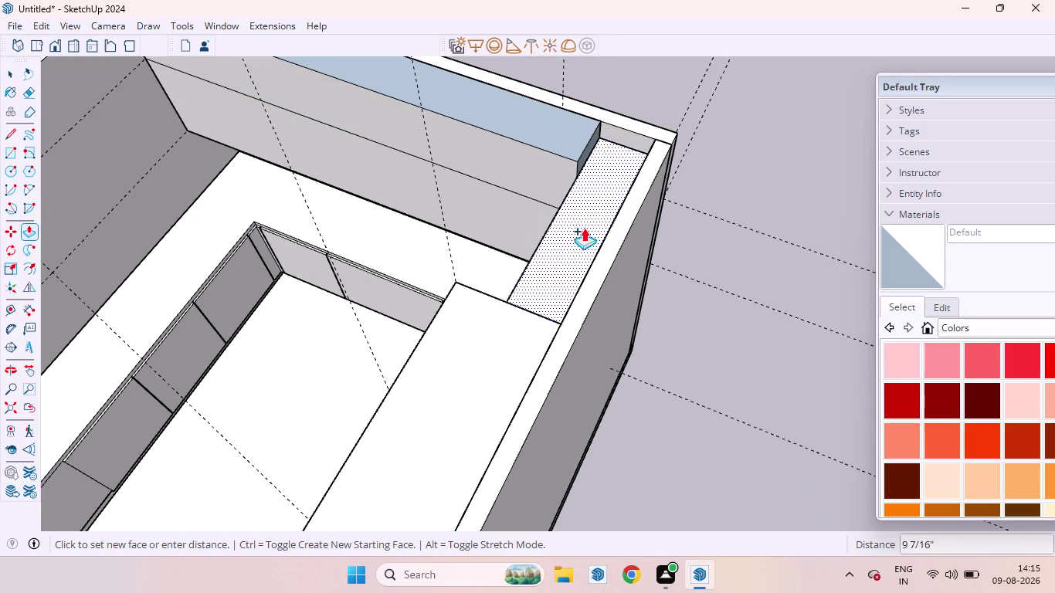
drag(588, 219, 559, 321)
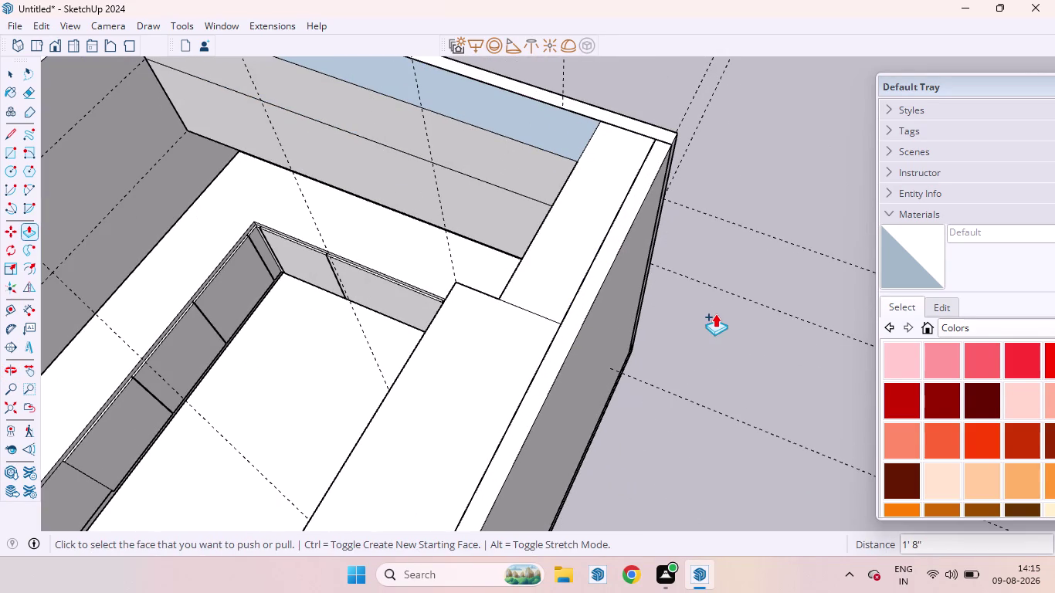
Hide the leftover top covering piece.
key(space)
click(715, 324)
click(552, 128)
right_click(552, 128)
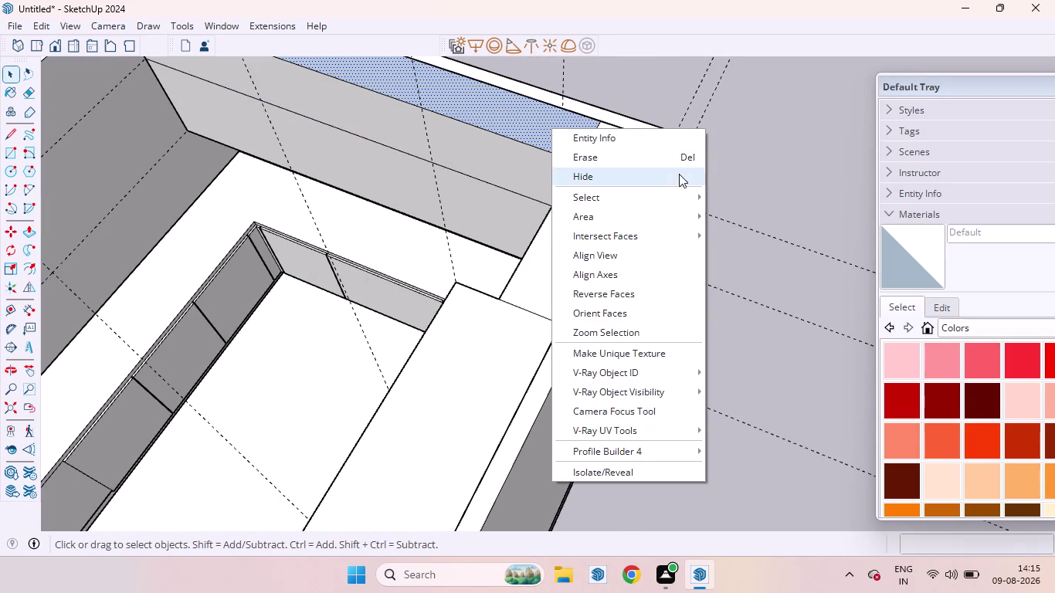
click(607, 289)
click(720, 298)
scroll(down, 3)
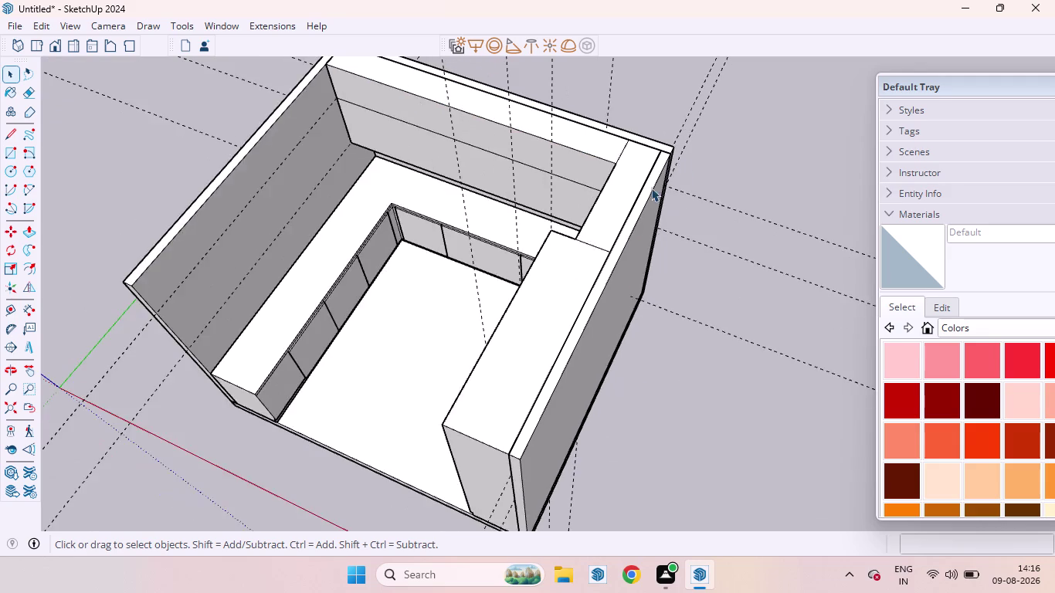
Draw a rectangle on the left wall from the back cabinet's bottom corner to the wall top.
scroll(down, 3)
middle_drag(434, 228, 633, 15)
scroll(down, 3)
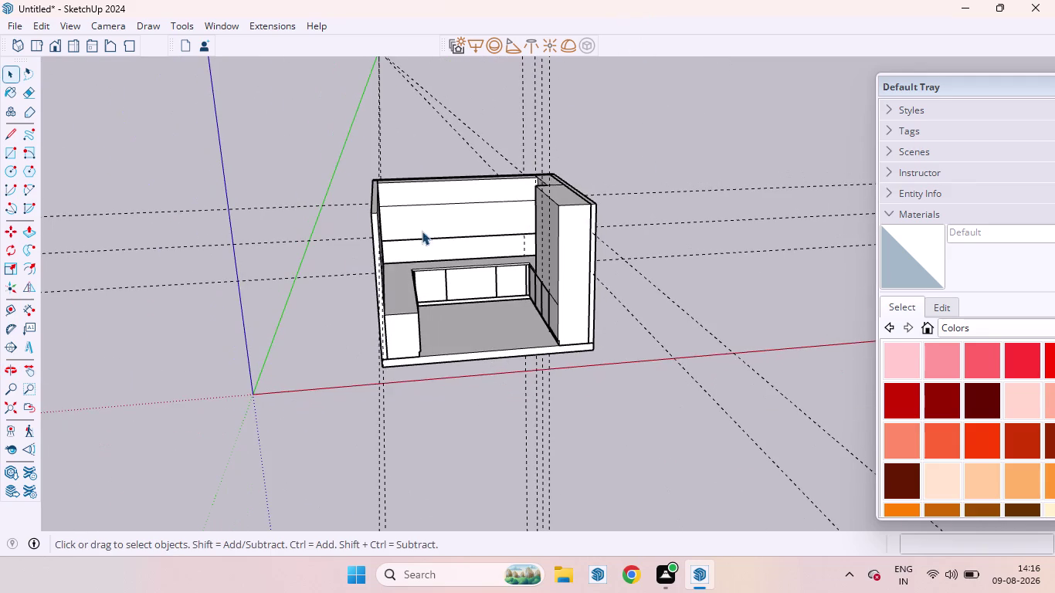
scroll(down, 3)
middle_drag(429, 206, 308, 190)
scroll(up, 3)
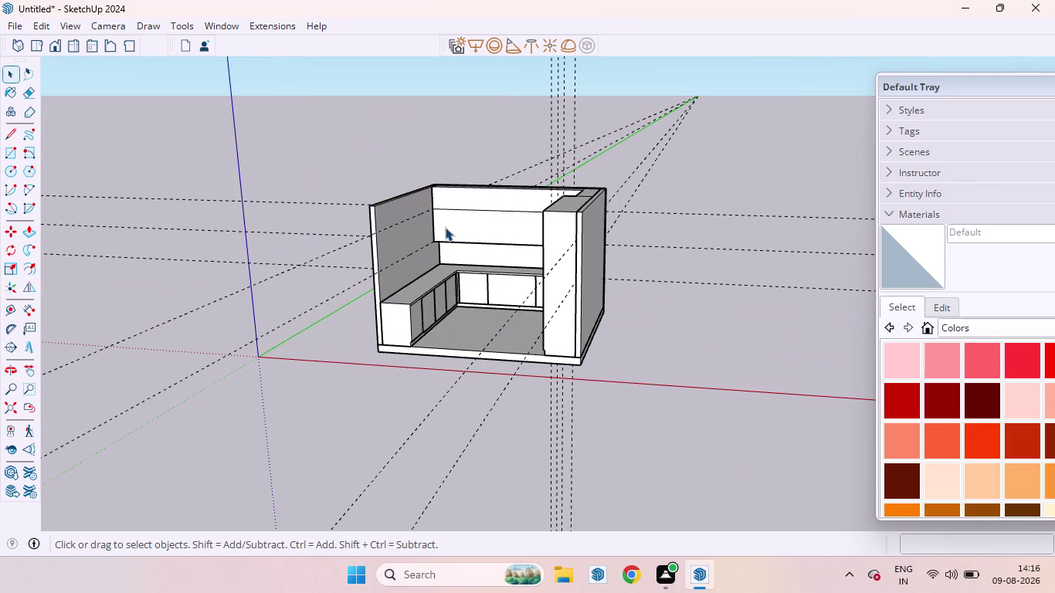
middle_drag(446, 227, 397, 243)
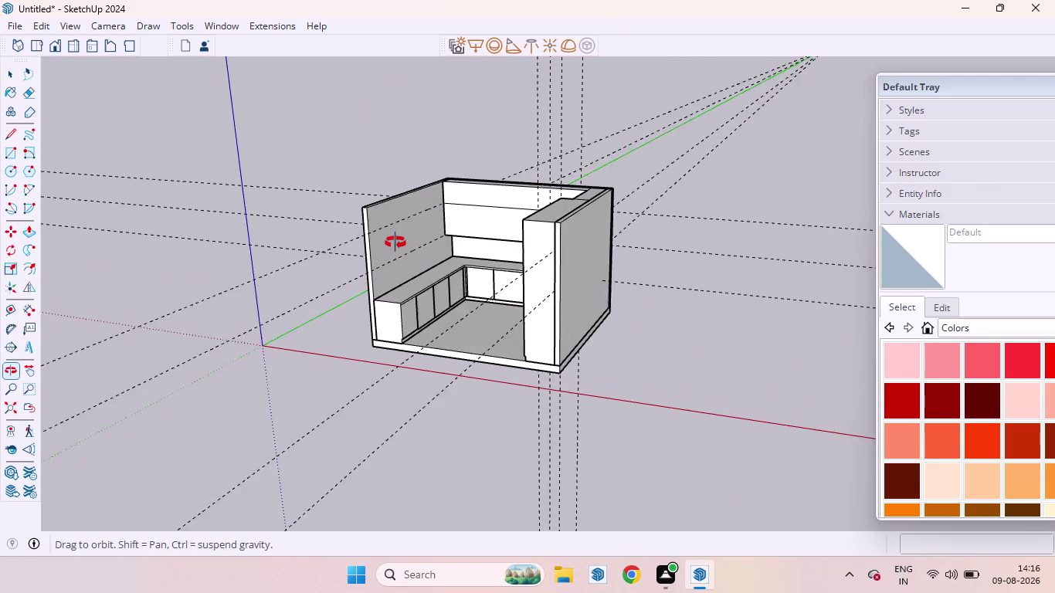
middle_drag(398, 243, 363, 242)
scroll(up, 3)
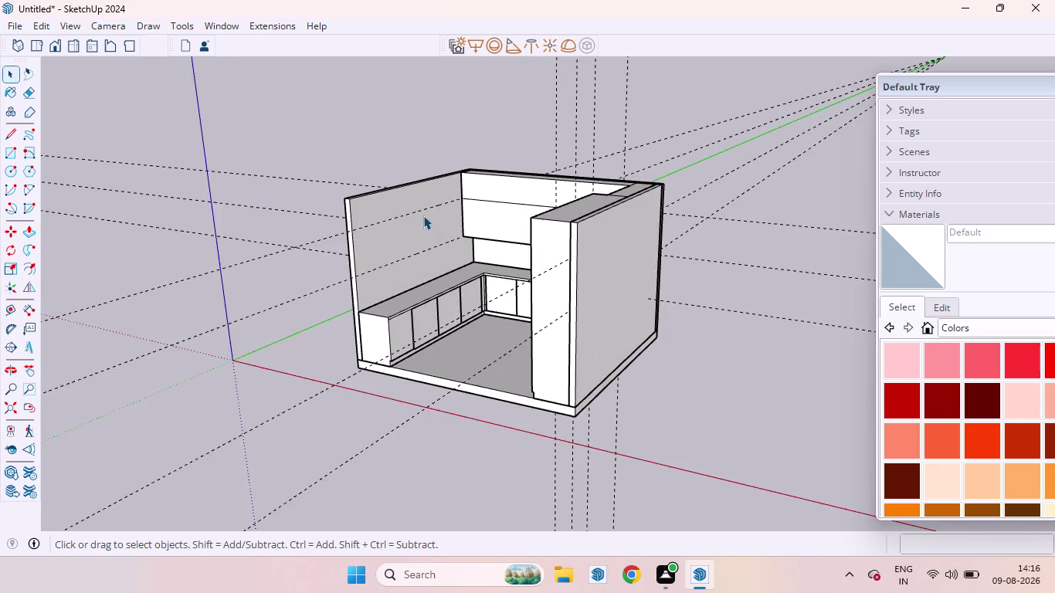
scroll(up, 3)
scroll(up, 3)
scroll(down, 3)
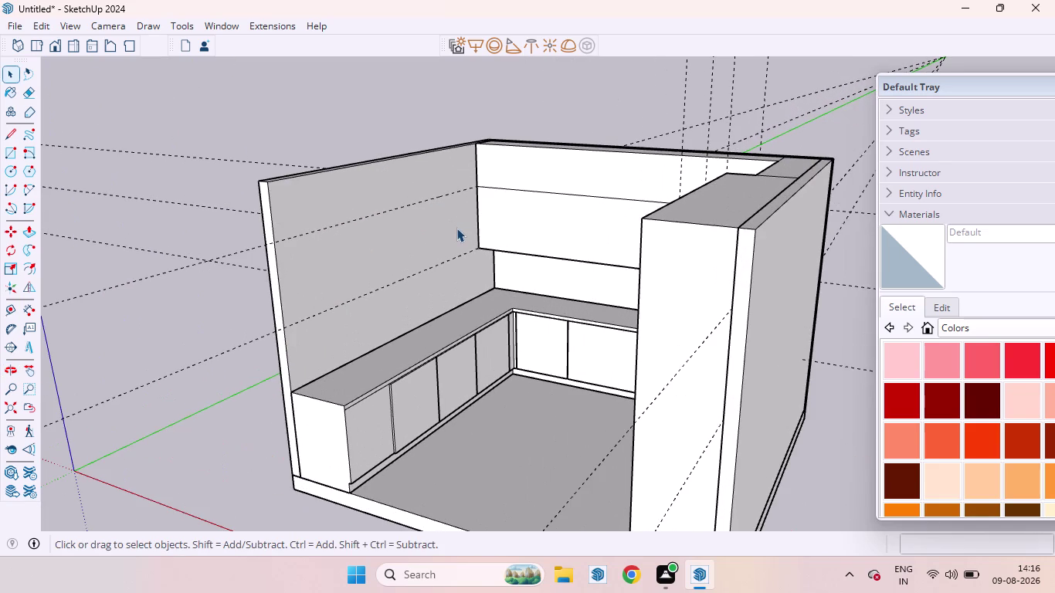
scroll(down, 3)
key(r)
scroll(up, 3)
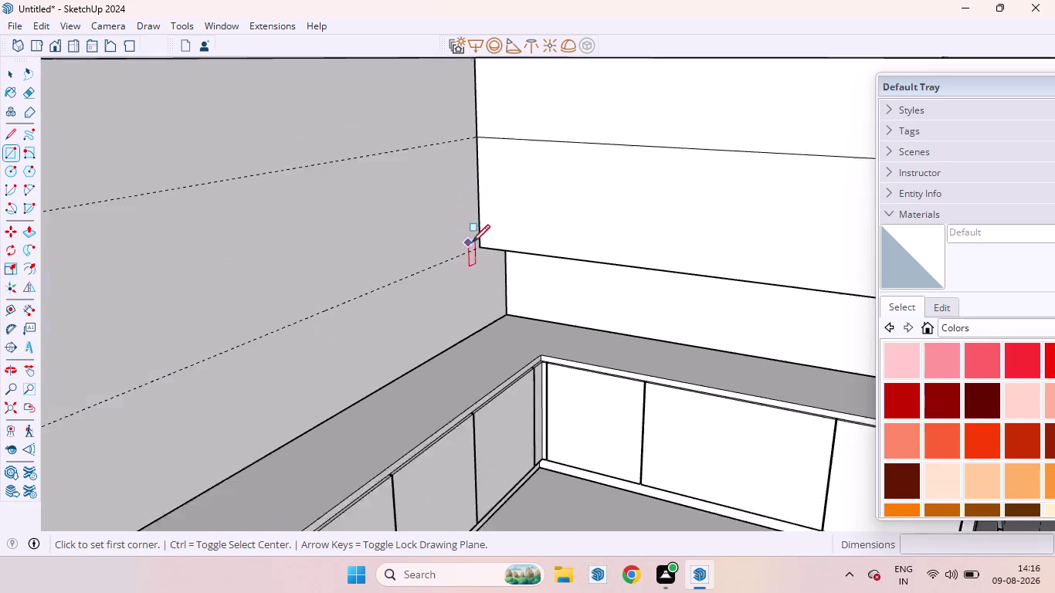
click(480, 252)
scroll(down, 3)
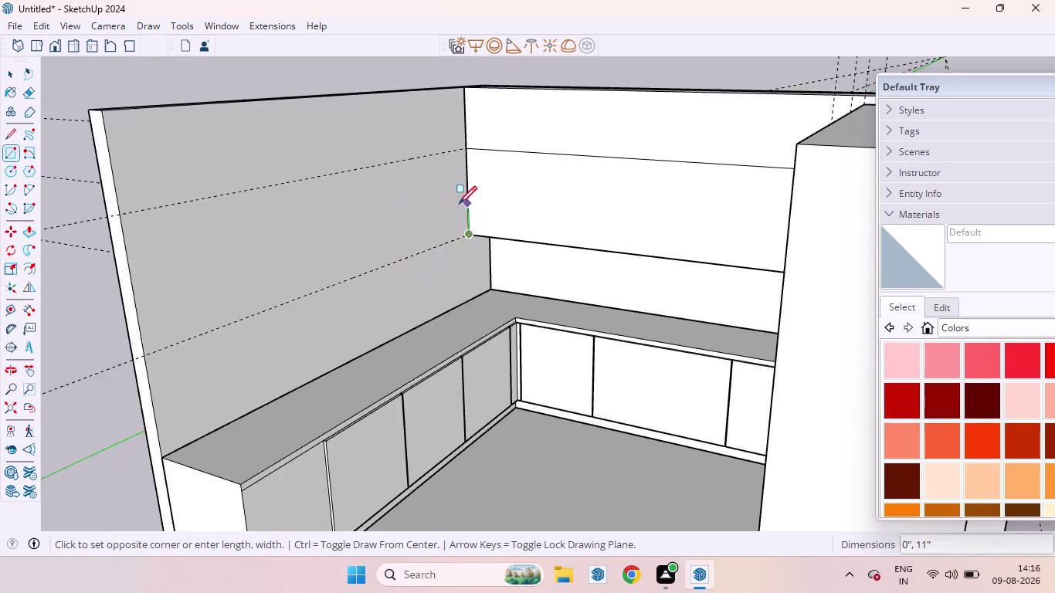
scroll(up, 3)
scroll(down, 3)
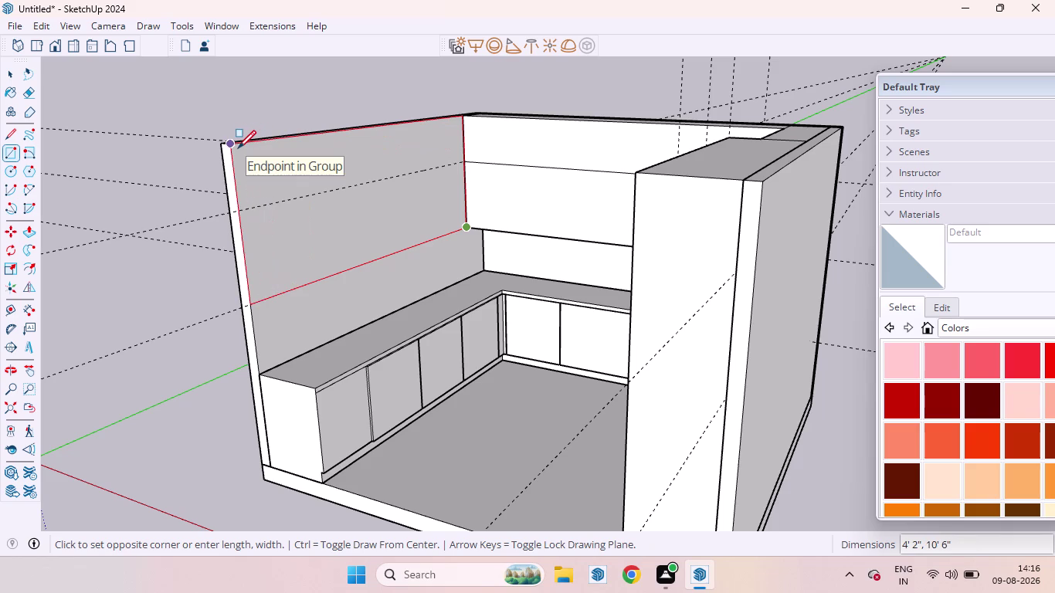
click(238, 148)
key(space)
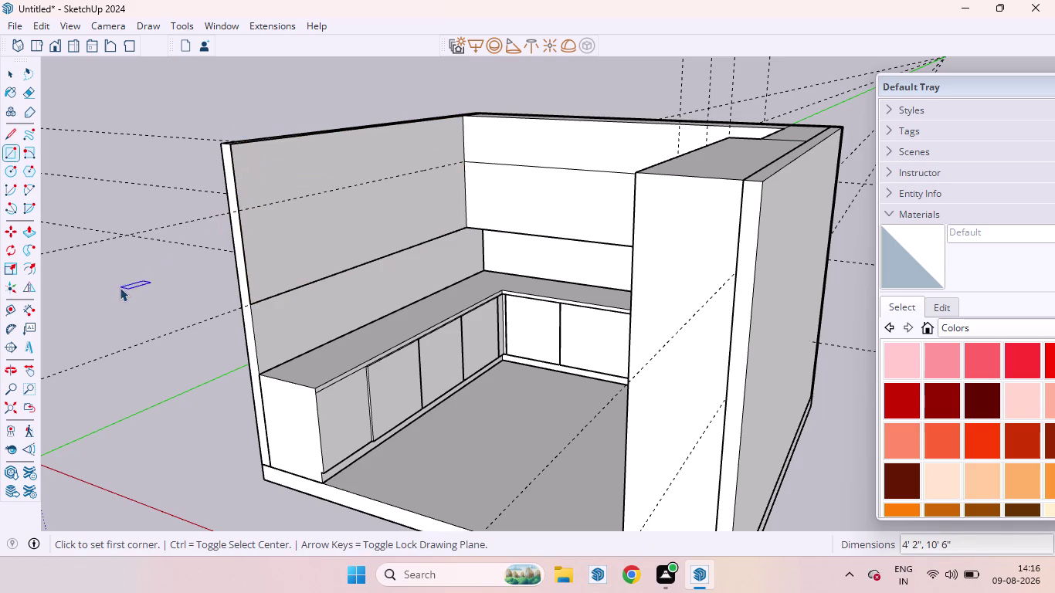
Push/pull the left-wall rectangle out 14 inches into a cabinet block.
click(347, 237)
click(347, 236)
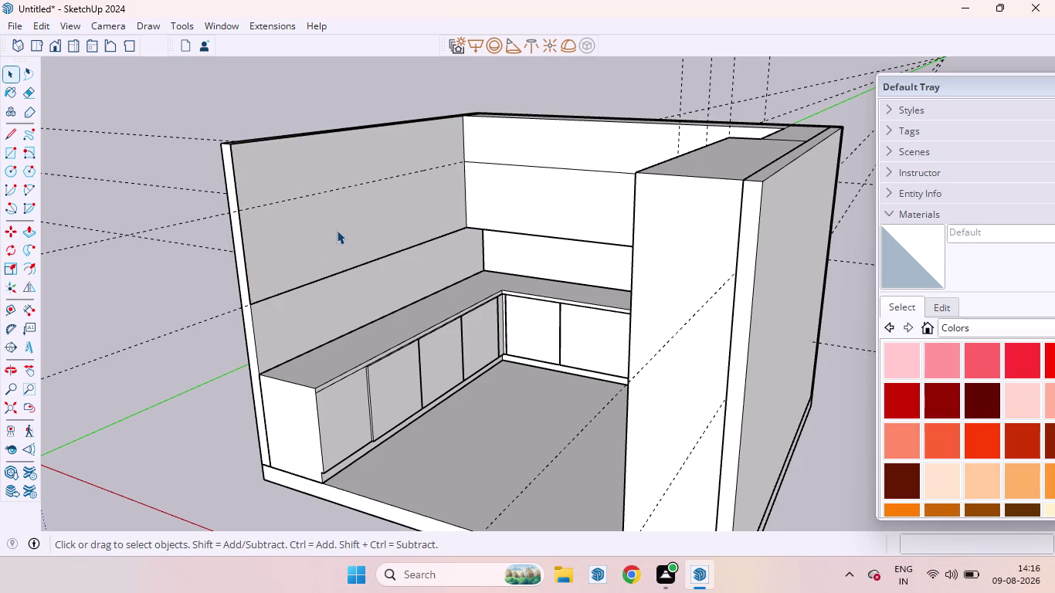
key(p)
drag(336, 228, 354, 242)
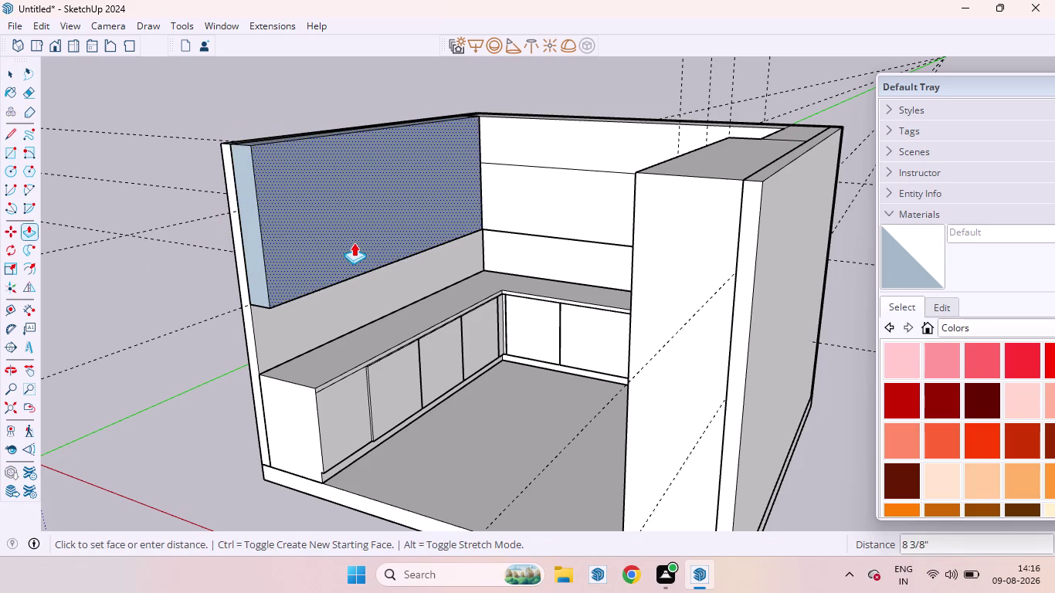
drag(353, 242, 373, 263)
key(1)
key(4)
key(Return)
key(space)
Use context-menu options on the new cabinet face, its side strip and another face.
right_click(352, 228)
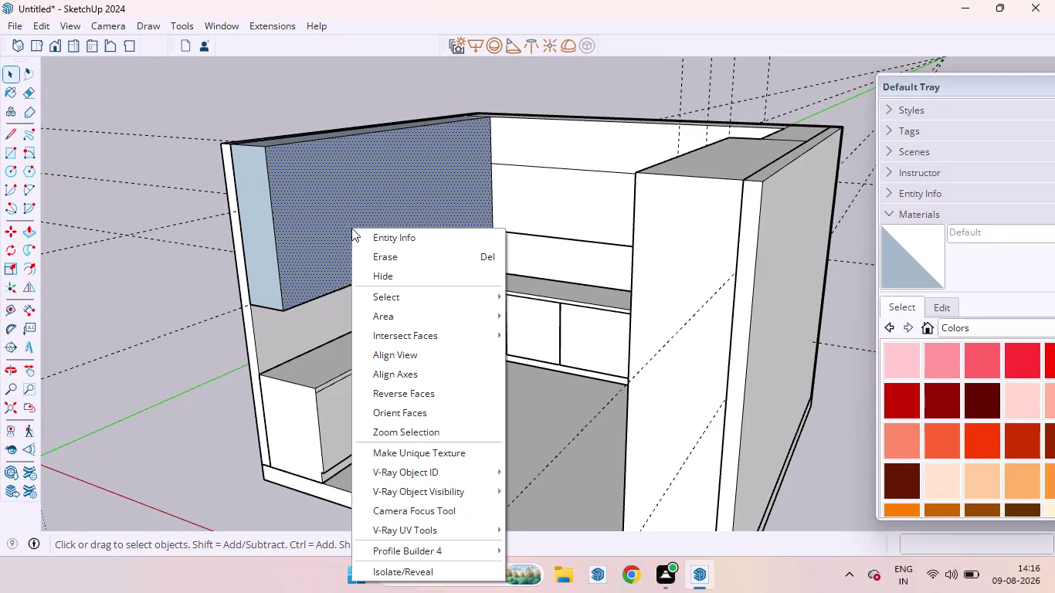
click(390, 391)
click(264, 250)
right_click(266, 248)
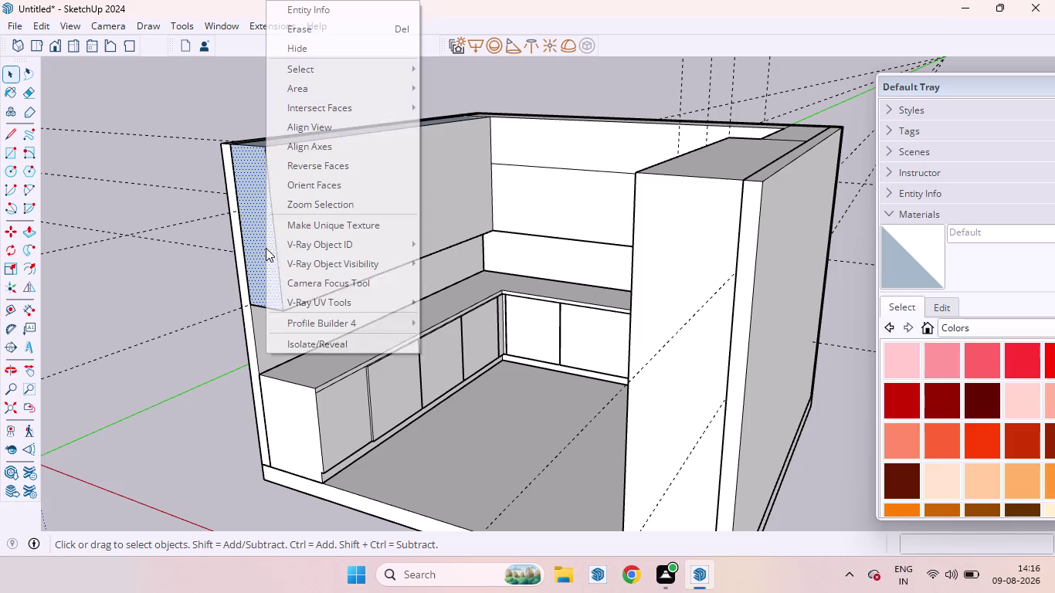
click(309, 163)
middle_drag(312, 191, 322, 228)
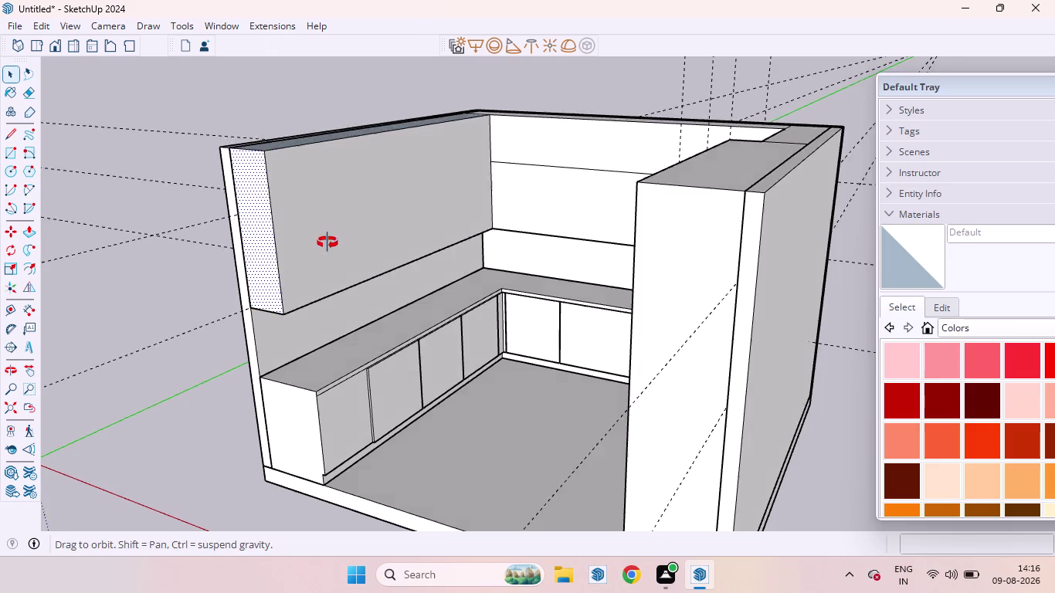
middle_drag(321, 228, 398, 444)
click(341, 312)
right_click(340, 312)
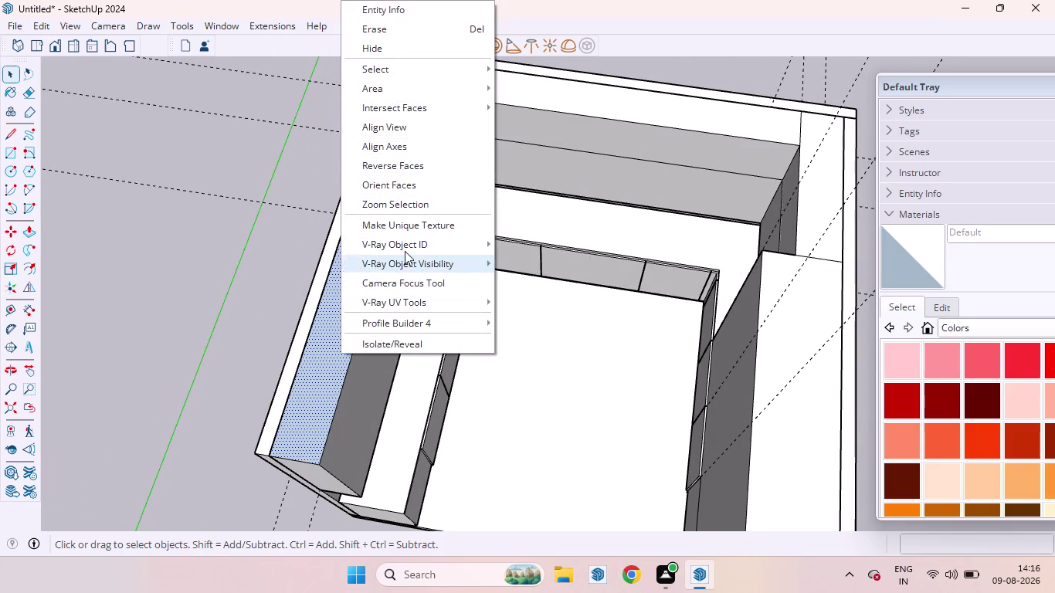
click(388, 168)
click(196, 293)
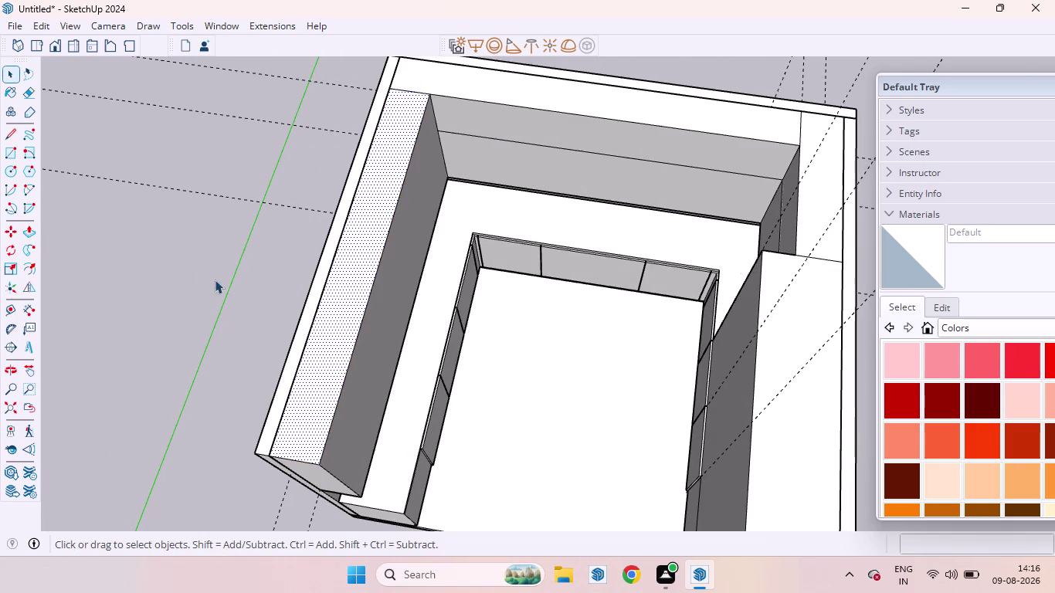
scroll(down, 3)
middle_drag(397, 271, 366, 47)
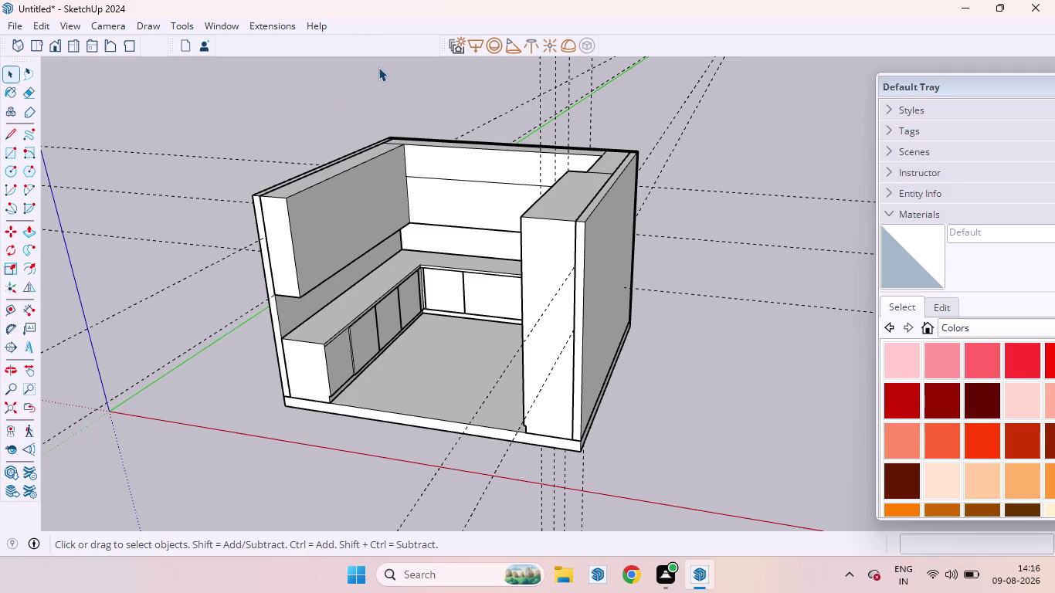
Orbit to the back wall and add a guide 1'6 from the upper cabinet's left edge.
scroll(down, 3)
scroll(up, 3)
middle_drag(438, 160, 561, 99)
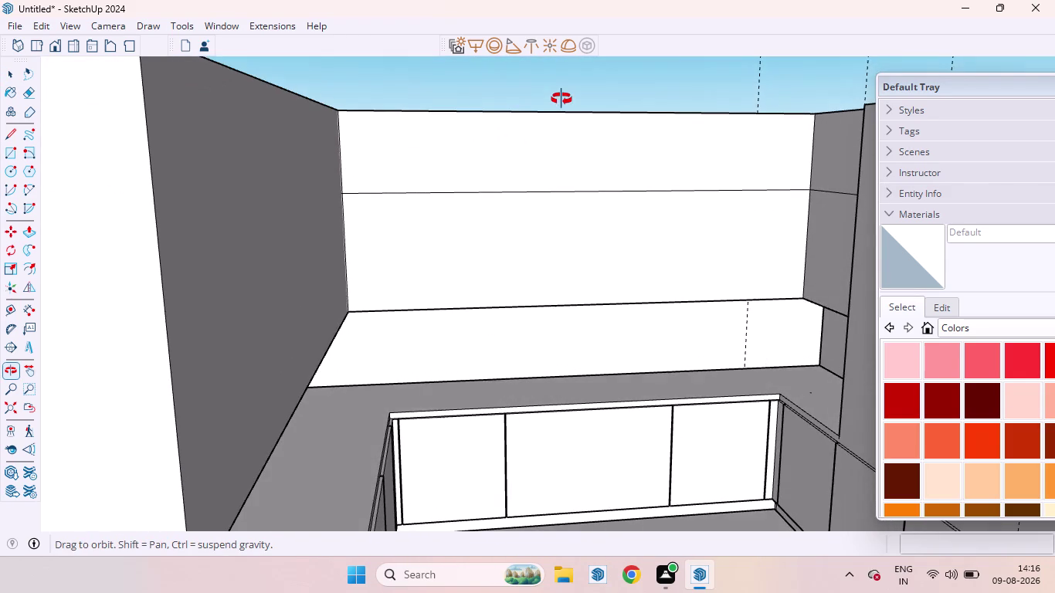
middle_drag(561, 99, 539, 103)
scroll(up, 3)
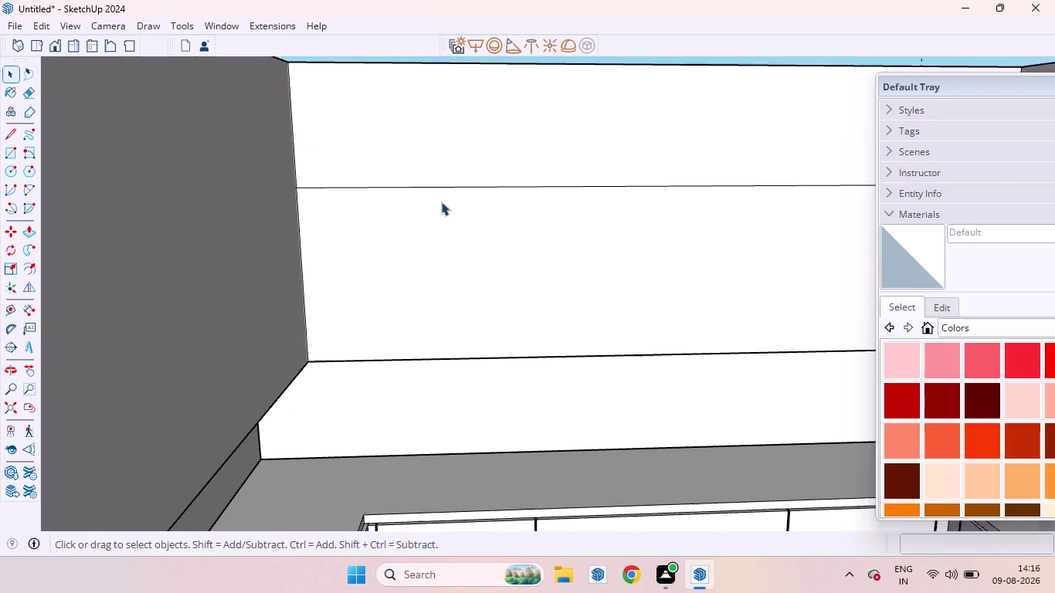
scroll(up, 3)
scroll(down, 3)
scroll(down, 3)
scroll(down, 3)
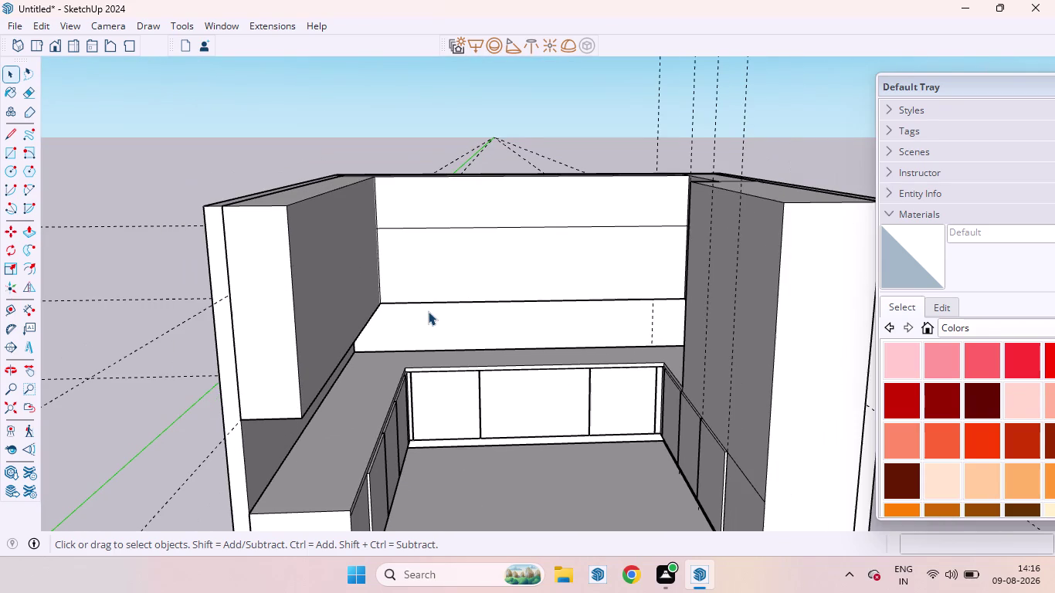
scroll(up, 3)
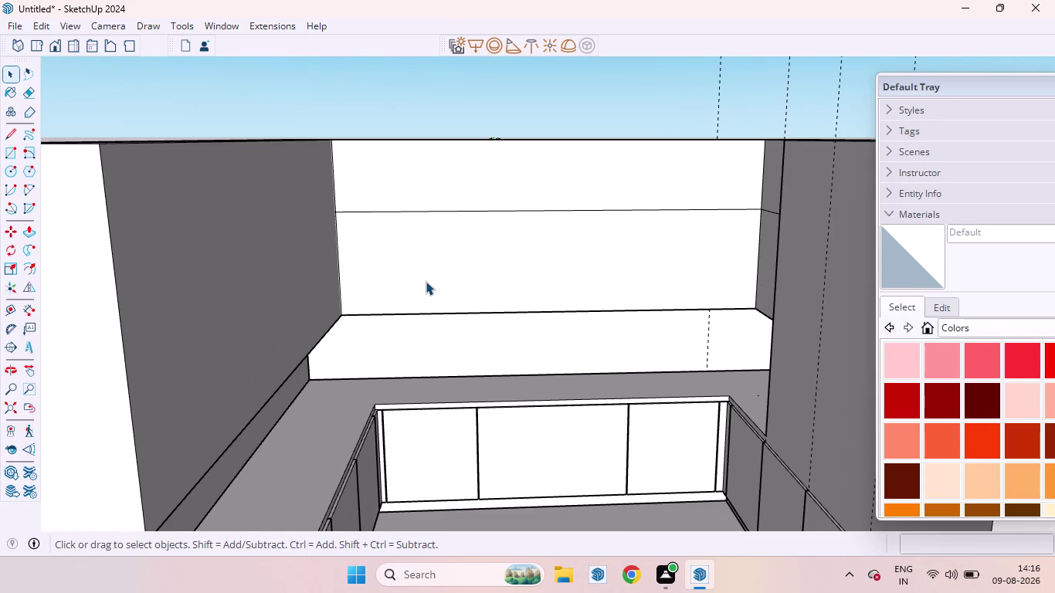
scroll(down, 3)
middle_drag(424, 271, 440, 228)
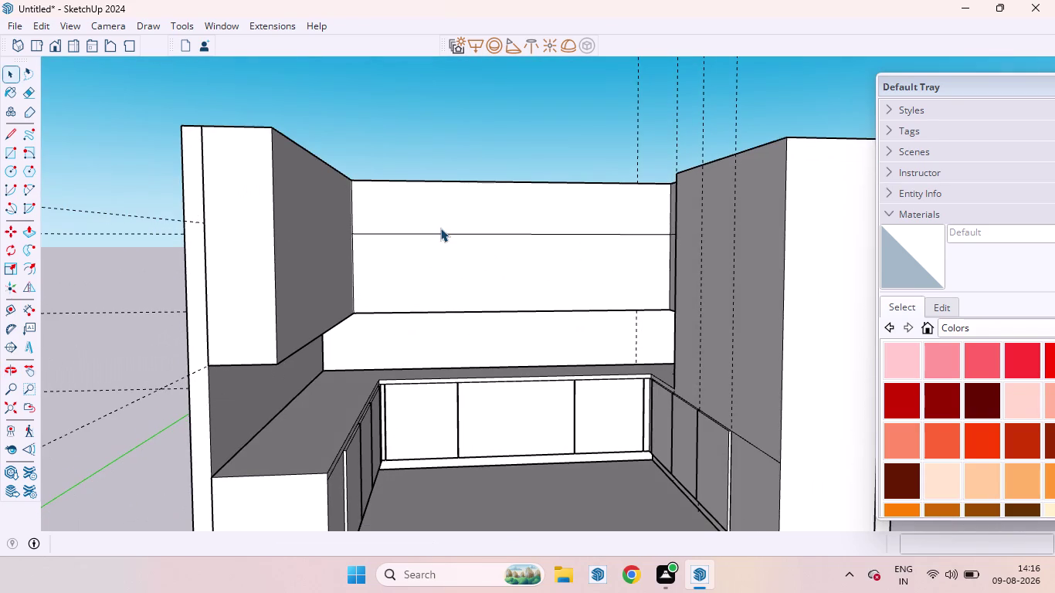
key(t)
click(354, 268)
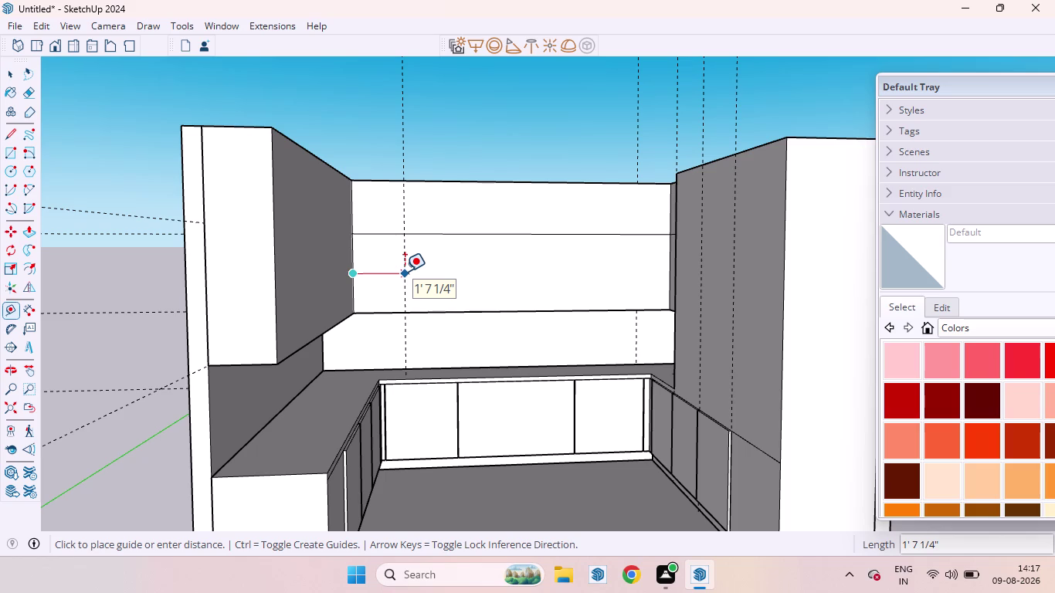
text(1')
key(6)
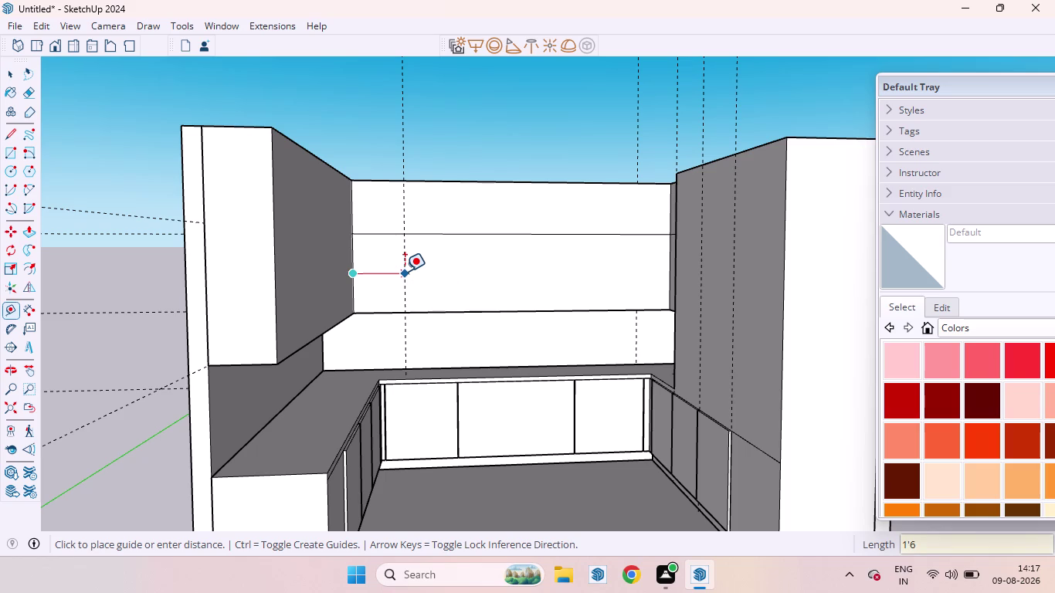
key(Return)
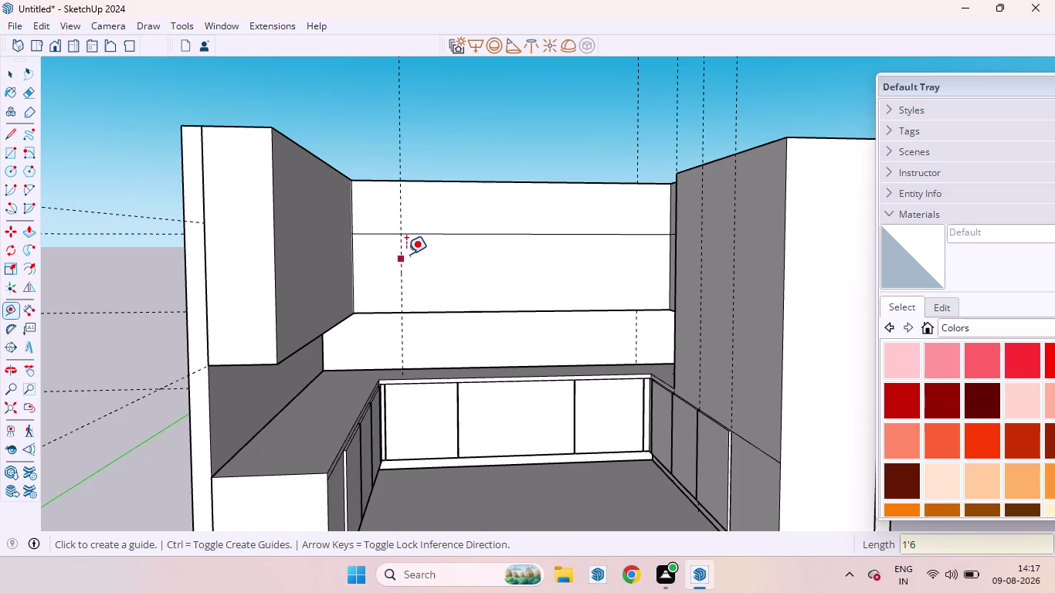
Add a second vertical guide 1'6 beyond the first one.
click(405, 250)
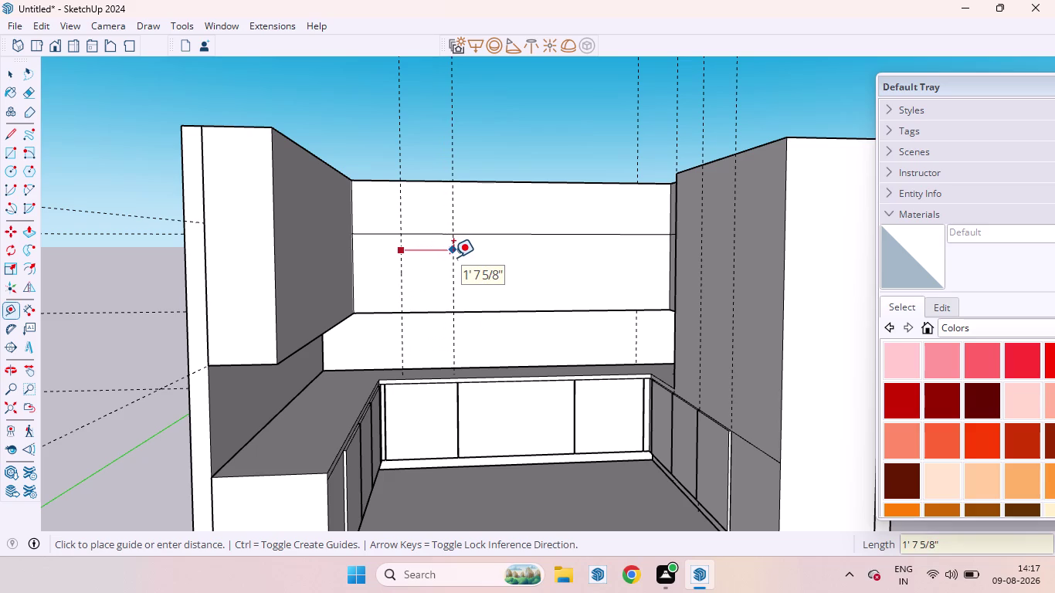
key(1)
key(apostrophe)
key(6)
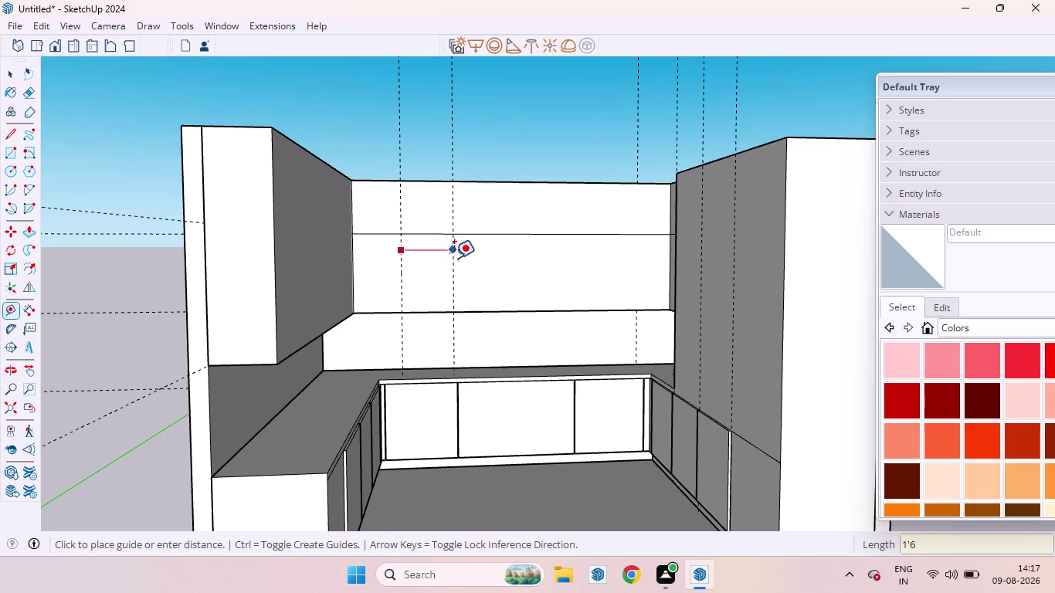
key(Return)
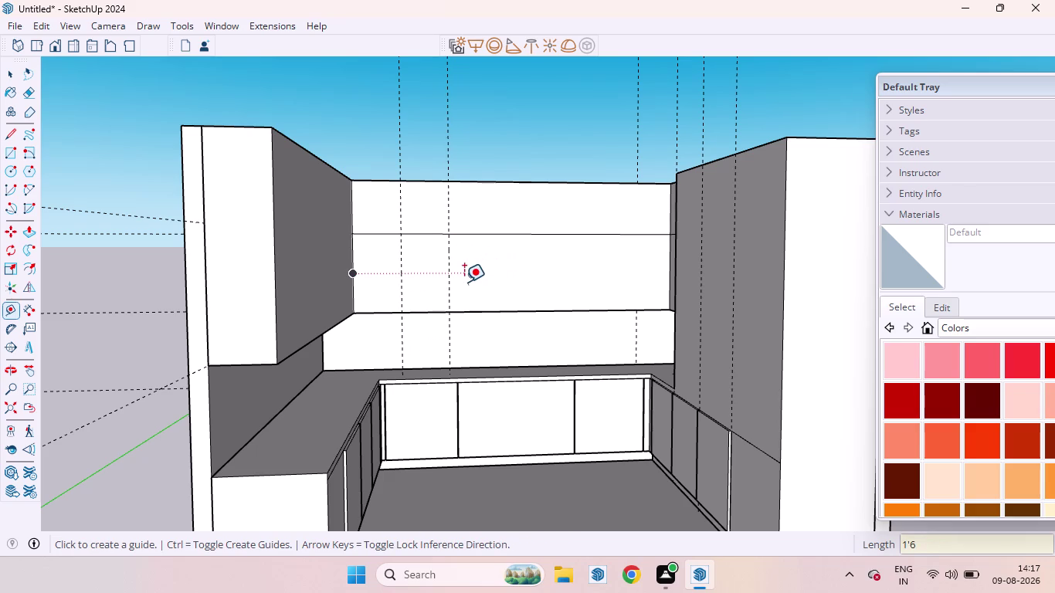
key(space)
Orbit around the room to review the cabinets, then start and cancel another guide.
scroll(down, 3)
middle_drag(447, 206, 475, 350)
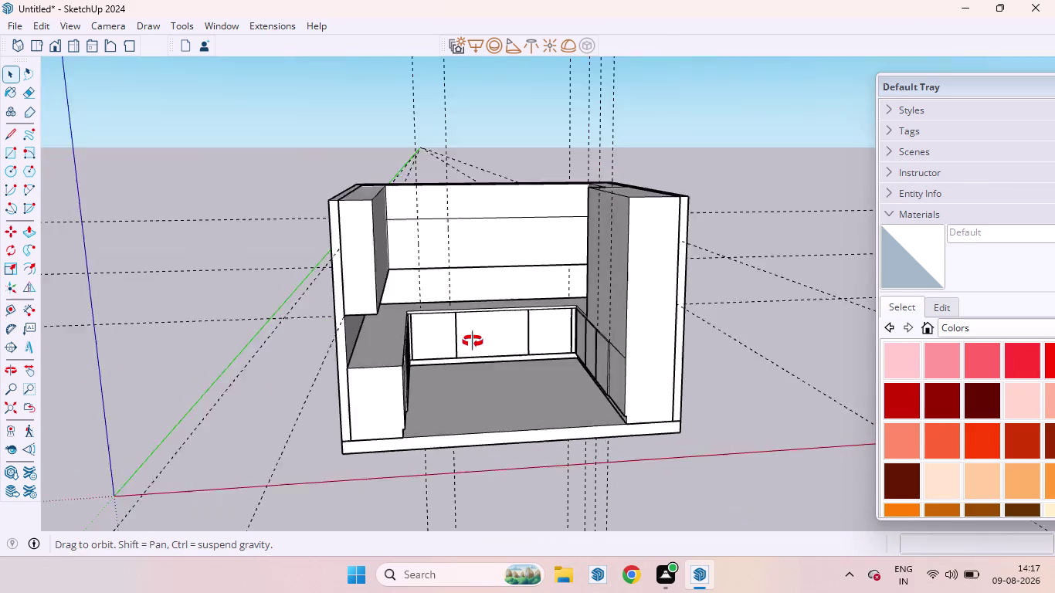
middle_drag(474, 350, 479, 443)
scroll(up, 3)
scroll(down, 3)
scroll(up, 3)
middle_drag(399, 221, 495, 308)
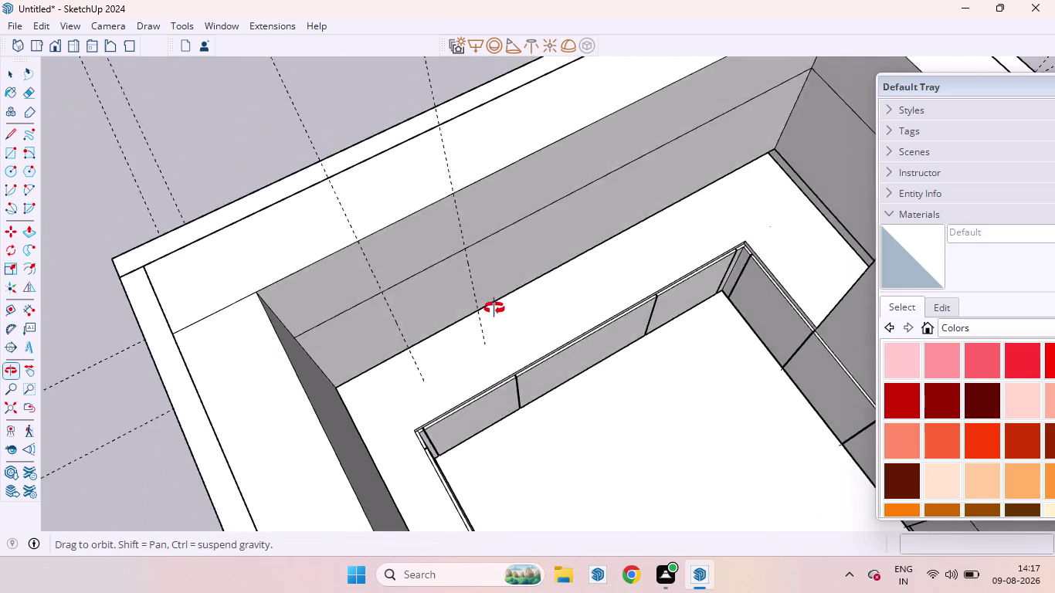
middle_drag(495, 308, 514, 306)
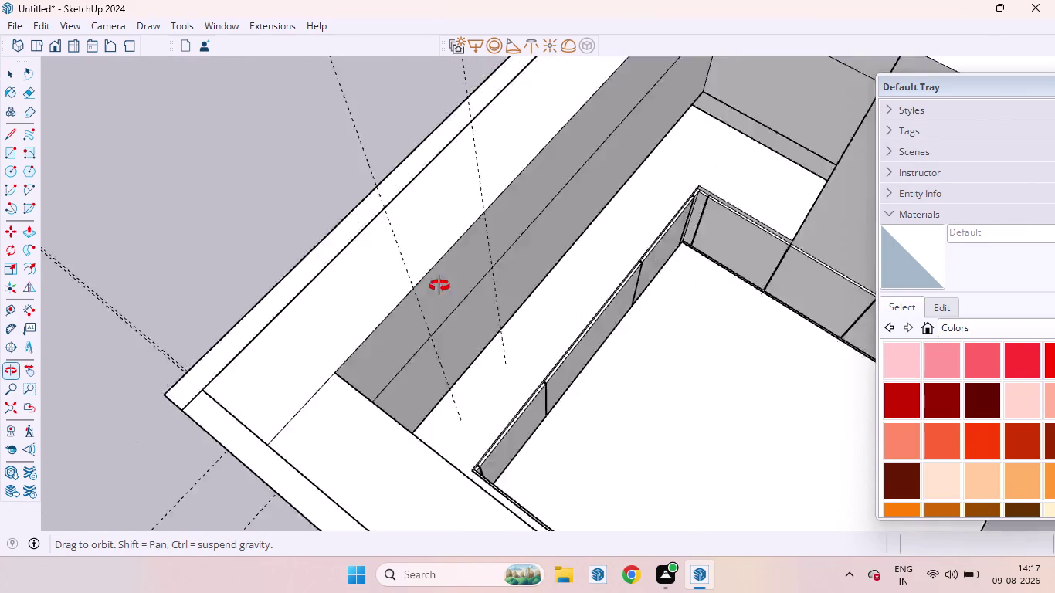
middle_drag(514, 305, 334, 116)
scroll(down, 3)
scroll(down, 3)
scroll(up, 3)
scroll(down, 3)
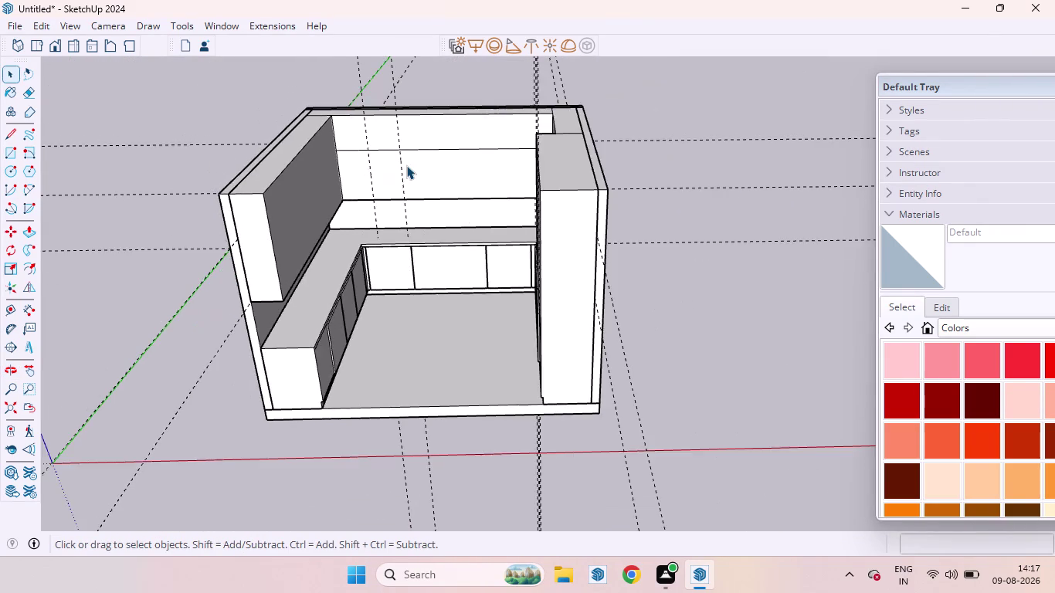
scroll(up, 3)
scroll(up, 3)
scroll(down, 3)
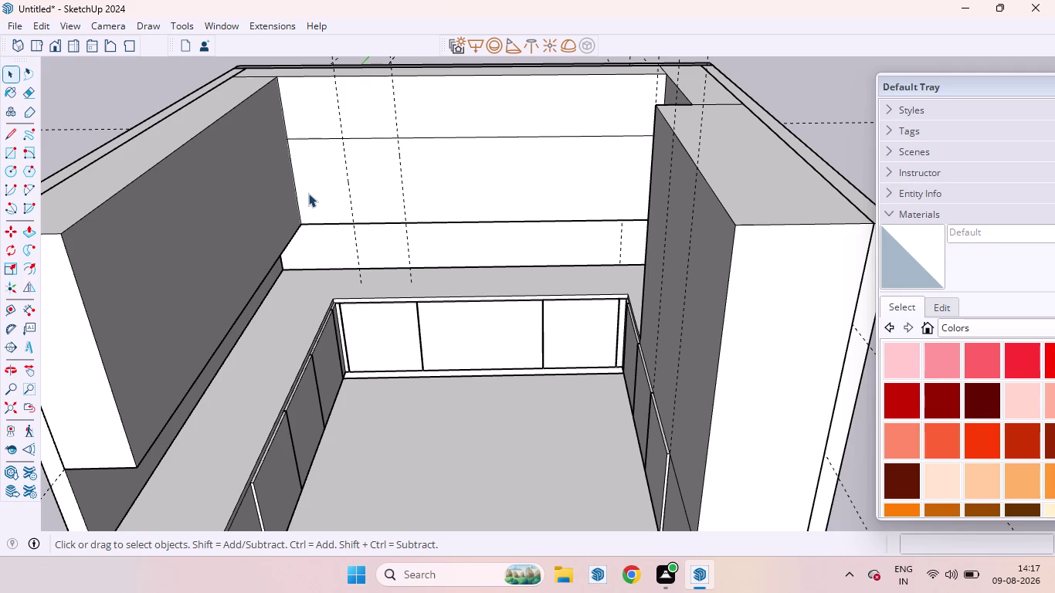
scroll(down, 3)
scroll(up, 3)
scroll(down, 3)
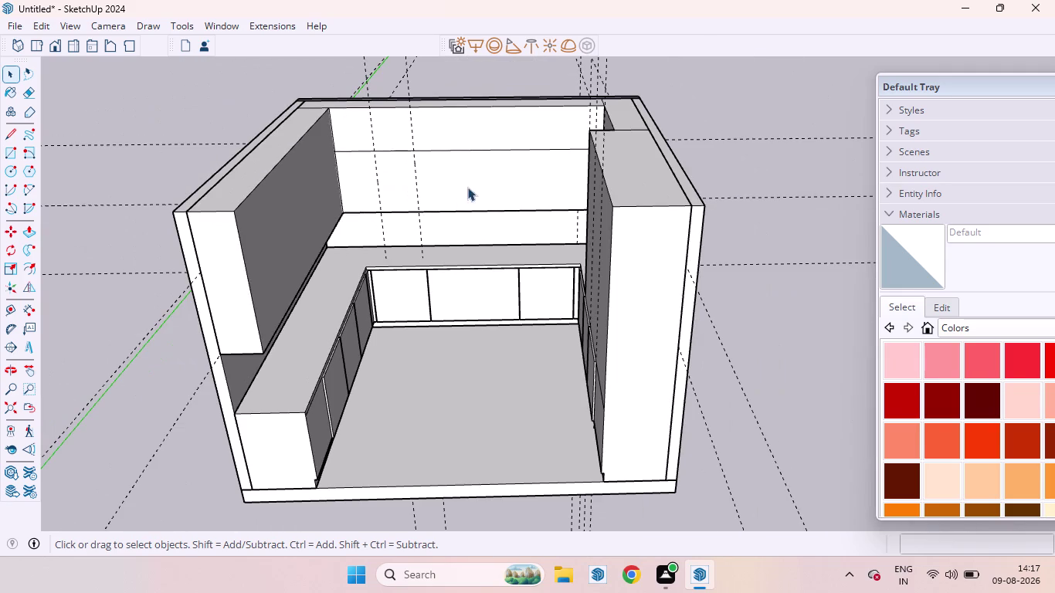
scroll(up, 3)
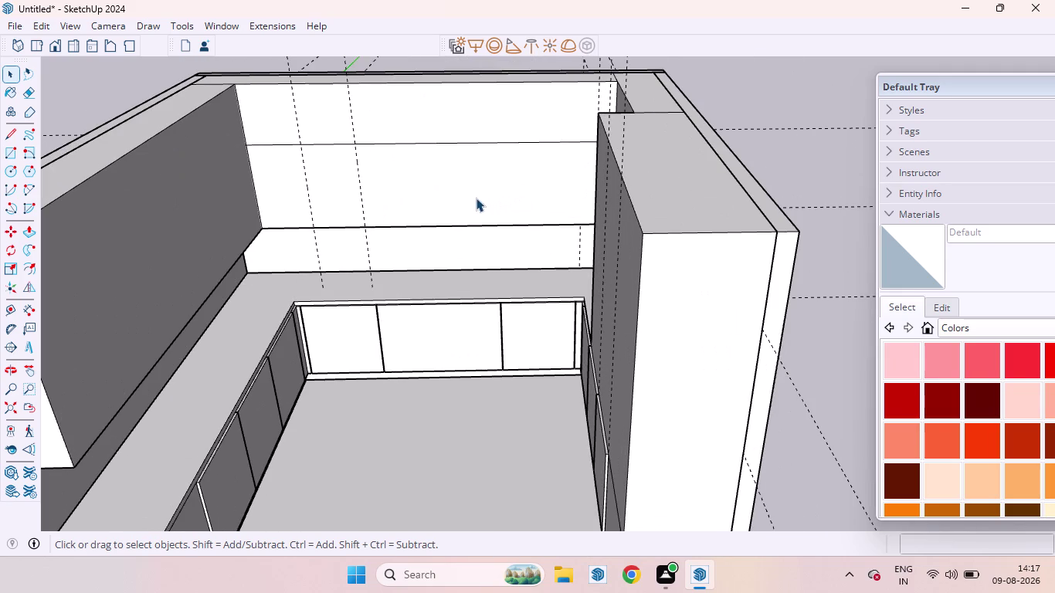
key(t)
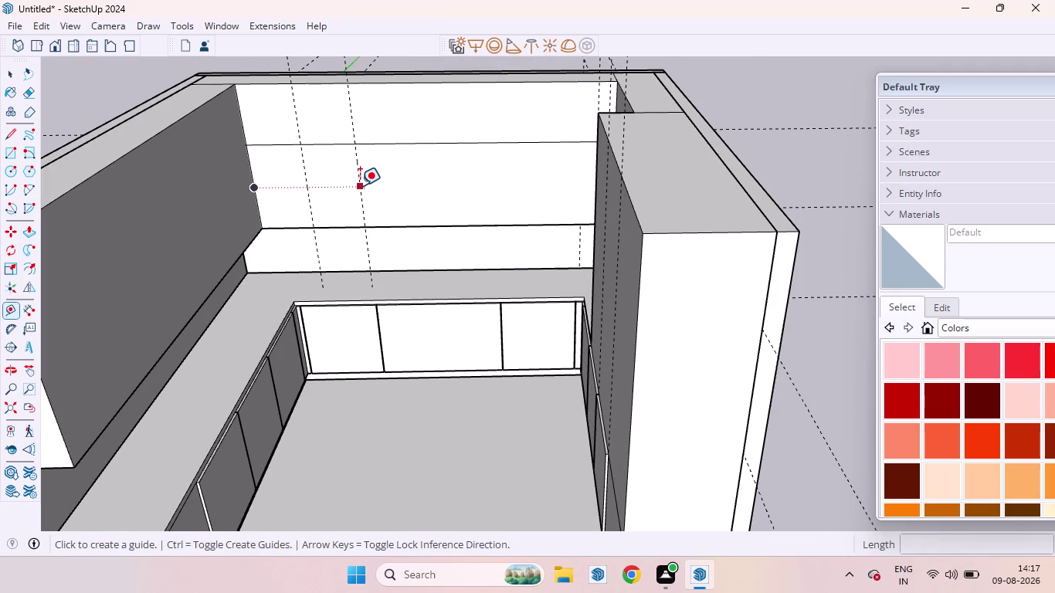
click(360, 185)
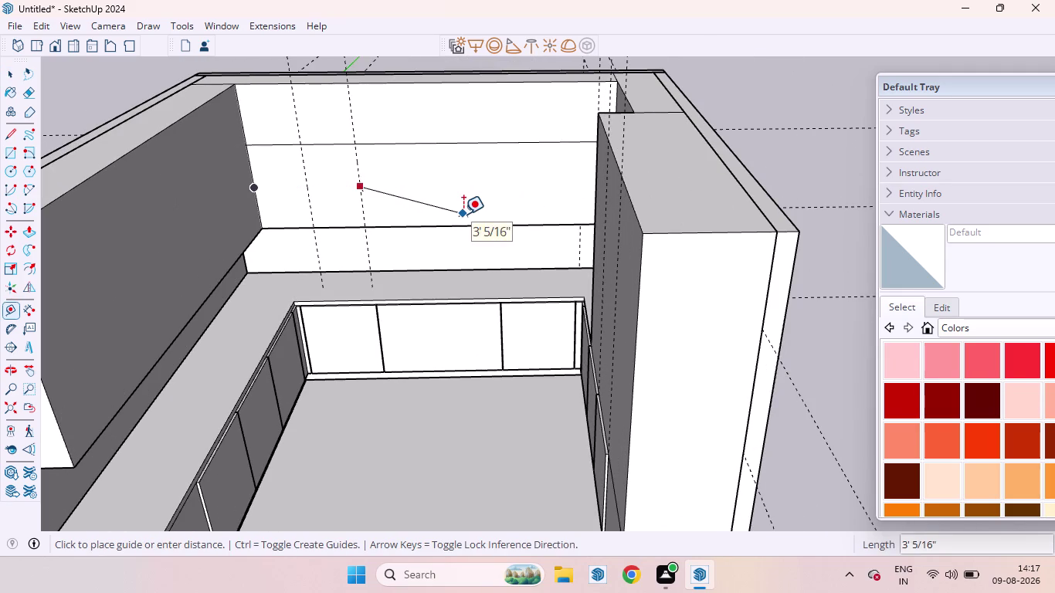
key(space)
Face the back wall head-on and place another guide 1'6 from an existing guide.
scroll(down, 3)
middle_drag(420, 274, 436, 132)
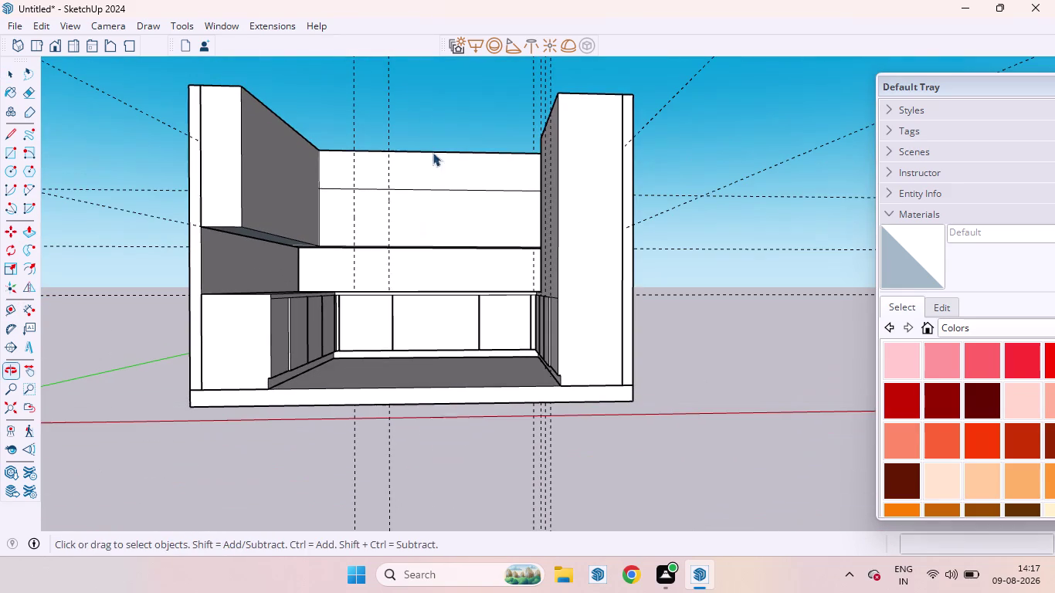
key(t)
scroll(up, 3)
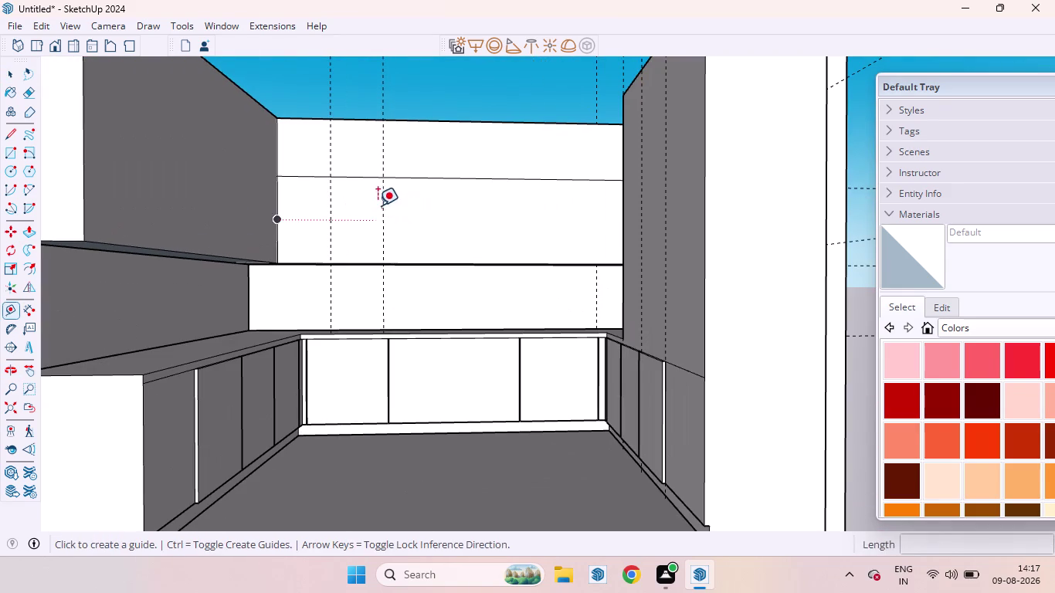
click(386, 199)
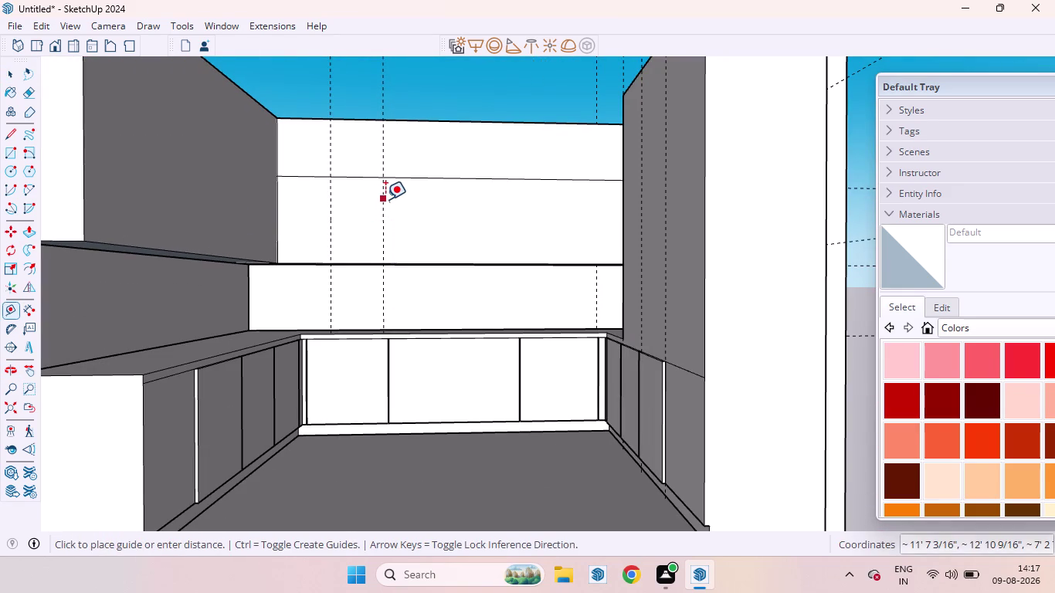
click(509, 261)
click(508, 240)
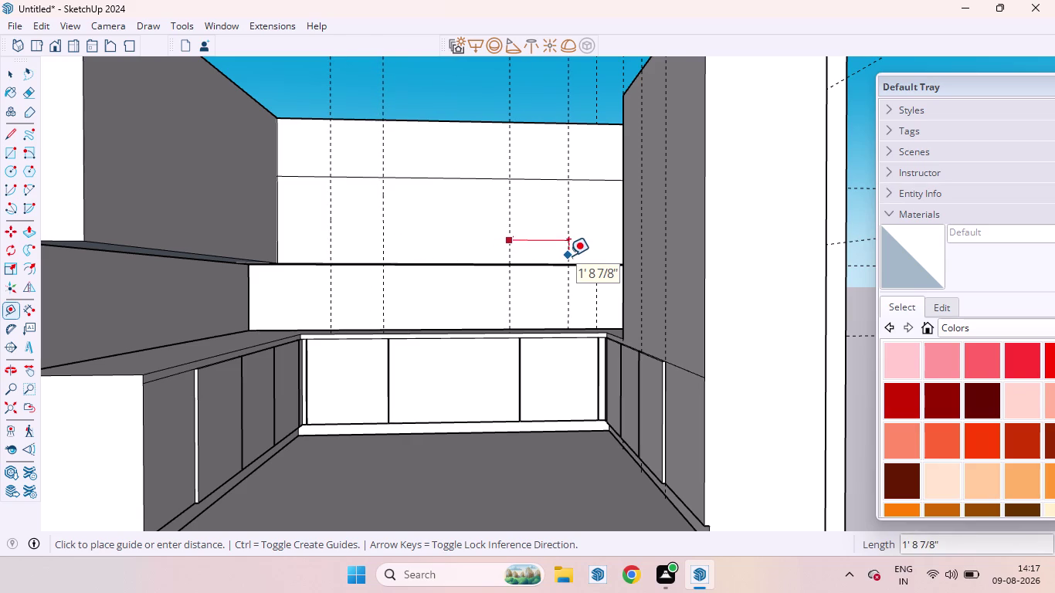
key(1)
key(apostrophe)
key(6)
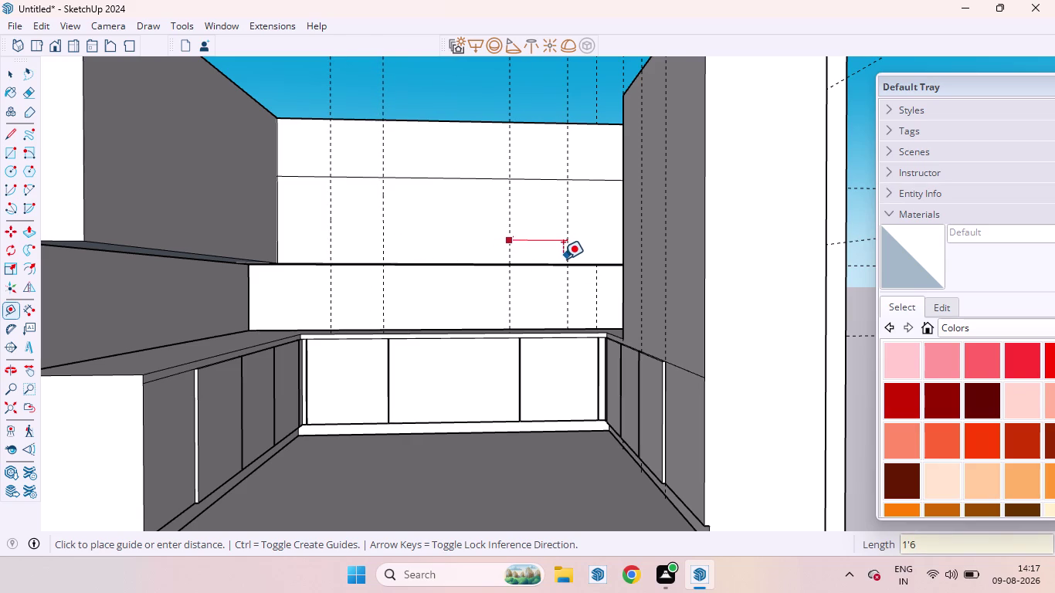
key(Return)
Add the final vertical guide 1'6 beyond the latest guide.
click(560, 239)
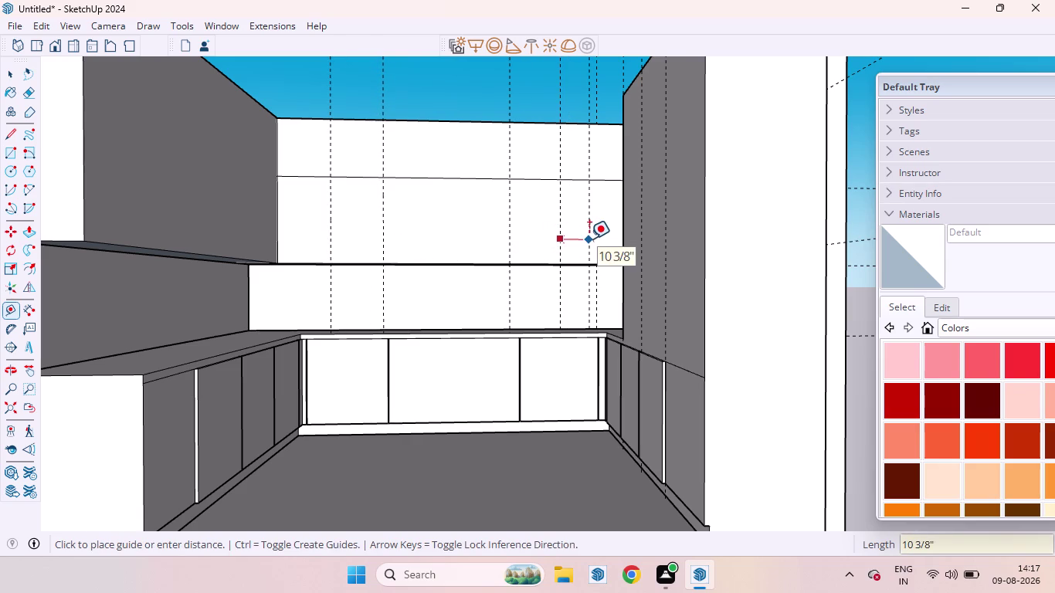
key(1)
key(apostrophe)
key(6)
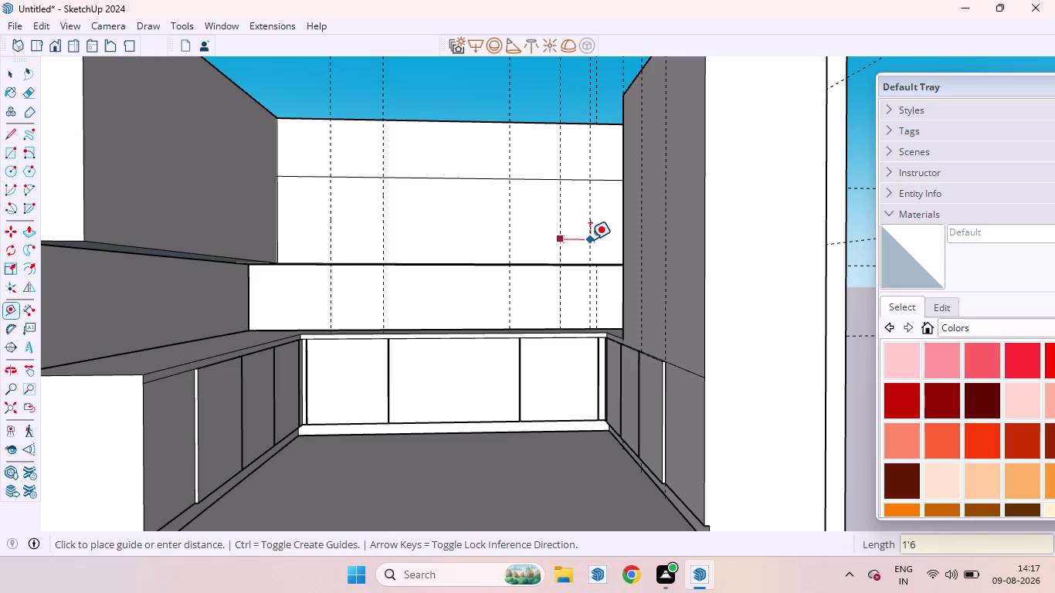
key(Return)
key(space)
scroll(down, 3)
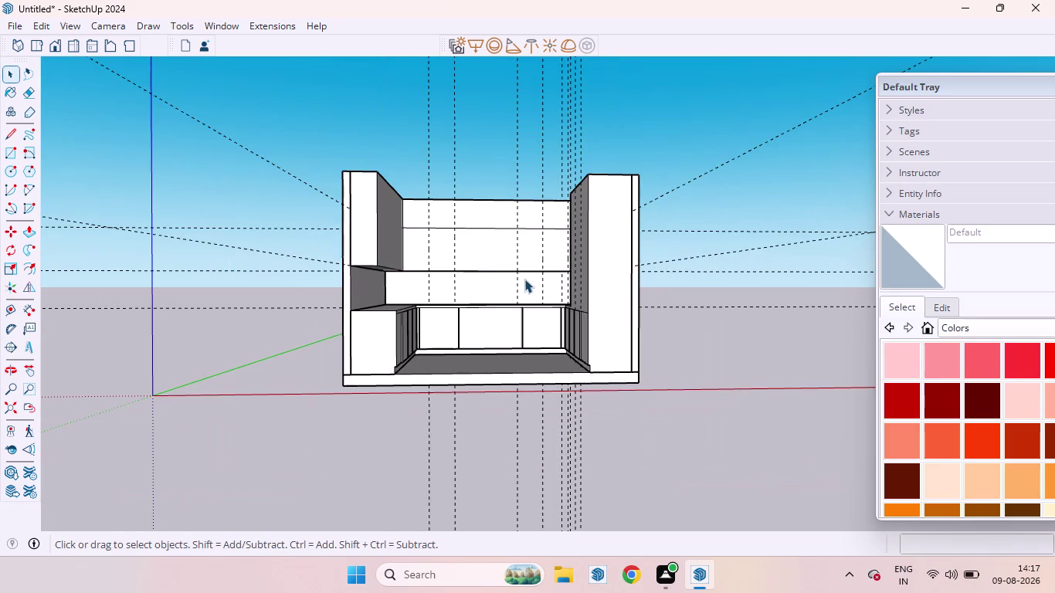
scroll(up, 3)
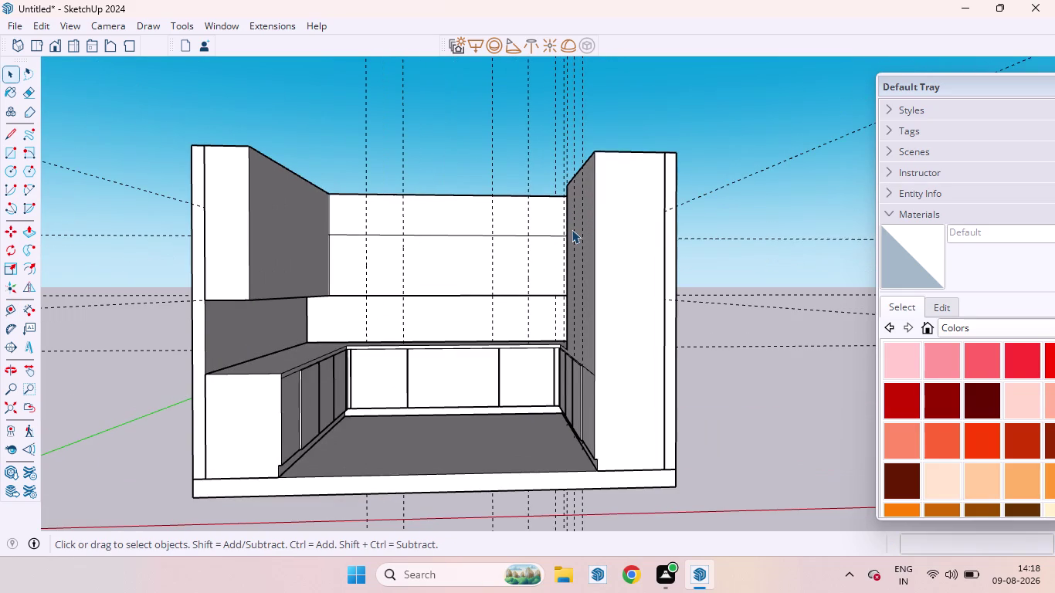
scroll(up, 3)
middle_drag(571, 230, 733, 308)
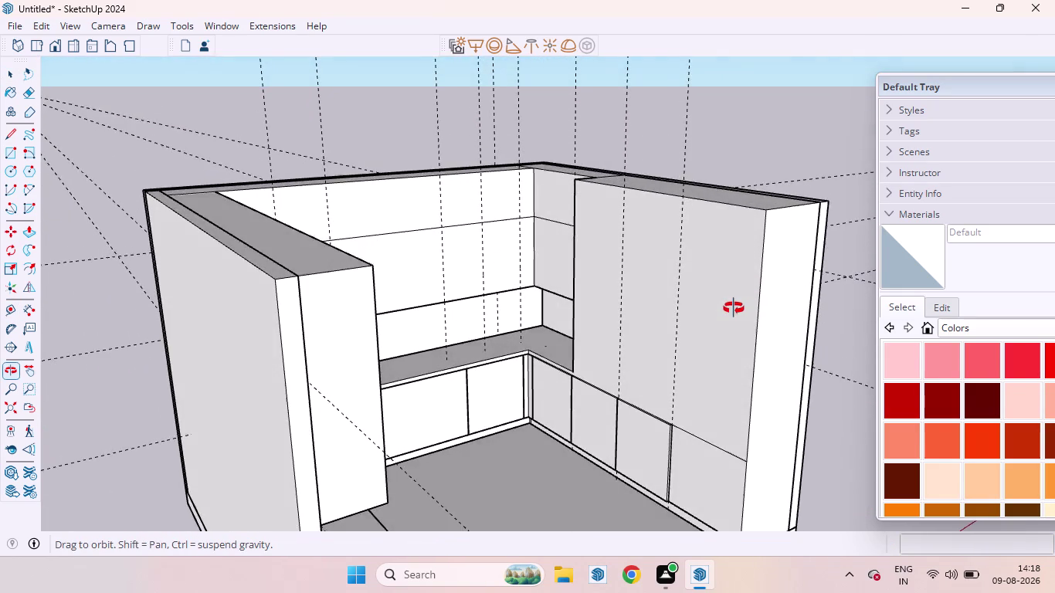
middle_drag(734, 308, 706, 268)
scroll(up, 3)
scroll(down, 3)
middle_drag(540, 261, 557, 562)
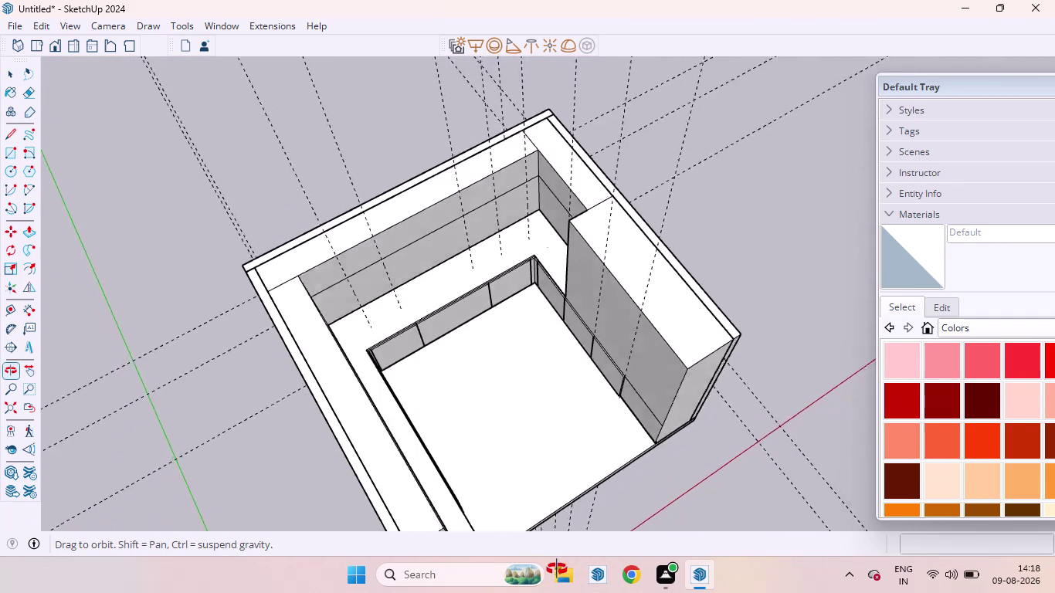
middle_drag(557, 561, 562, 592)
scroll(up, 3)
middle_drag(496, 182, 522, 262)
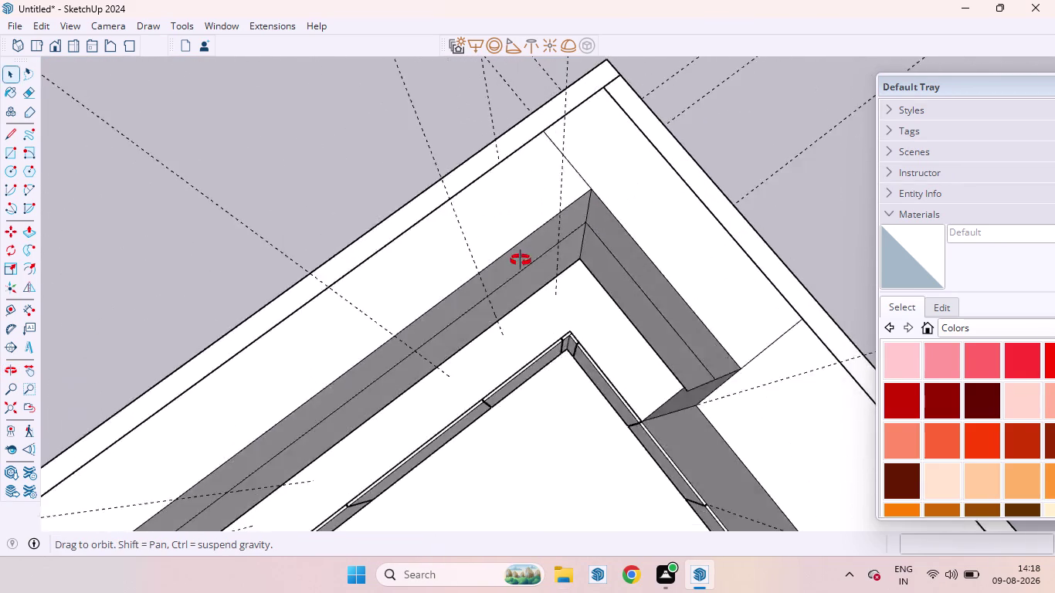
middle_drag(522, 262, 518, 114)
scroll(down, 3)
scroll(down, 3)
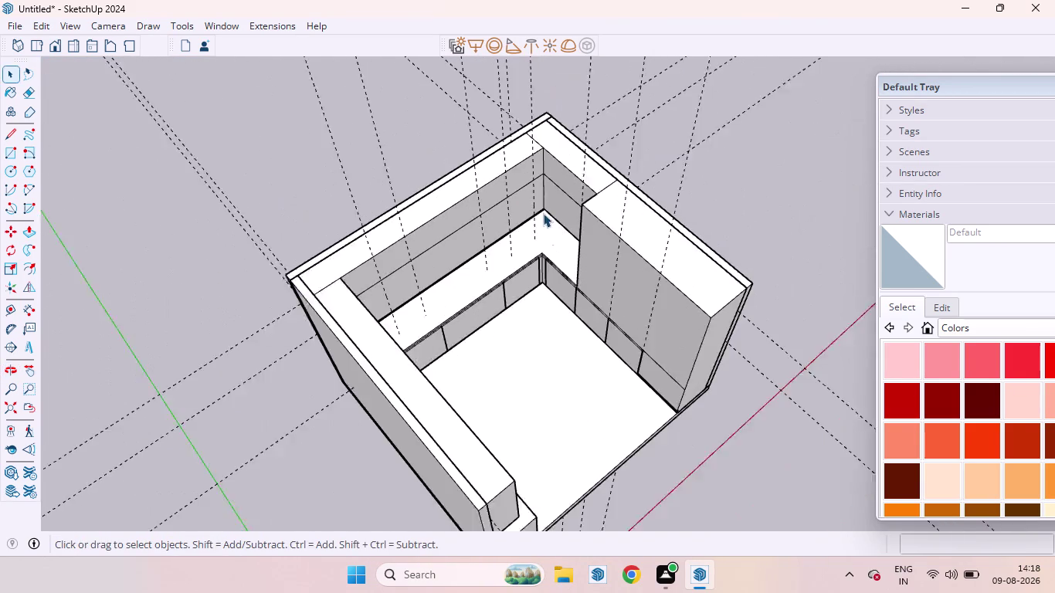
scroll(down, 3)
scroll(up, 3)
scroll(up, 3)
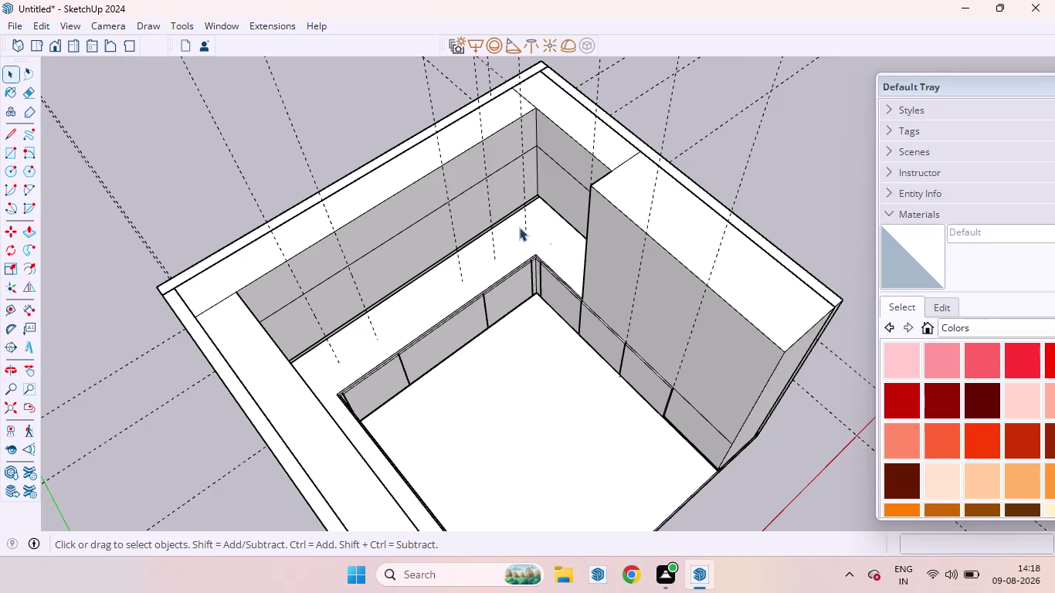
middle_drag(519, 227, 413, 82)
scroll(down, 3)
scroll(up, 3)
middle_drag(377, 172, 353, 131)
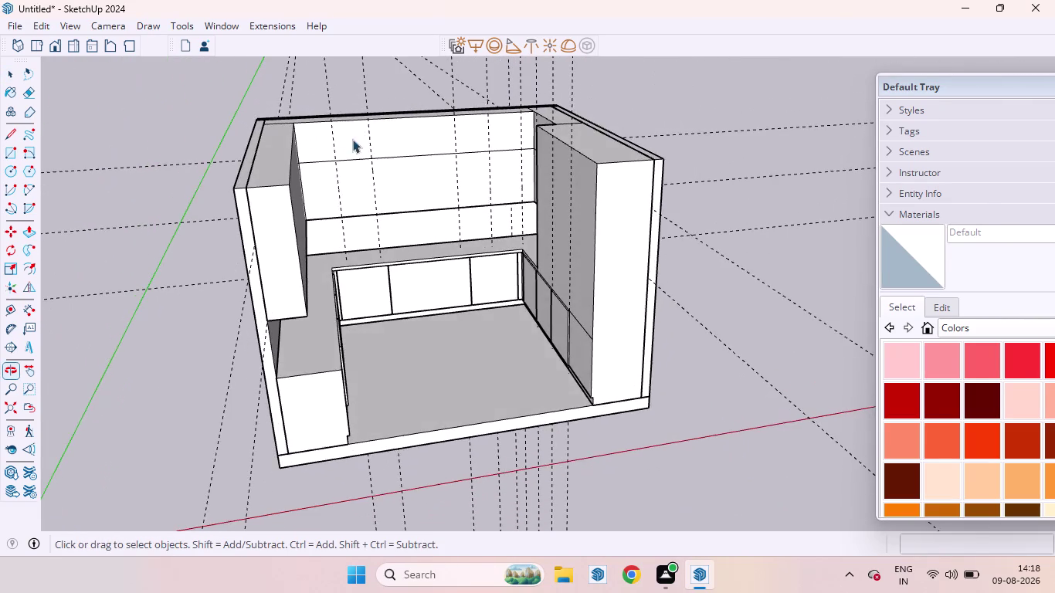
scroll(up, 3)
Draw a rectangle on the upper cabinet front and push it 14 into the cabinet.
key(r)
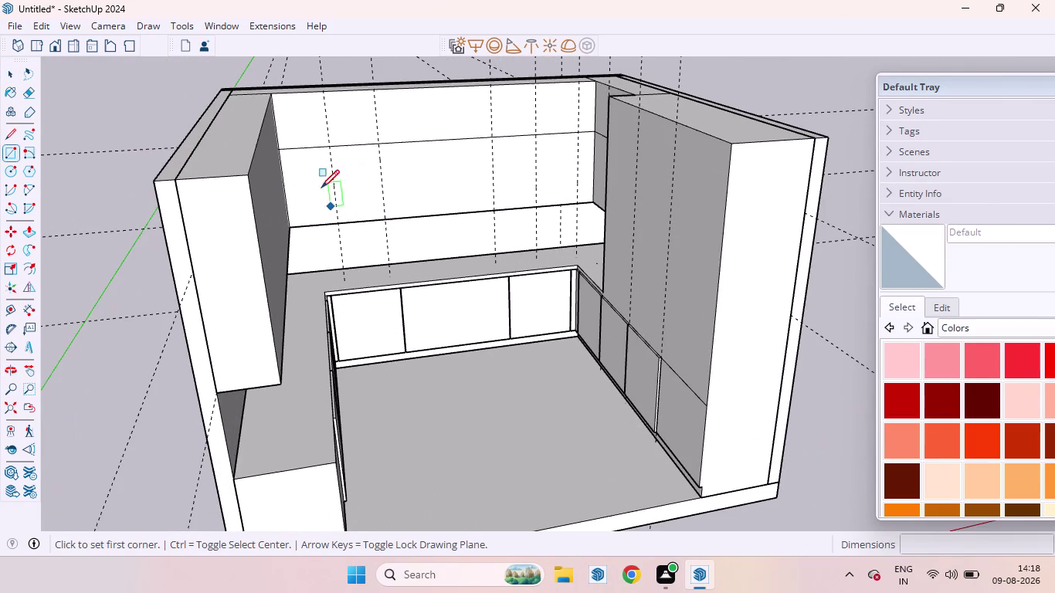
click(380, 140)
click(495, 214)
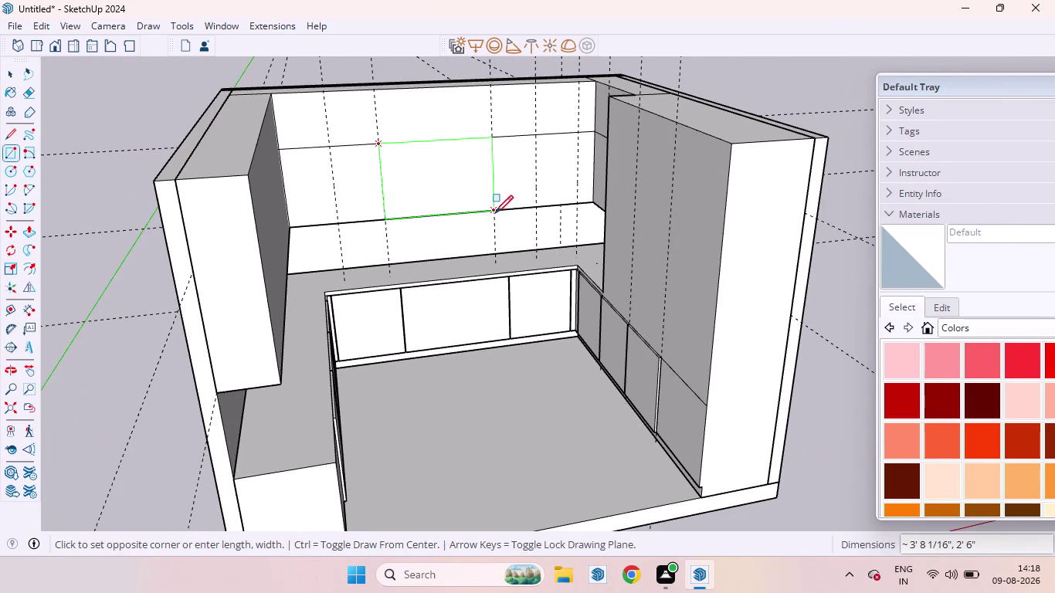
key(space)
click(446, 182)
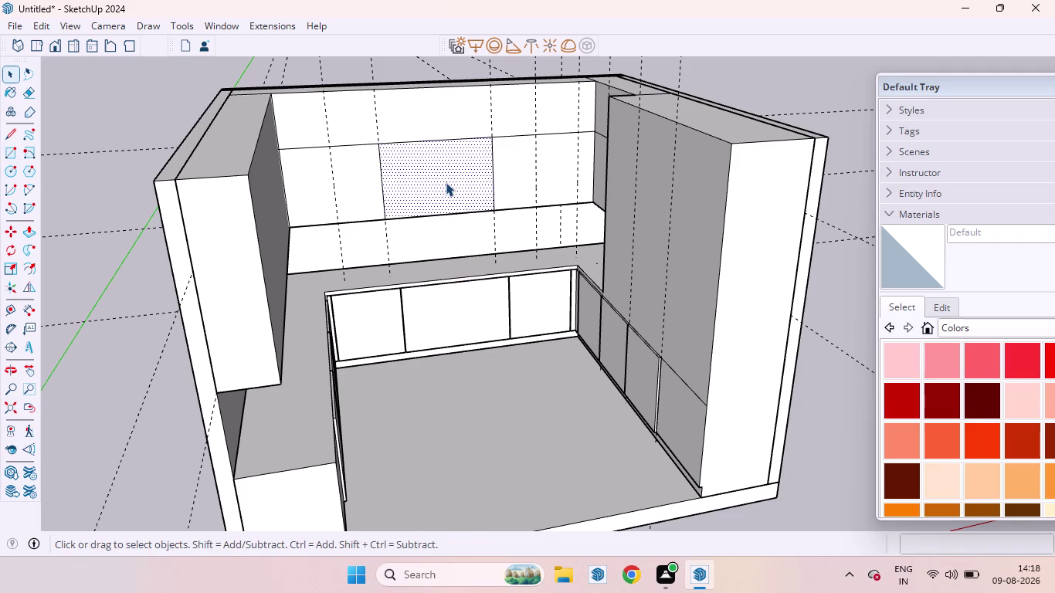
key(p)
drag(445, 183, 437, 169)
key(1)
key(4)
key(Return)
key(space)
Delete the recess's back face so the niche opens through the cabinet.
scroll(down, 3)
middle_drag(425, 231, 413, 130)
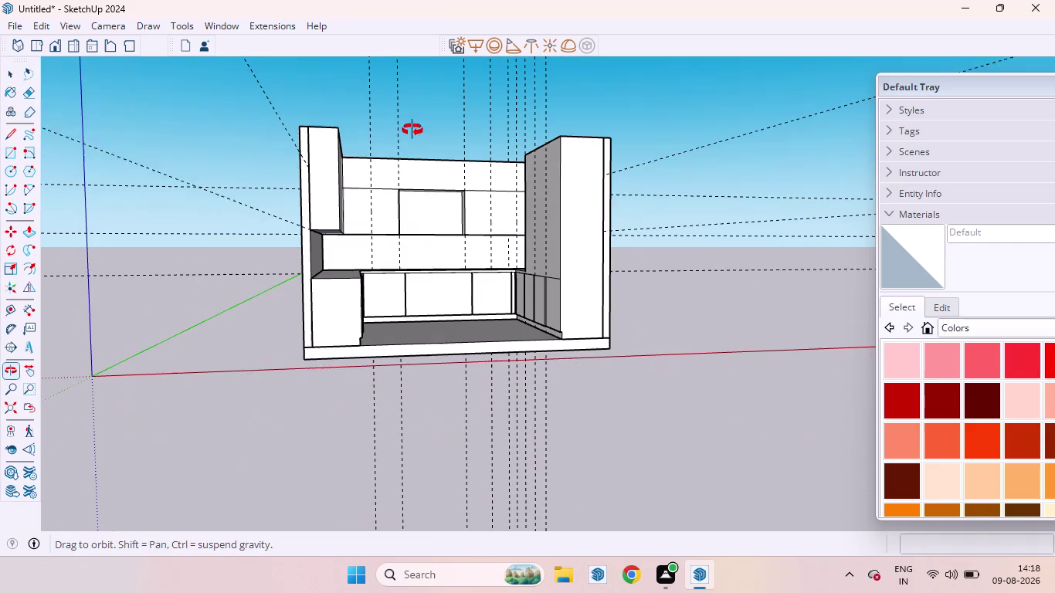
middle_drag(413, 129, 413, 129)
scroll(up, 3)
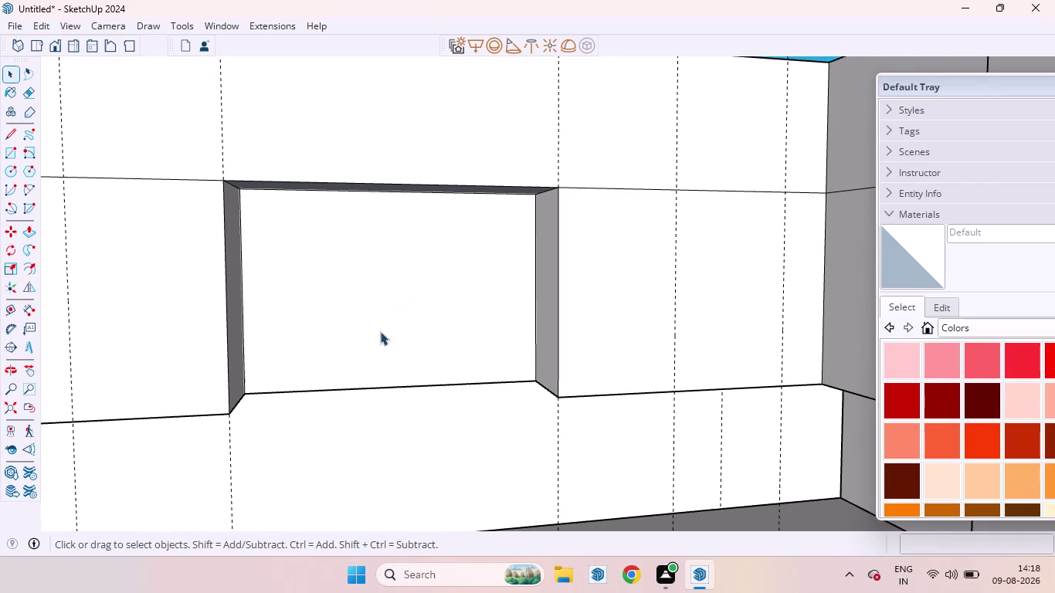
click(355, 388)
key(Delete)
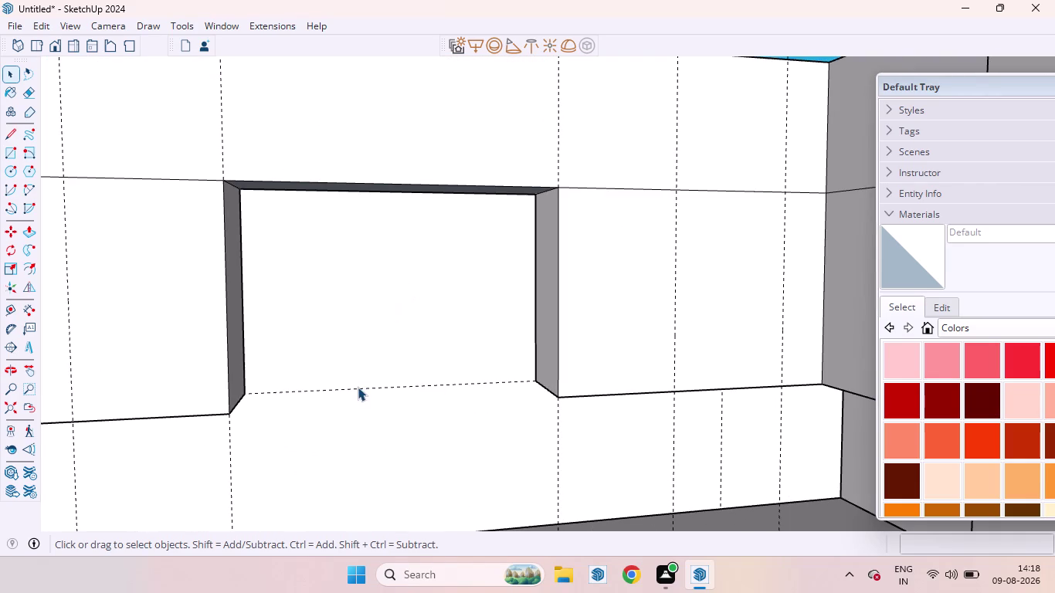
scroll(down, 3)
scroll(down, 3)
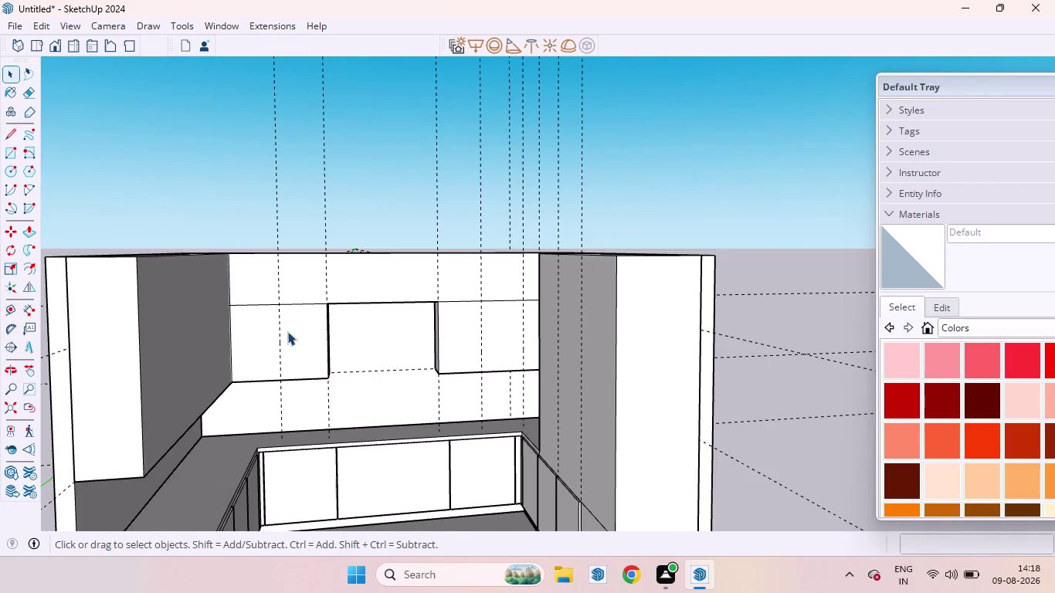
scroll(up, 3)
middle_drag(293, 313, 314, 315)
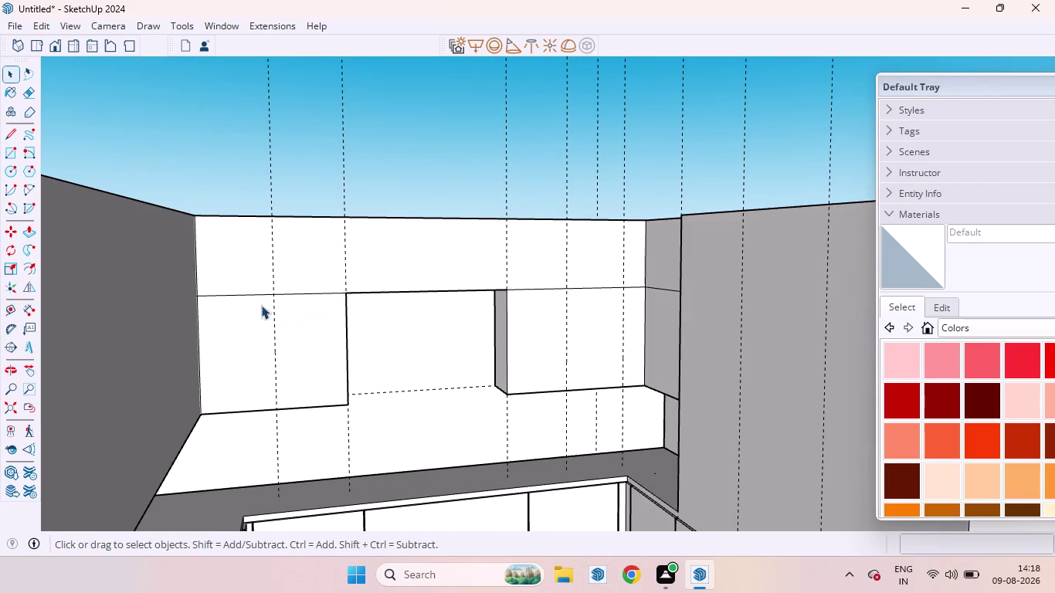
scroll(up, 3)
Draw a rectangle from the left cabinet's top corner to its bottom, then move the new vertical edge.
key(r)
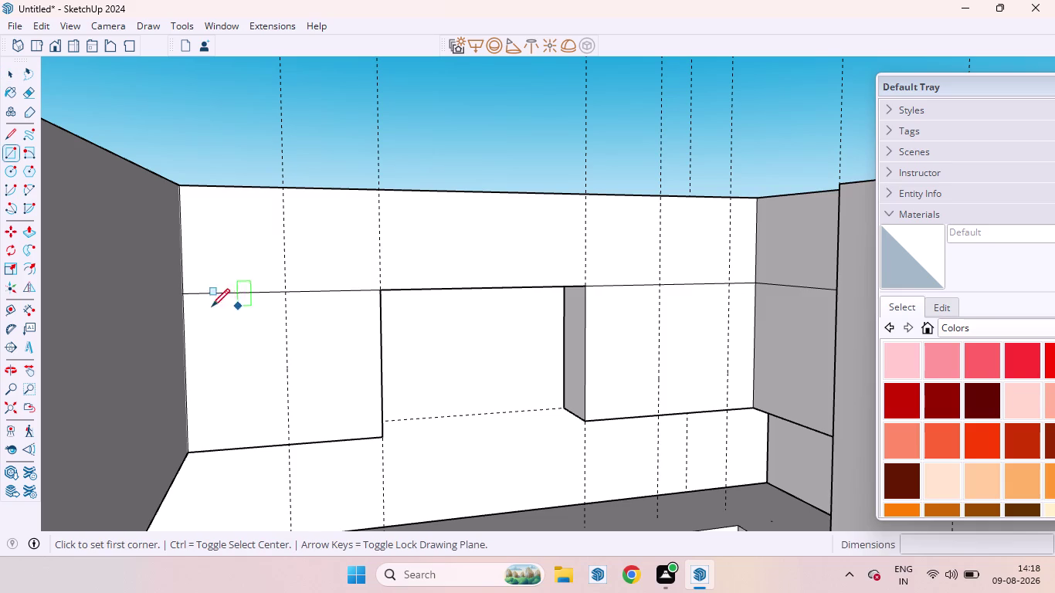
click(184, 299)
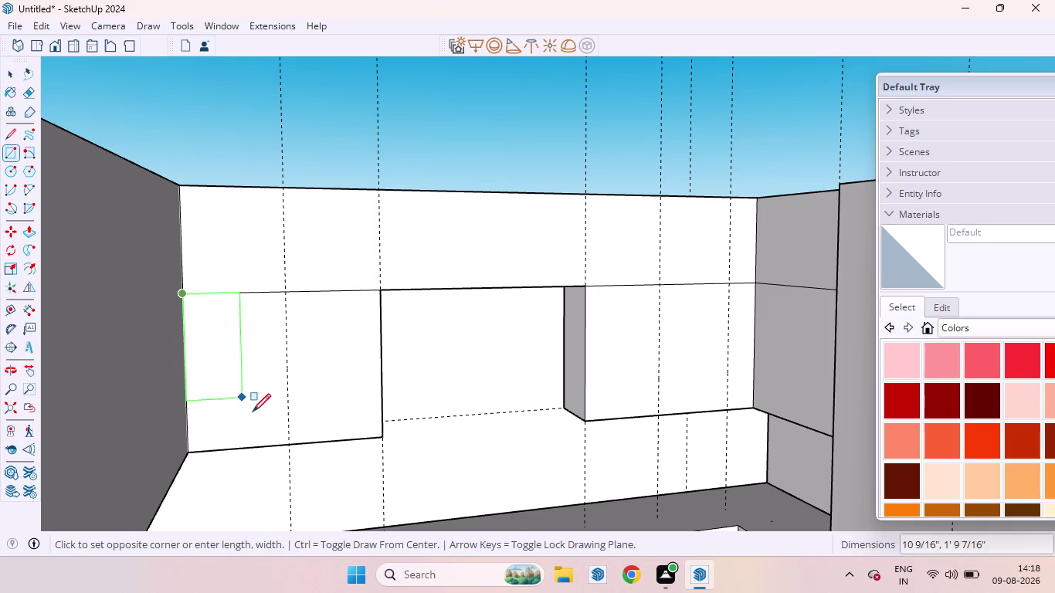
click(289, 448)
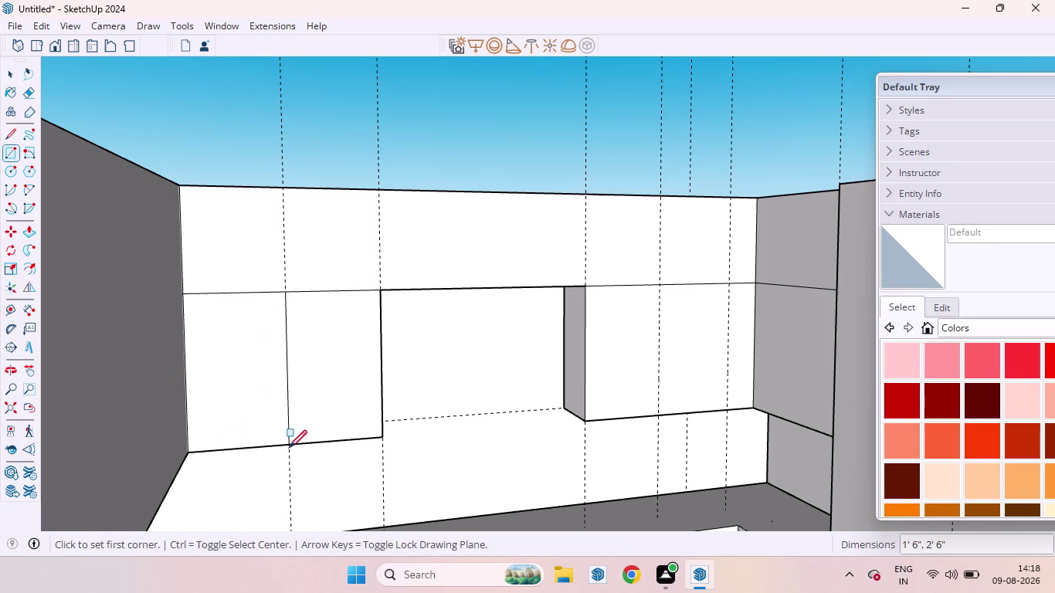
key(space)
scroll(up, 3)
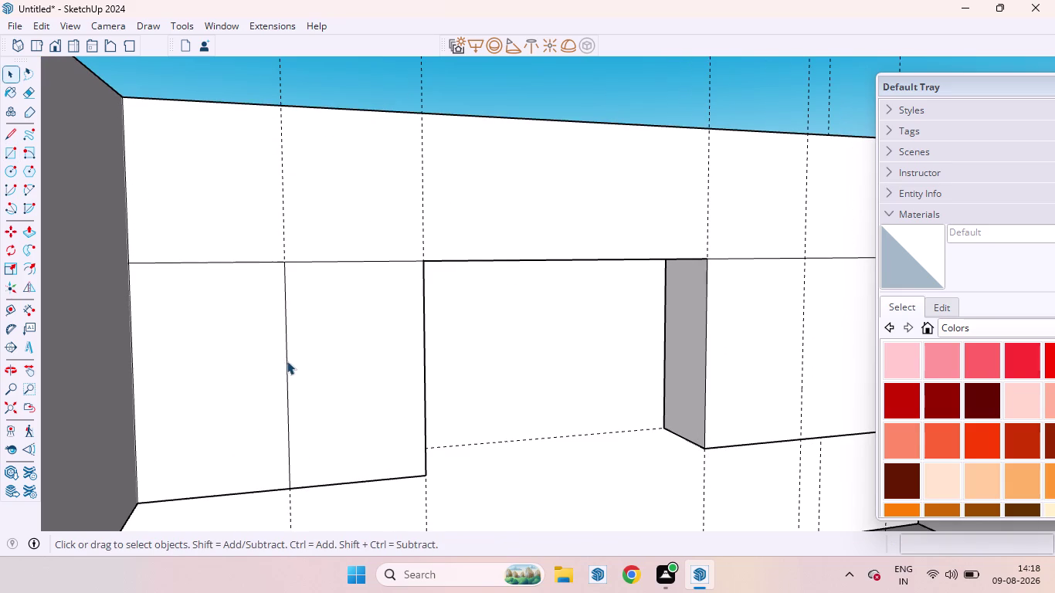
click(285, 363)
key(m)
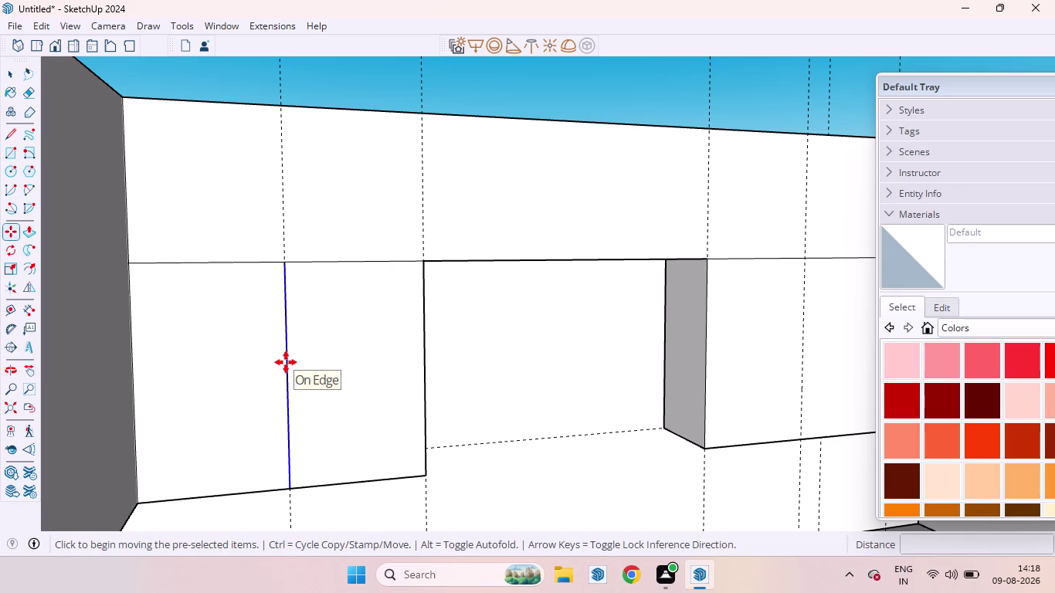
Offset the dividing line sideways by 3 mm.
drag(287, 362, 305, 367)
text(3MM)
key(Return)
scroll(up, 3)
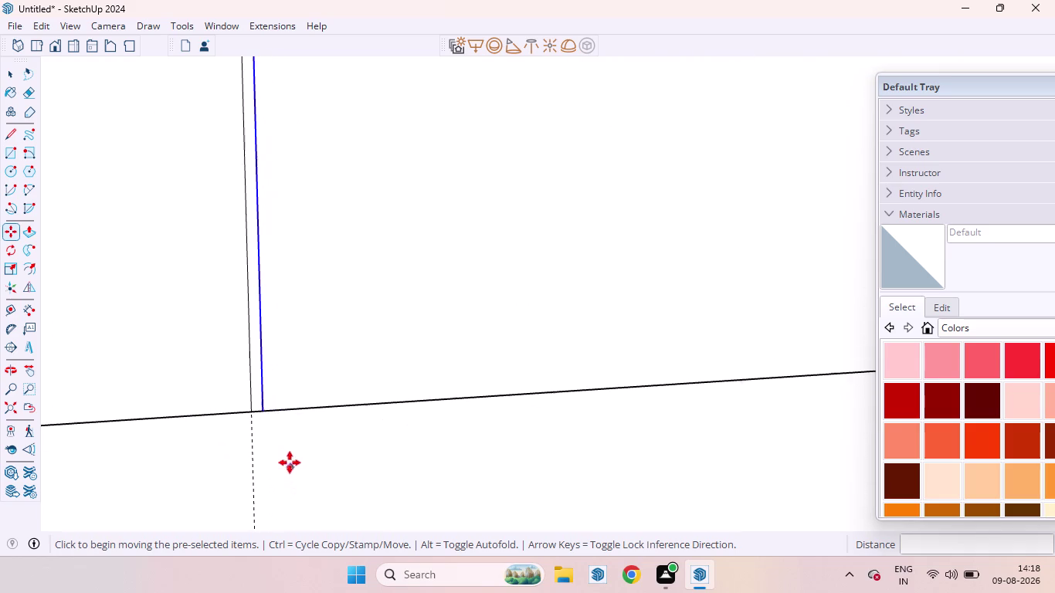
Copy the dividing line to a spot beside the original.
click(262, 411)
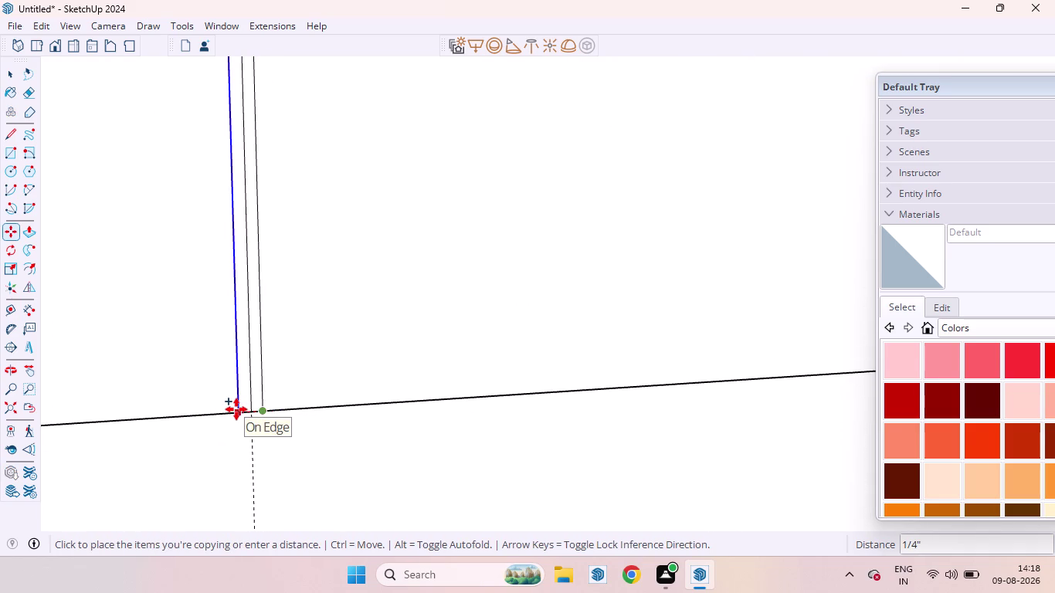
click(236, 409)
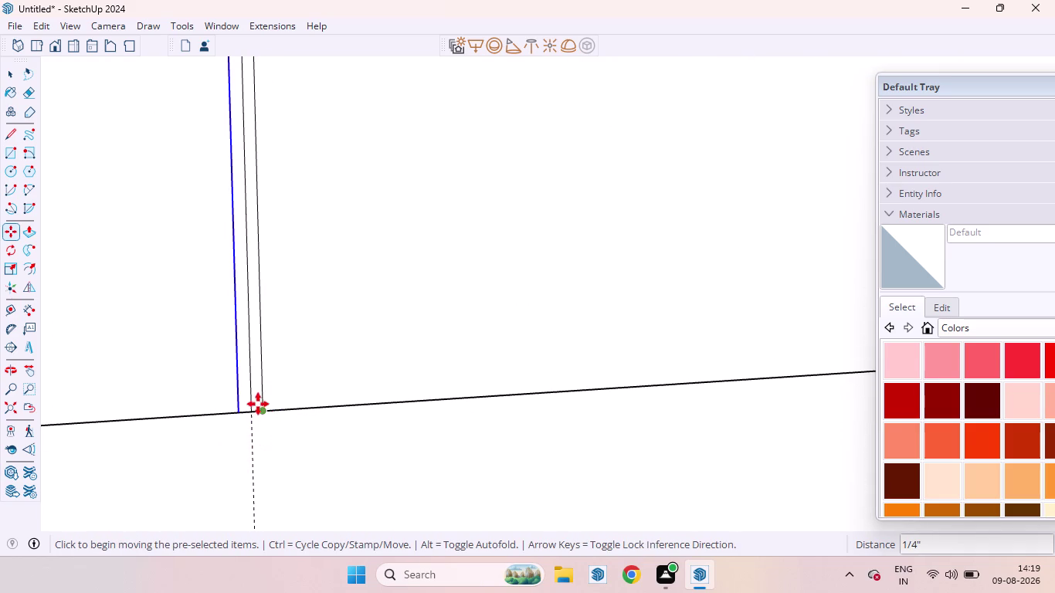
click(263, 403)
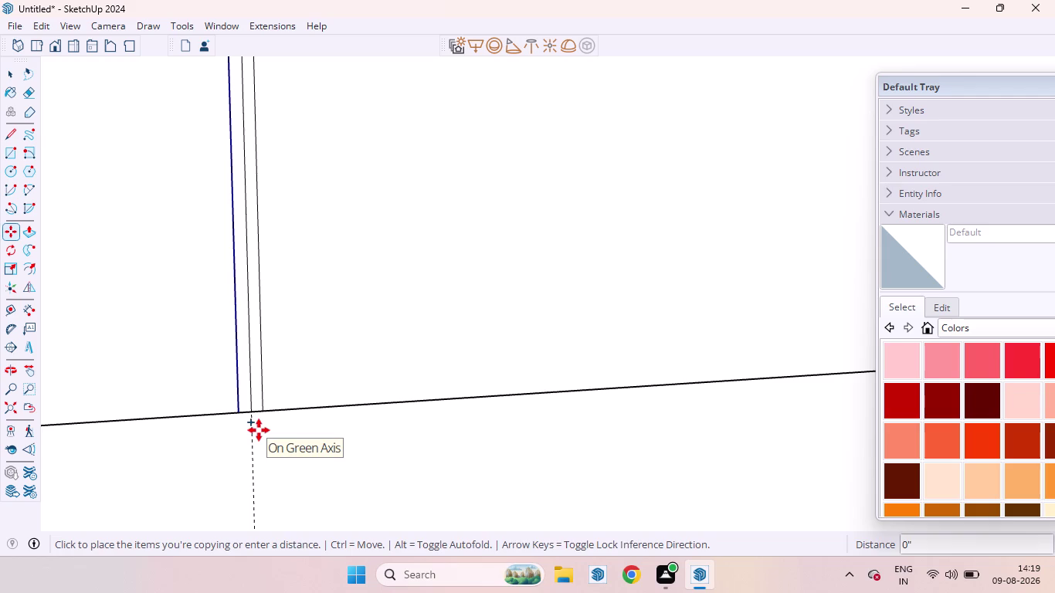
key(space)
click(265, 399)
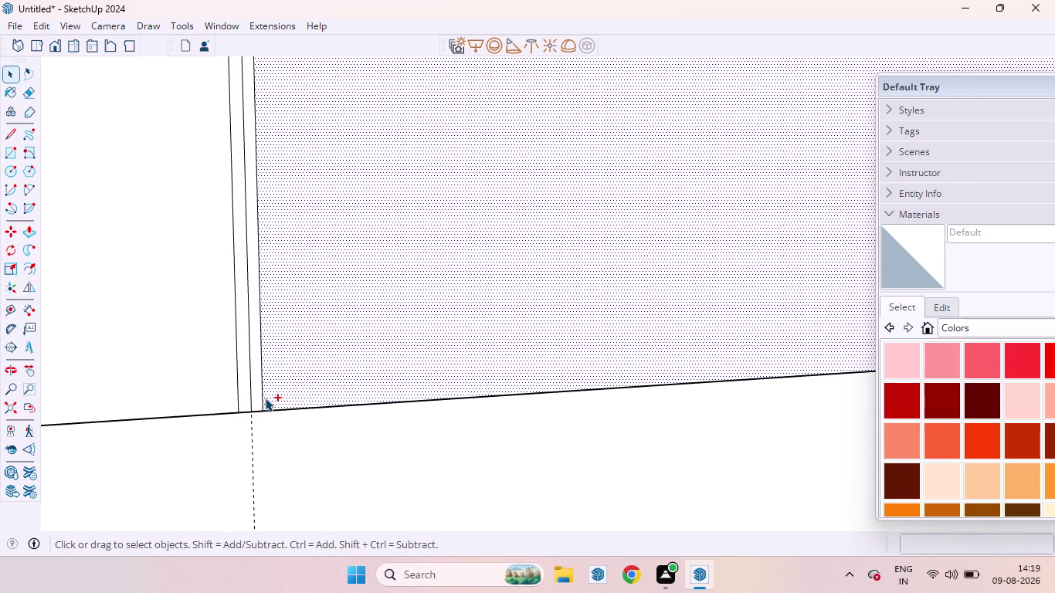
Select the right-hand dividing line and attempt to shift it, then undo and cancel.
click(315, 368)
click(262, 396)
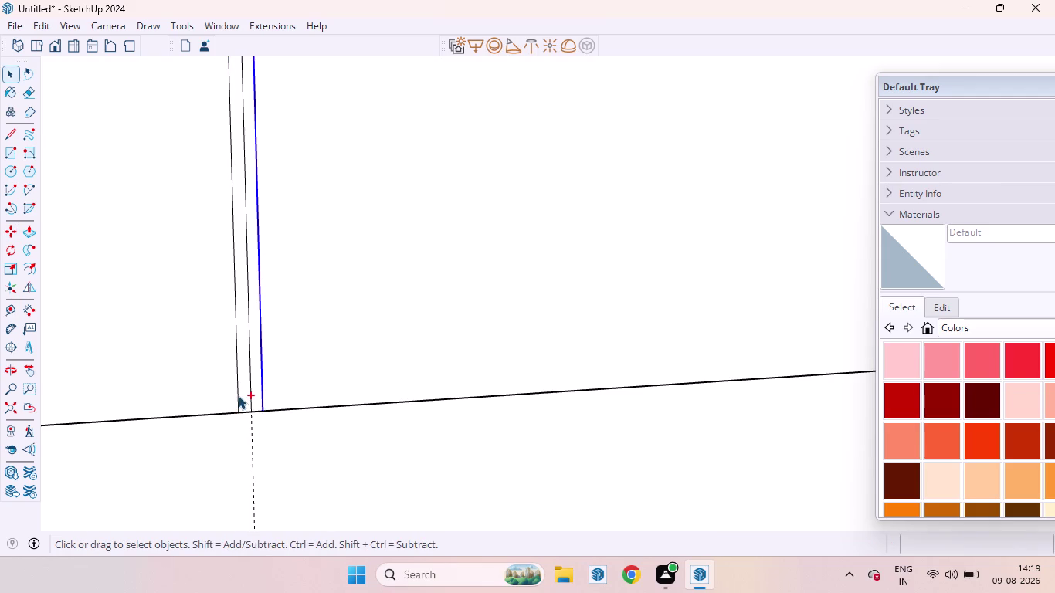
click(238, 395)
key(m)
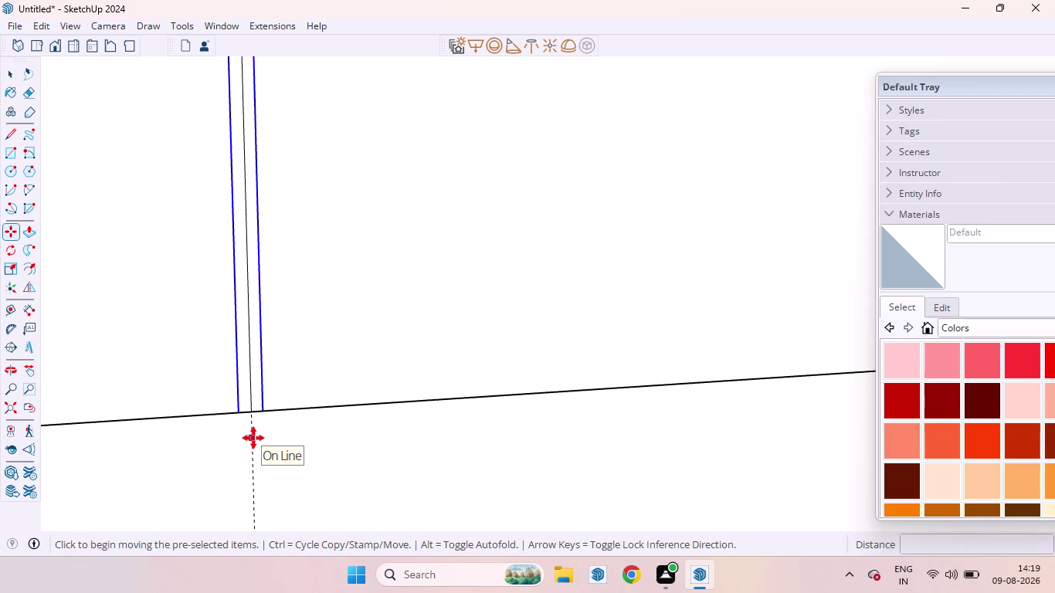
click(252, 412)
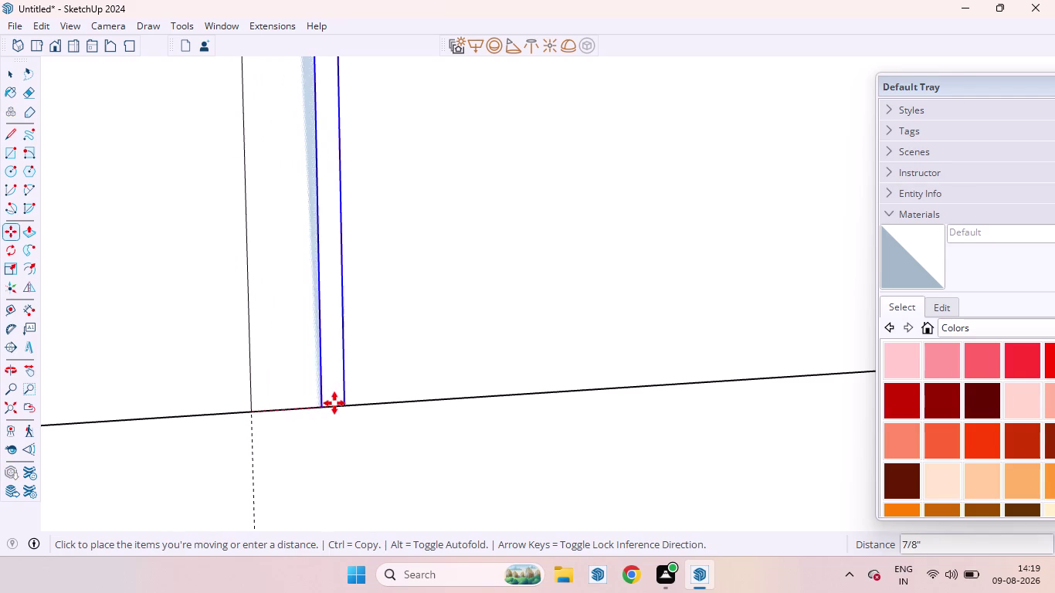
key(ctrl+z)
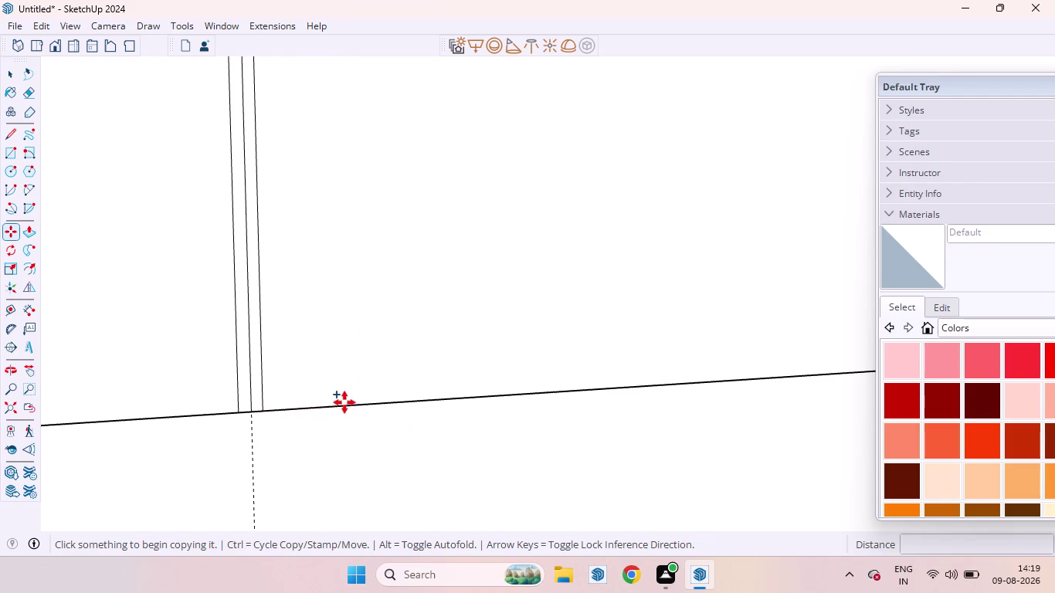
key(space)
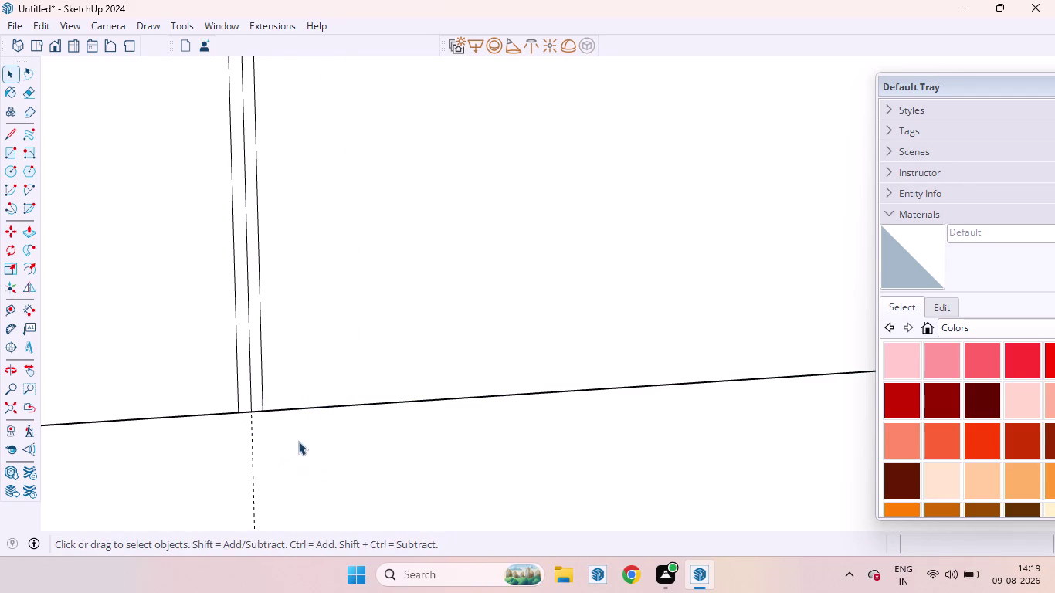
scroll(down, 3)
scroll(up, 3)
Select the outer dividing line while zooming in to inspect it.
click(278, 339)
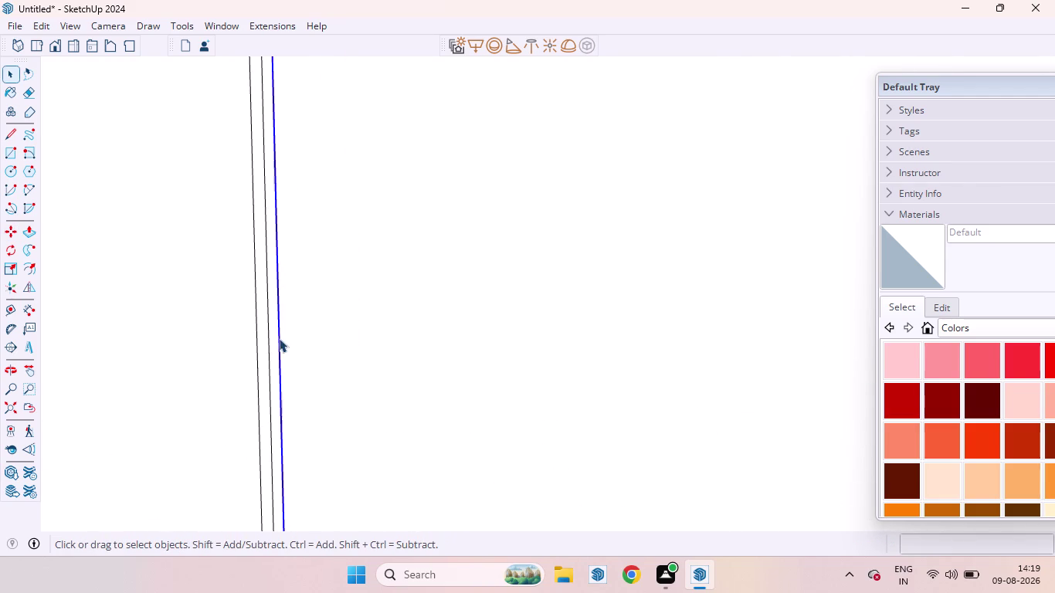
scroll(down, 3)
scroll(down, 3)
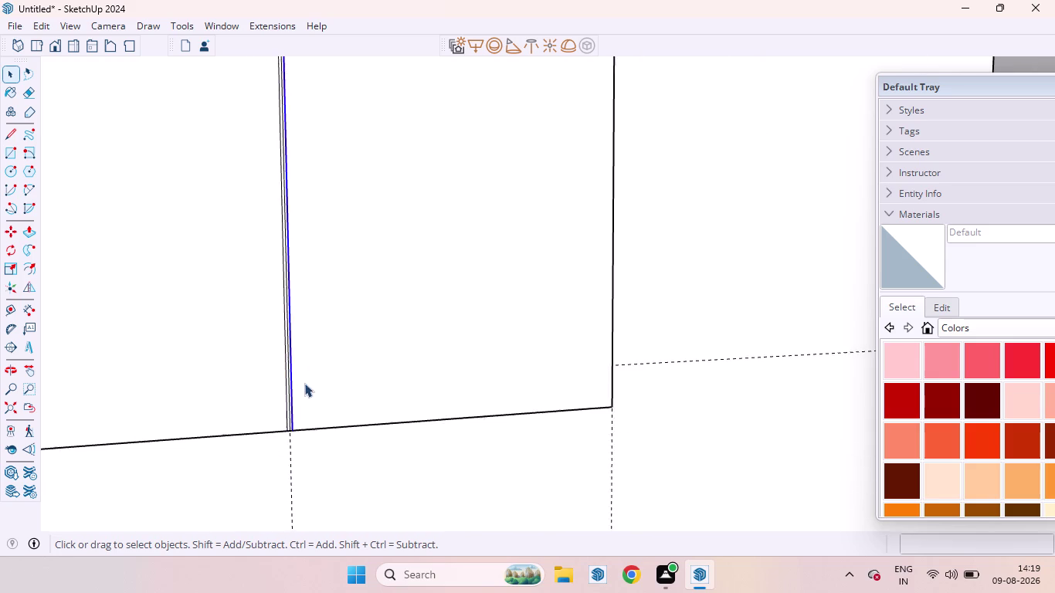
scroll(down, 3)
scroll(down, 3)
scroll(up, 3)
scroll(down, 3)
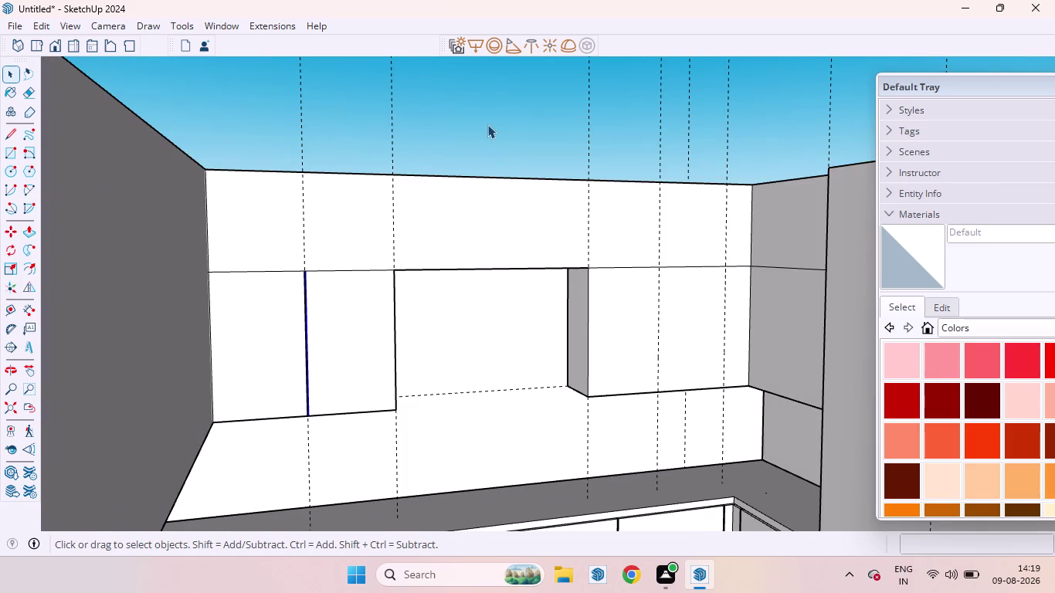
scroll(up, 3)
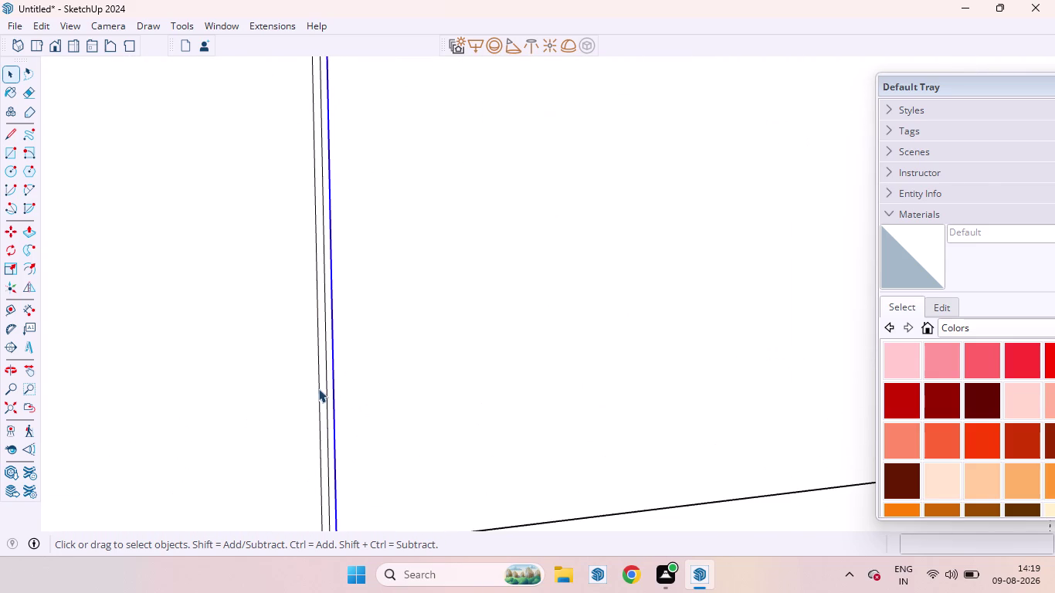
Select the thin vertical strip and move a copy onto the base edge.
click(317, 397)
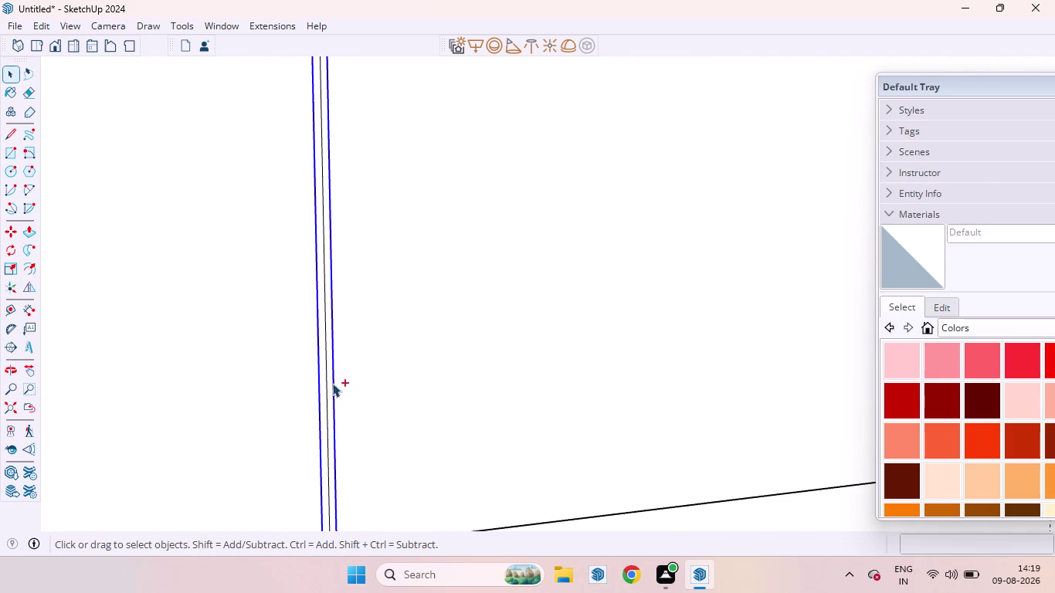
scroll(down, 3)
key(m)
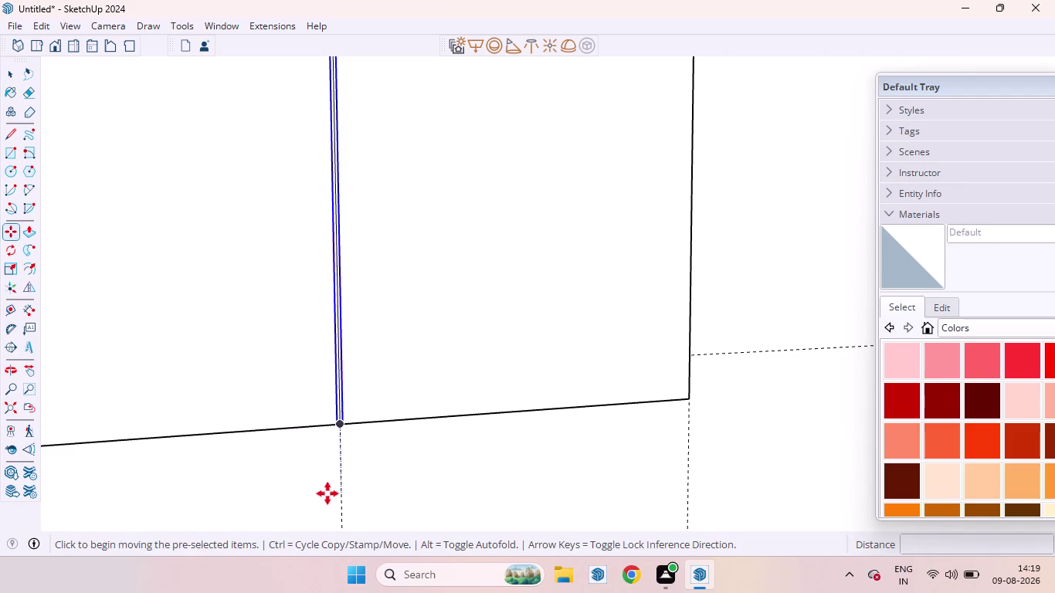
scroll(up, 3)
scroll(down, 3)
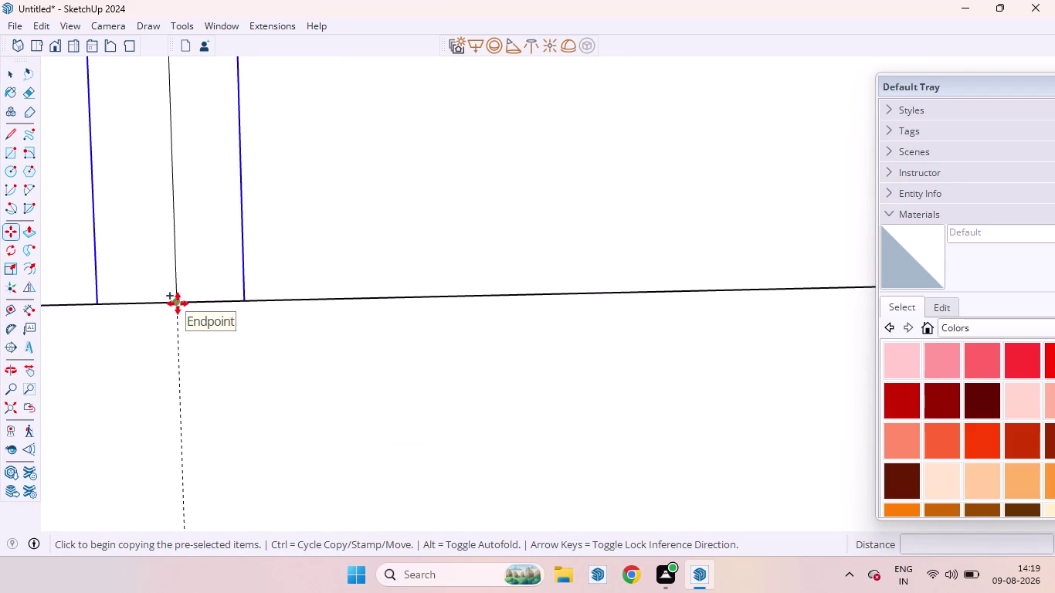
drag(177, 304, 470, 328)
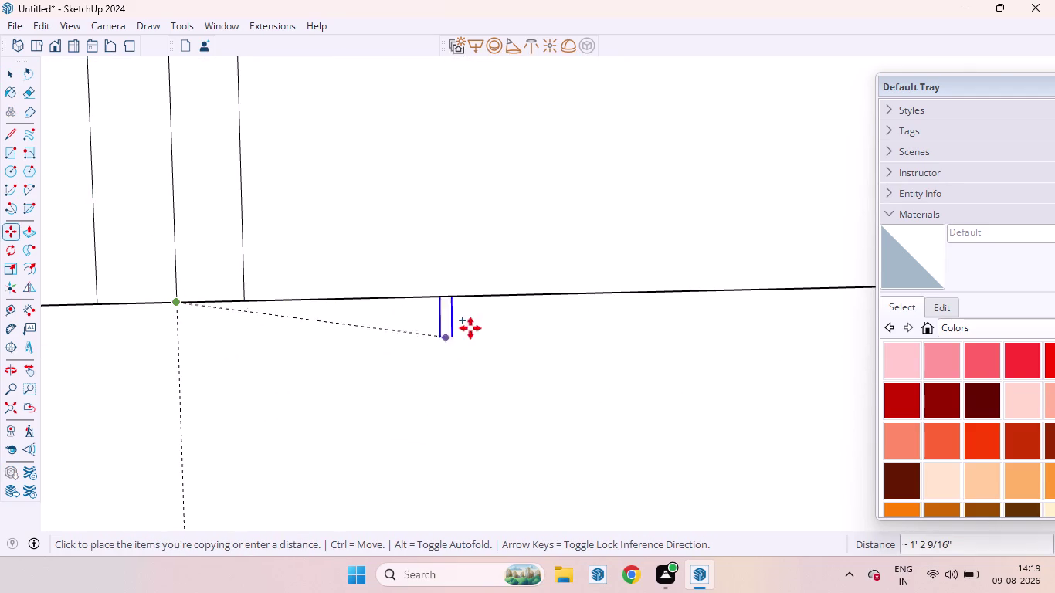
drag(470, 328, 577, 284)
scroll(down, 3)
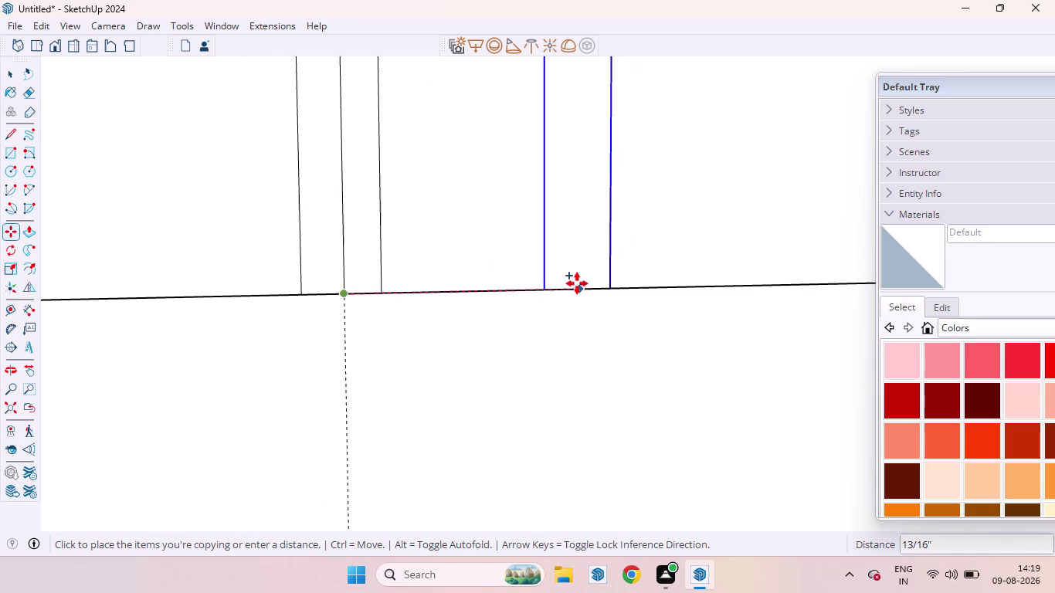
drag(577, 284, 573, 287)
scroll(down, 3)
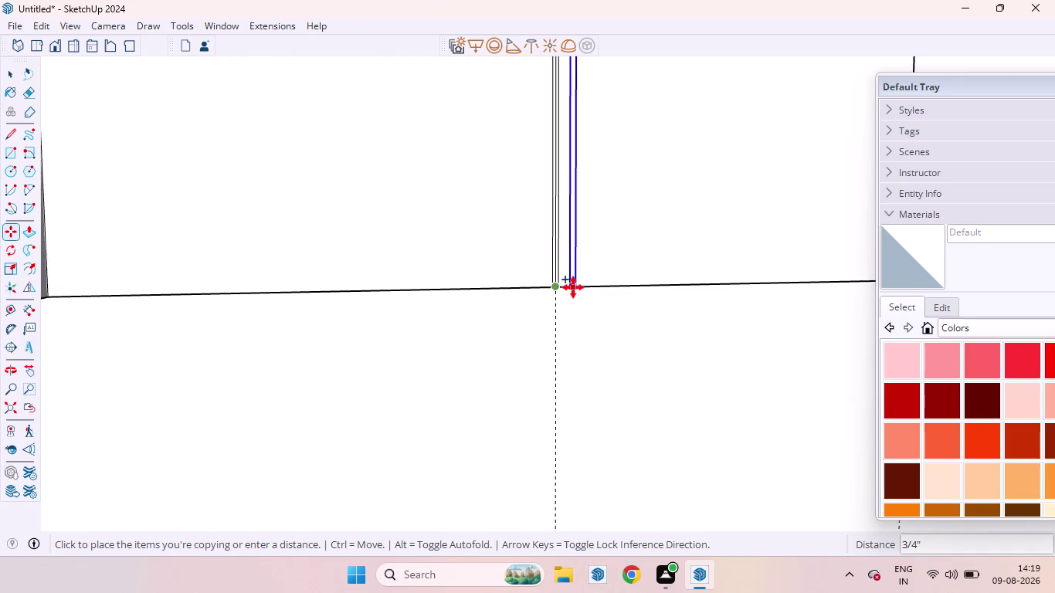
scroll(down, 3)
Slide the copied strip onto the upper cabinet front along its bottom edge.
drag(573, 287, 257, 370)
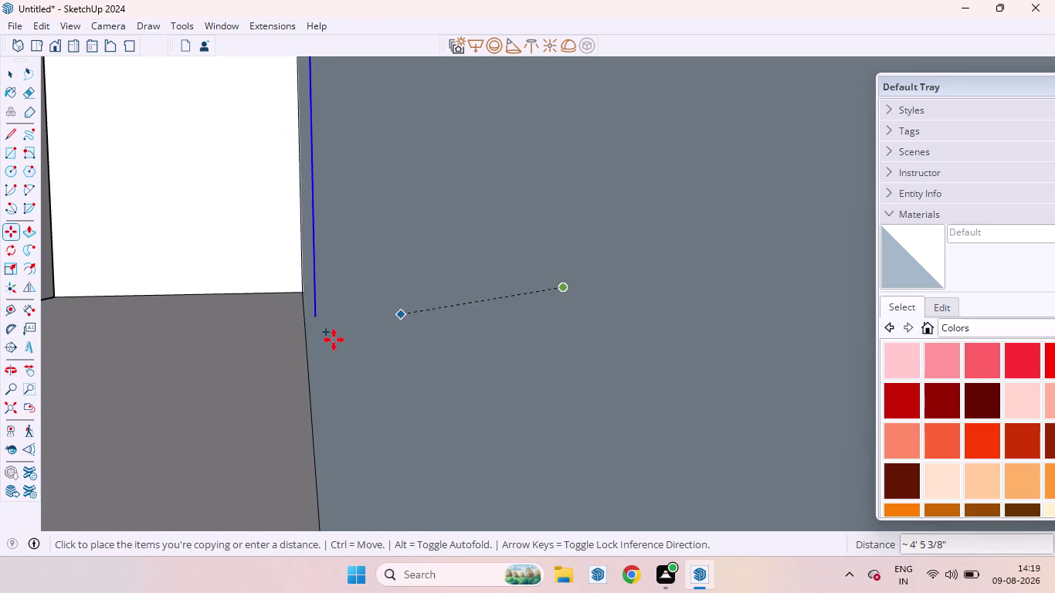
drag(256, 370, 537, 370)
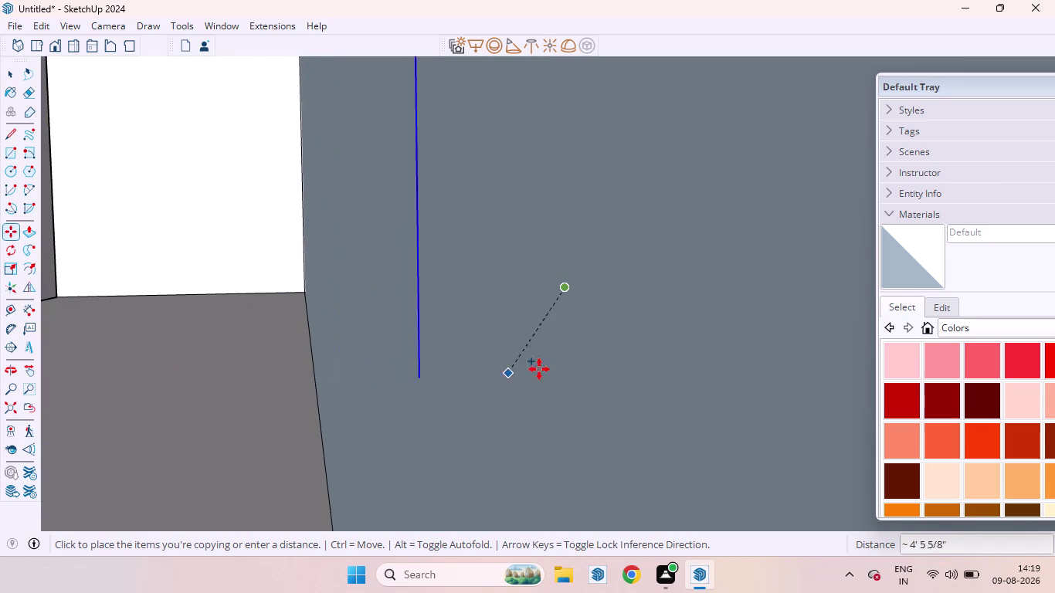
drag(536, 369, 460, 342)
scroll(down, 3)
scroll(up, 3)
scroll(down, 3)
scroll(up, 3)
scroll(down, 3)
drag(460, 341, 377, 344)
scroll(up, 3)
scroll(down, 3)
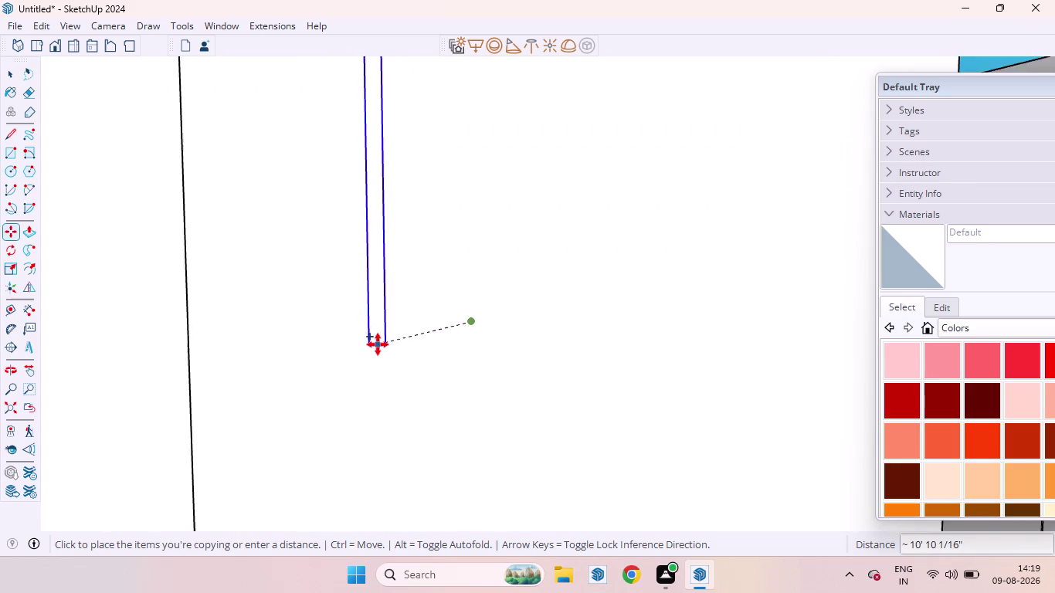
scroll(down, 3)
drag(378, 345, 460, 353)
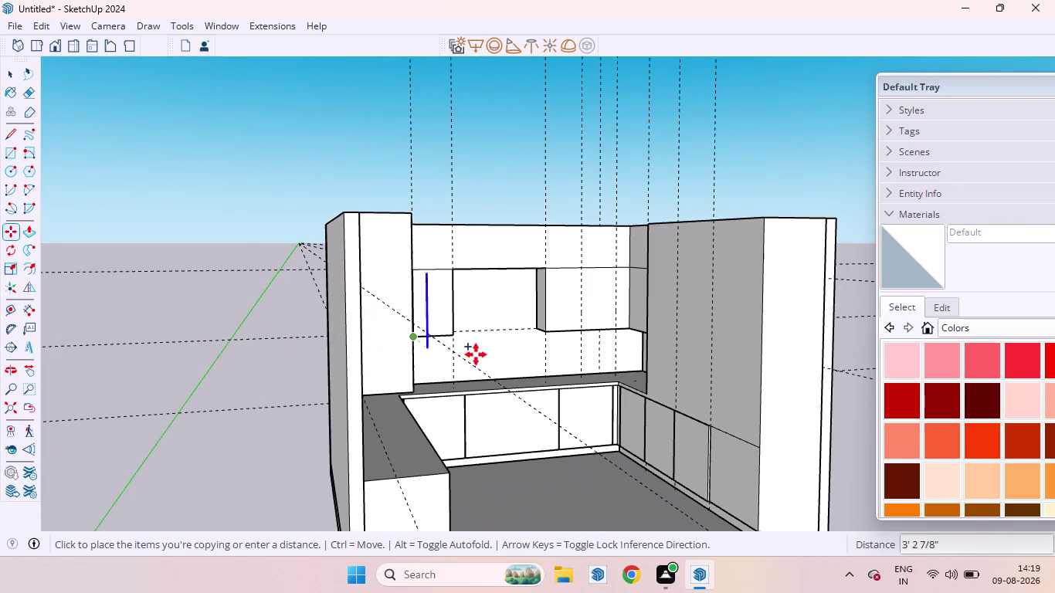
drag(460, 353, 583, 331)
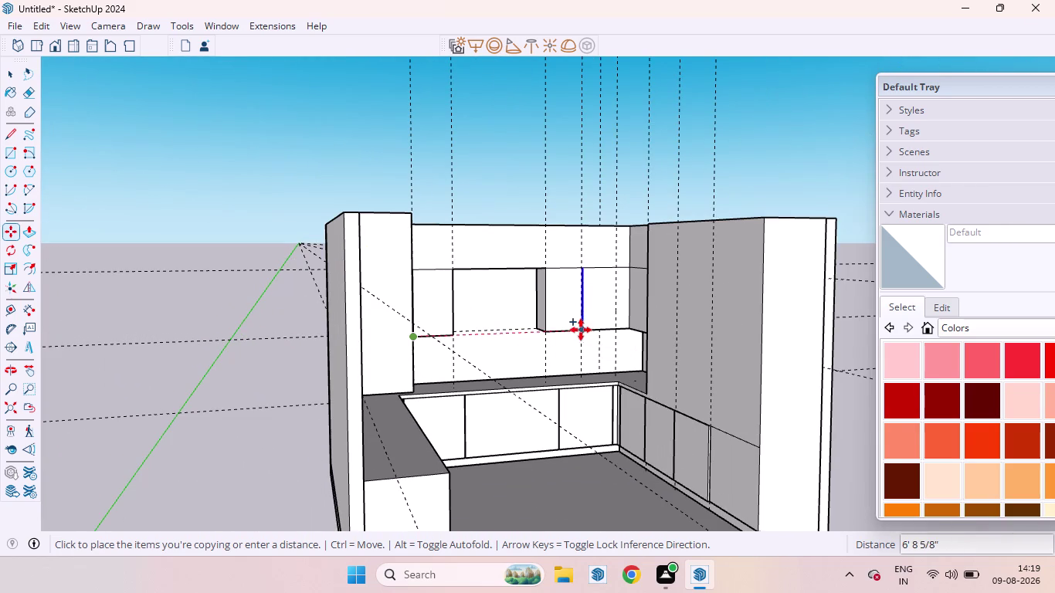
Lift the strip above the room and orbit to view the upper cabinets.
drag(583, 331, 512, 197)
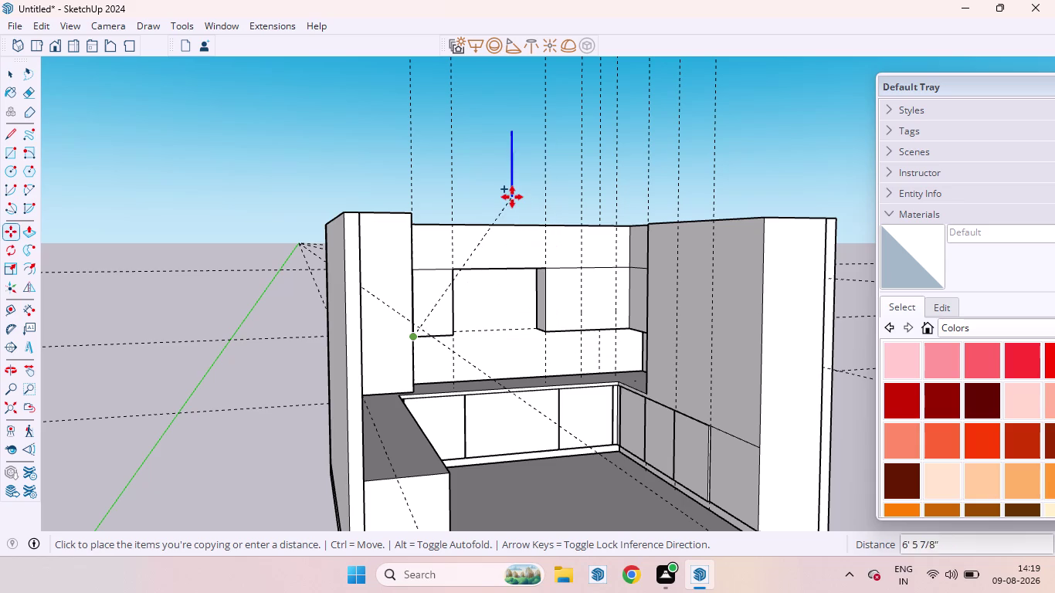
drag(512, 197, 510, 202)
scroll(up, 3)
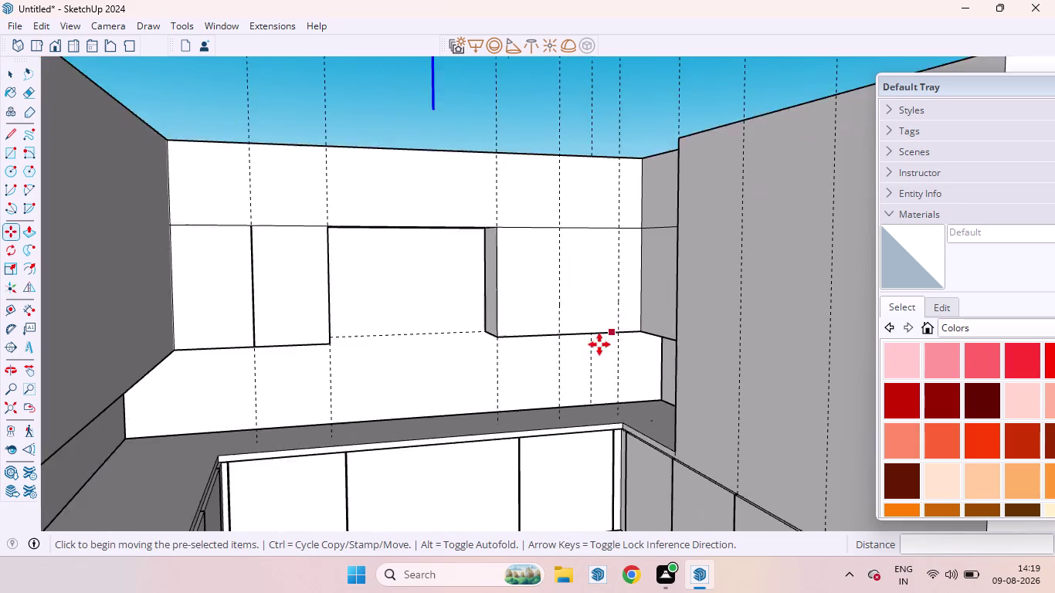
scroll(up, 3)
middle_drag(589, 343, 545, 369)
scroll(down, 3)
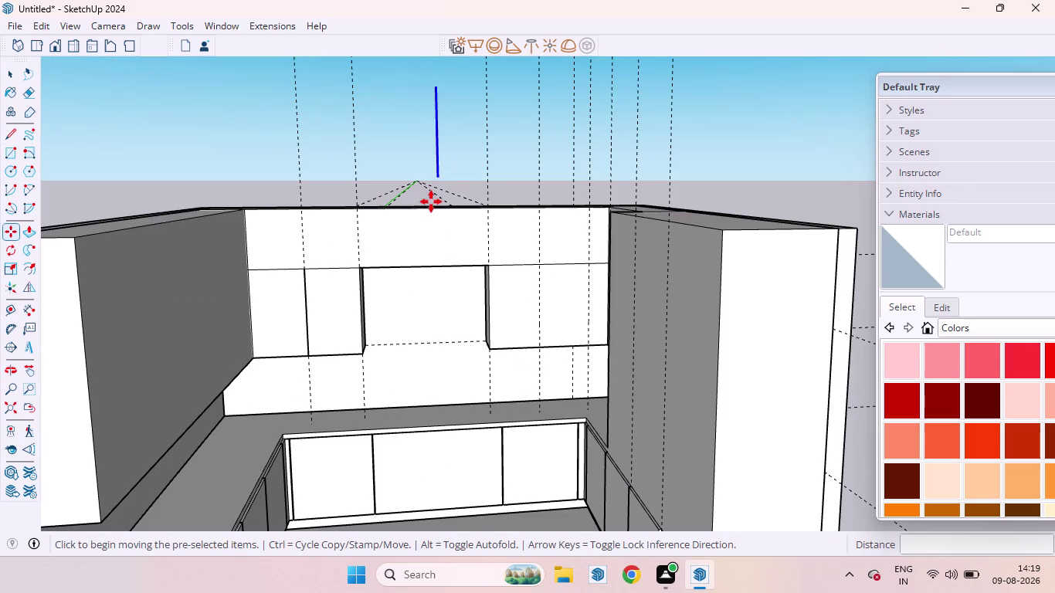
scroll(up, 3)
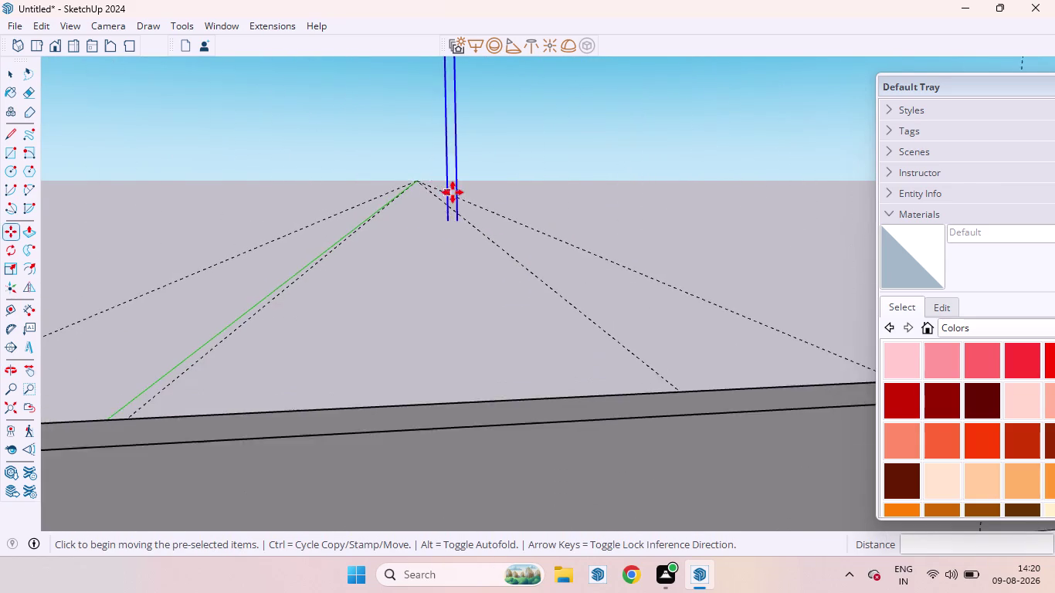
scroll(up, 3)
Drop the original strip above the walls and finish the move.
drag(451, 313, 502, 356)
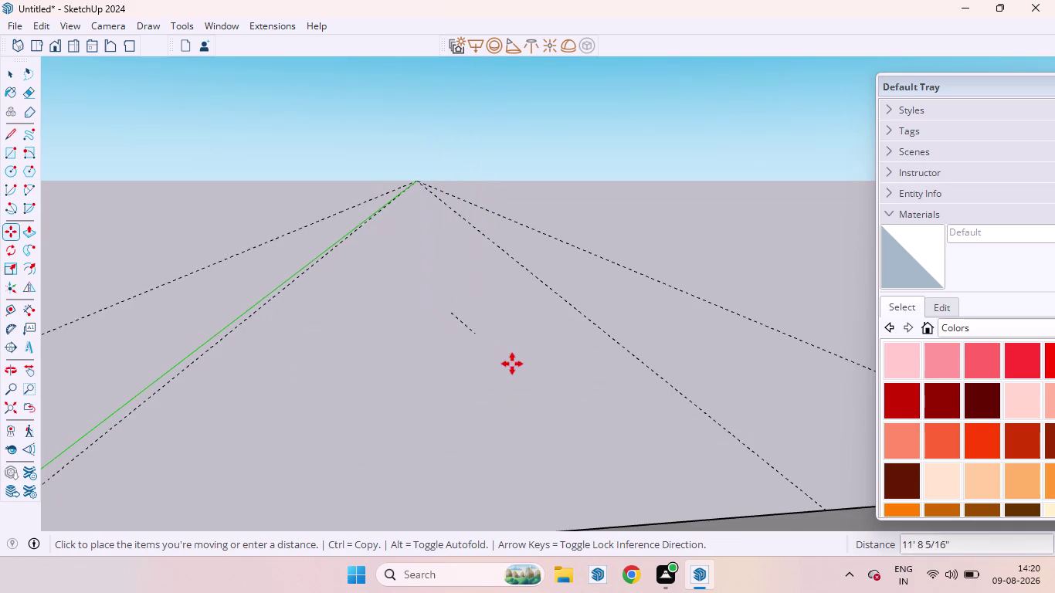
drag(502, 356, 439, 248)
scroll(down, 3)
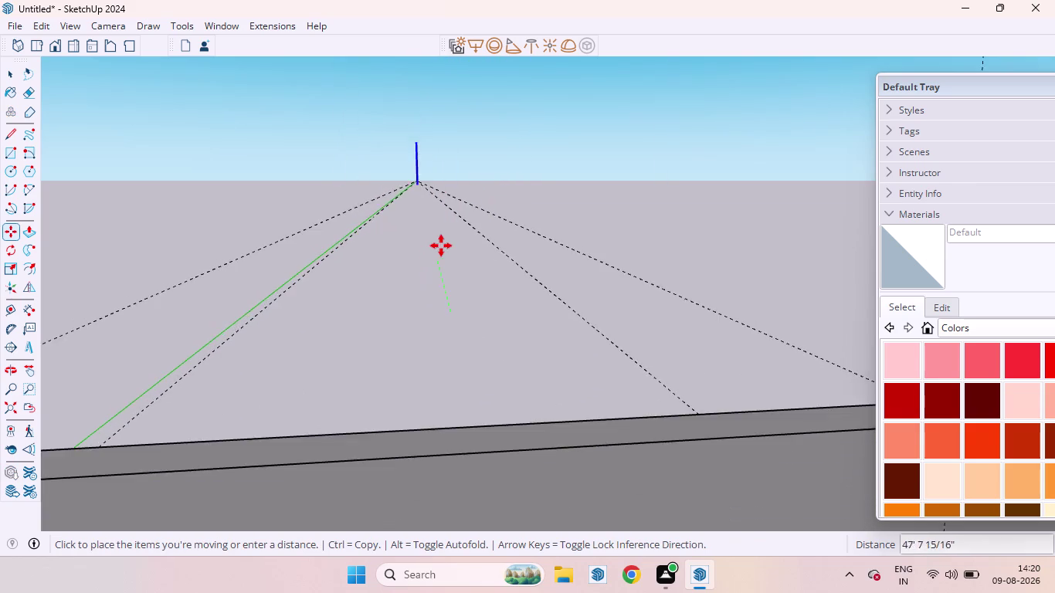
drag(439, 247, 453, 229)
scroll(up, 3)
scroll(down, 3)
scroll(up, 3)
scroll(down, 3)
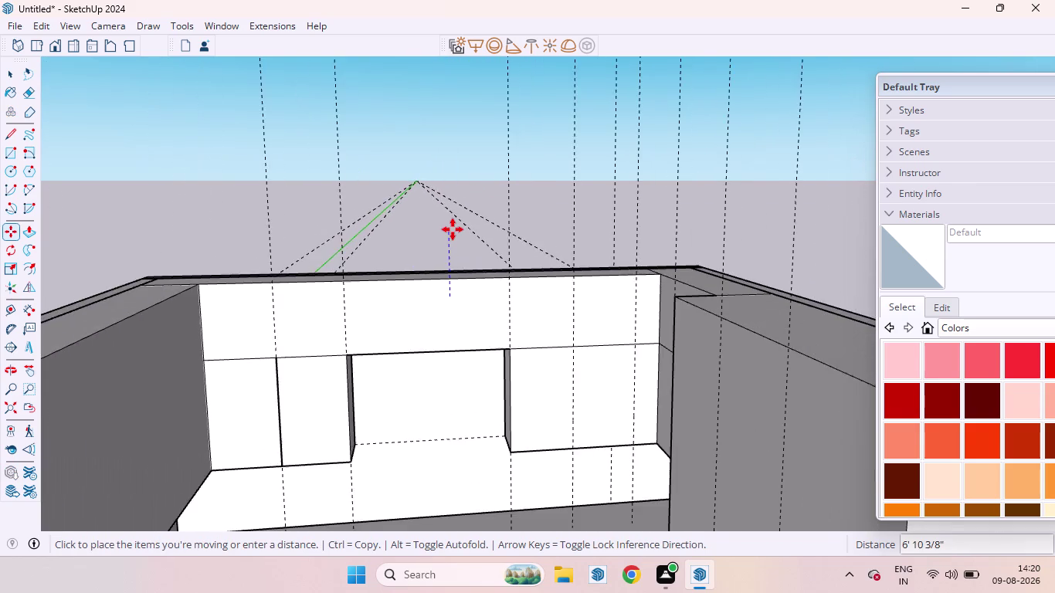
scroll(down, 3)
drag(453, 229, 511, 380)
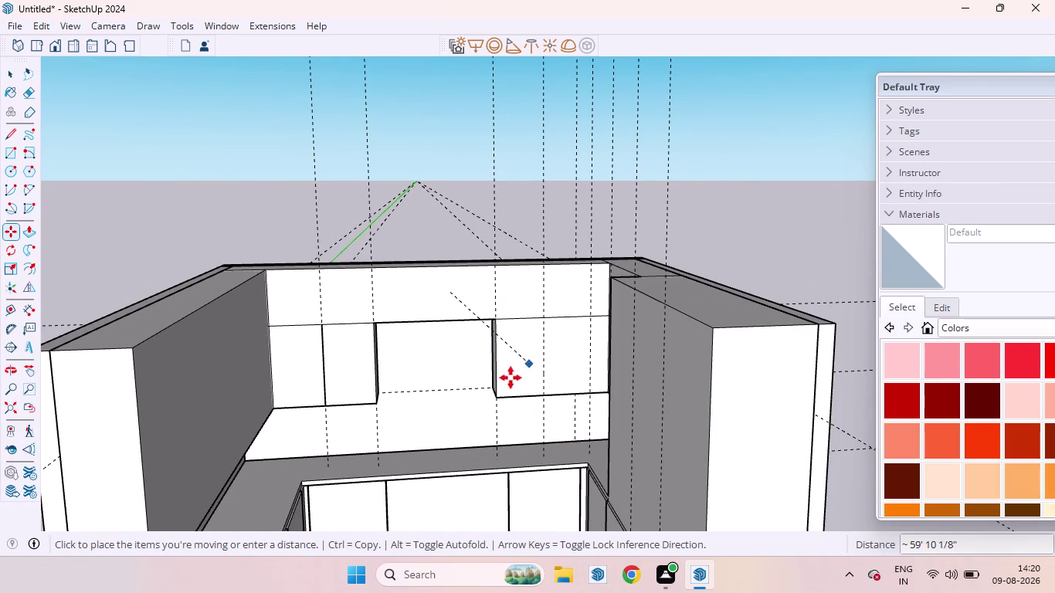
drag(510, 380, 468, 178)
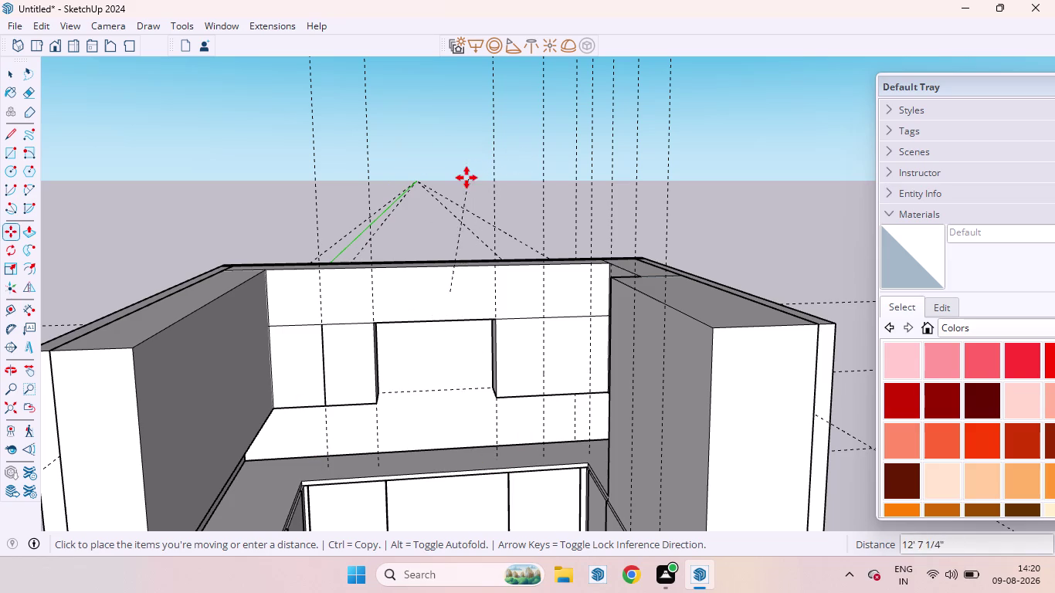
drag(468, 178, 453, 181)
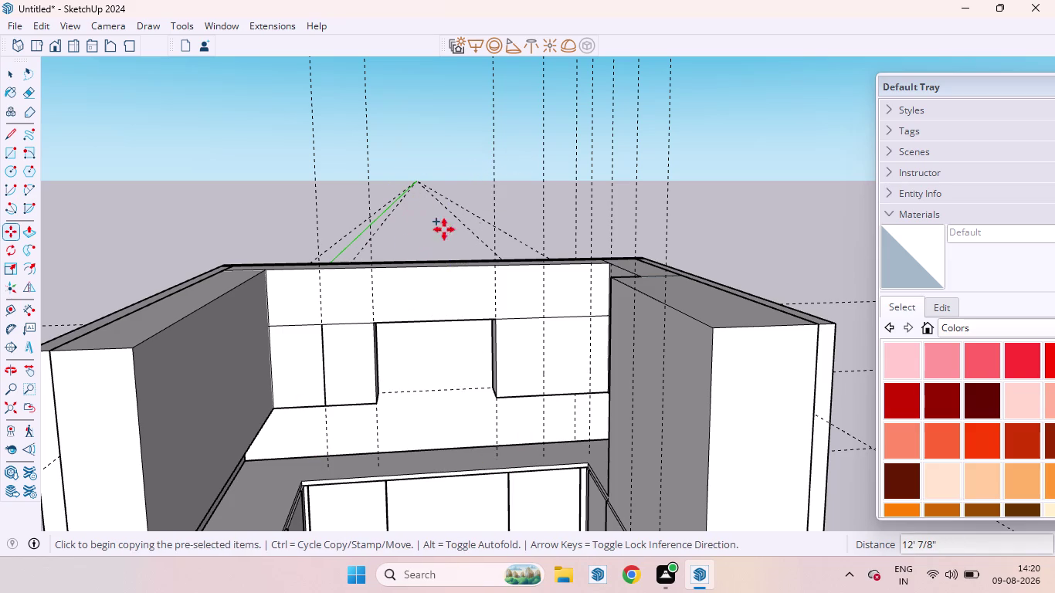
key(Escape)
click(419, 223)
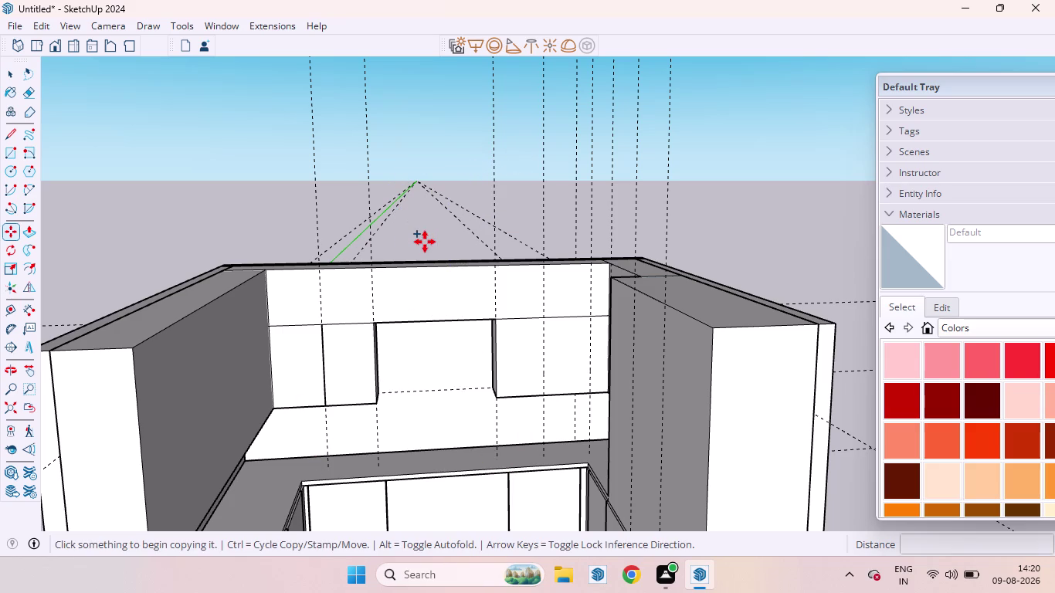
key(Escape)
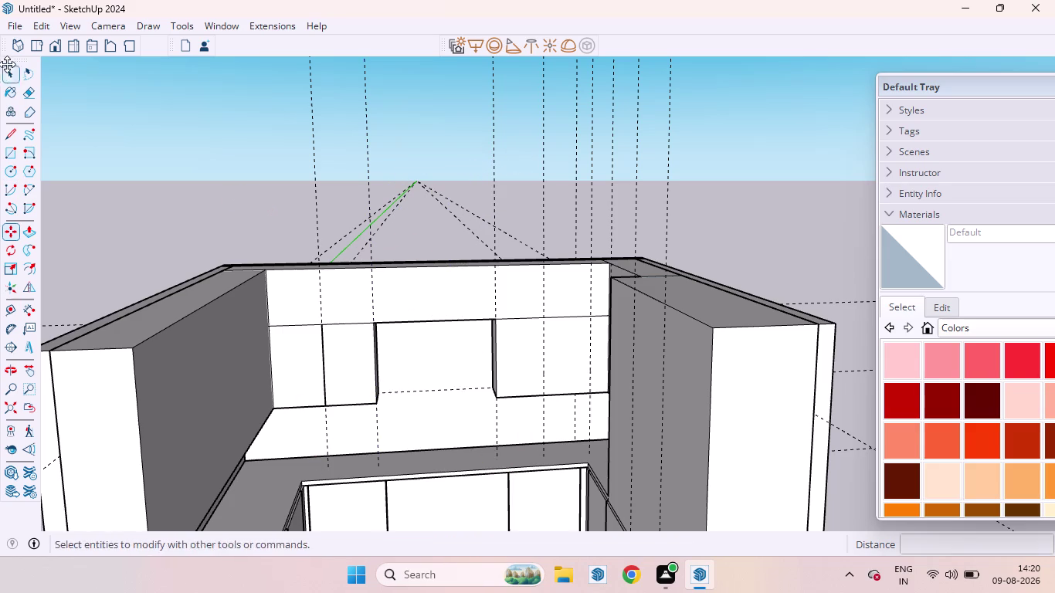
click(8, 77)
scroll(down, 3)
Orbit out to the whole room and select the strip floating above it.
scroll(down, 3)
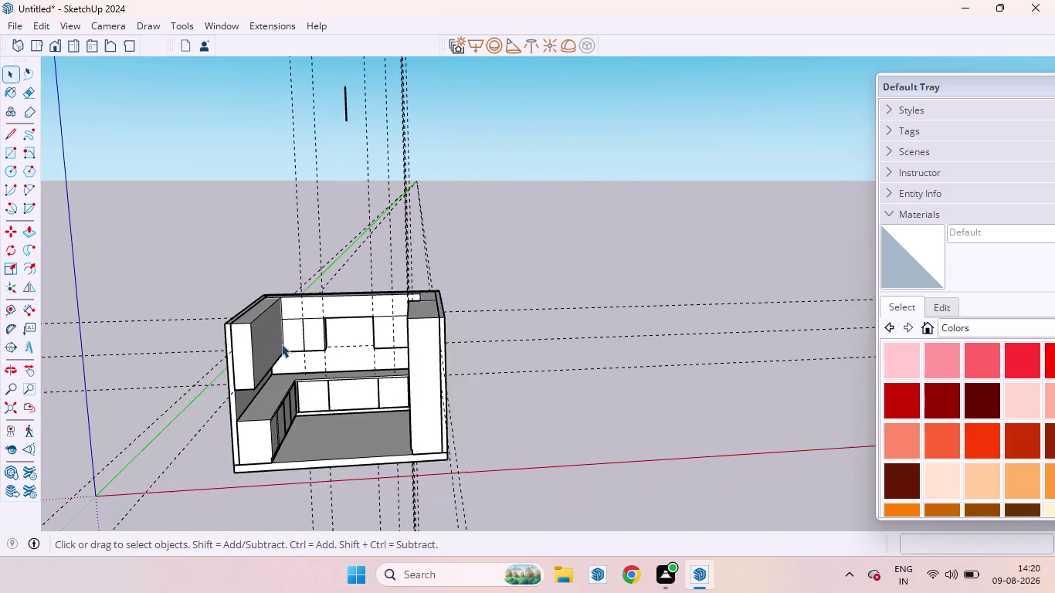
middle_drag(282, 344, 354, 357)
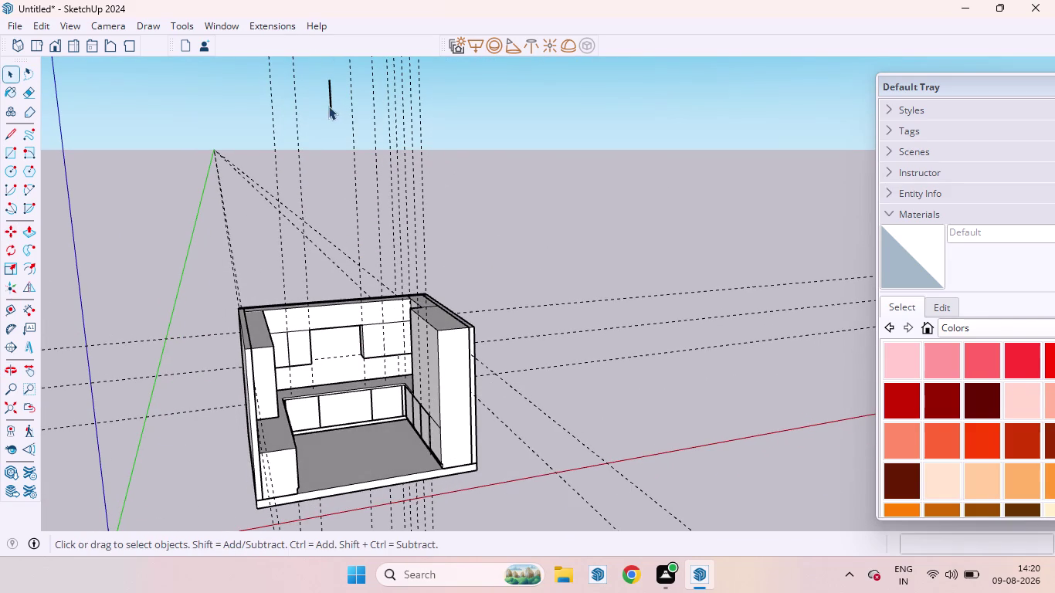
click(329, 106)
scroll(up, 3)
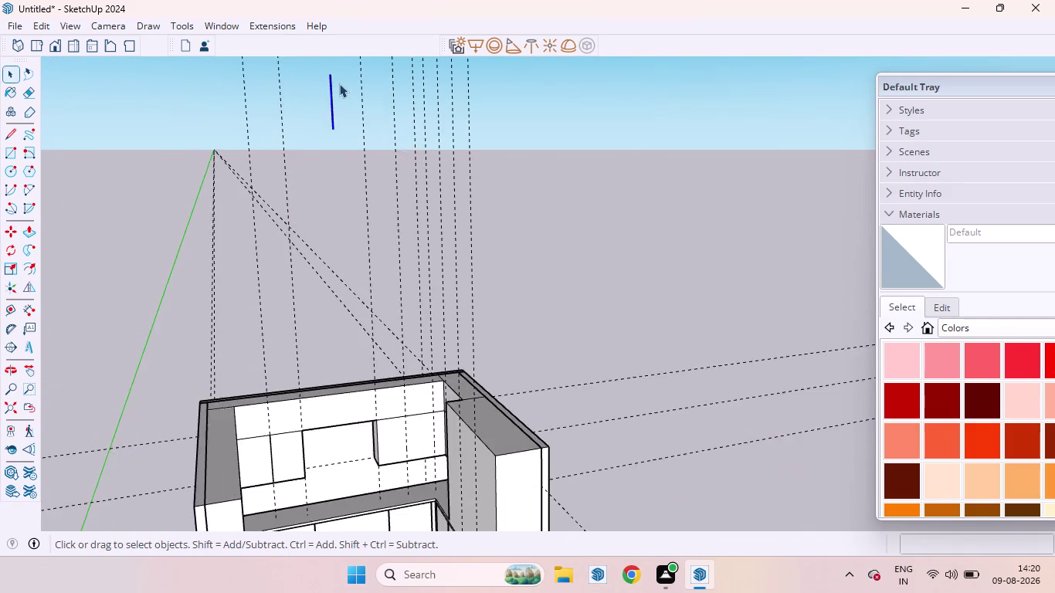
scroll(up, 3)
drag(366, 185, 300, 130)
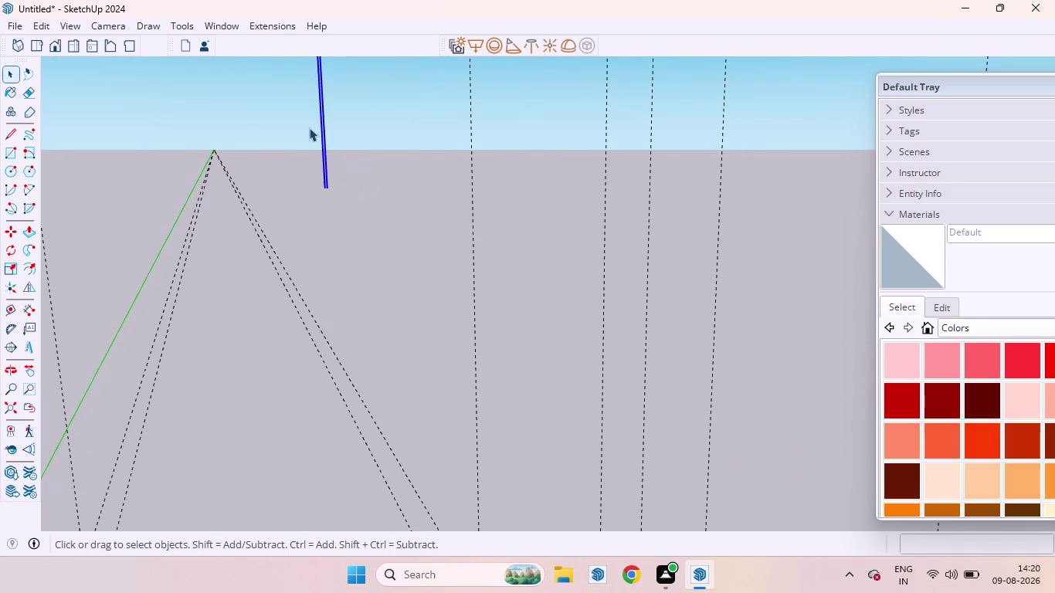
Move-copy the vertical strip a small offset along the upper cabinet face to form a gap.
key(m)
click(325, 187)
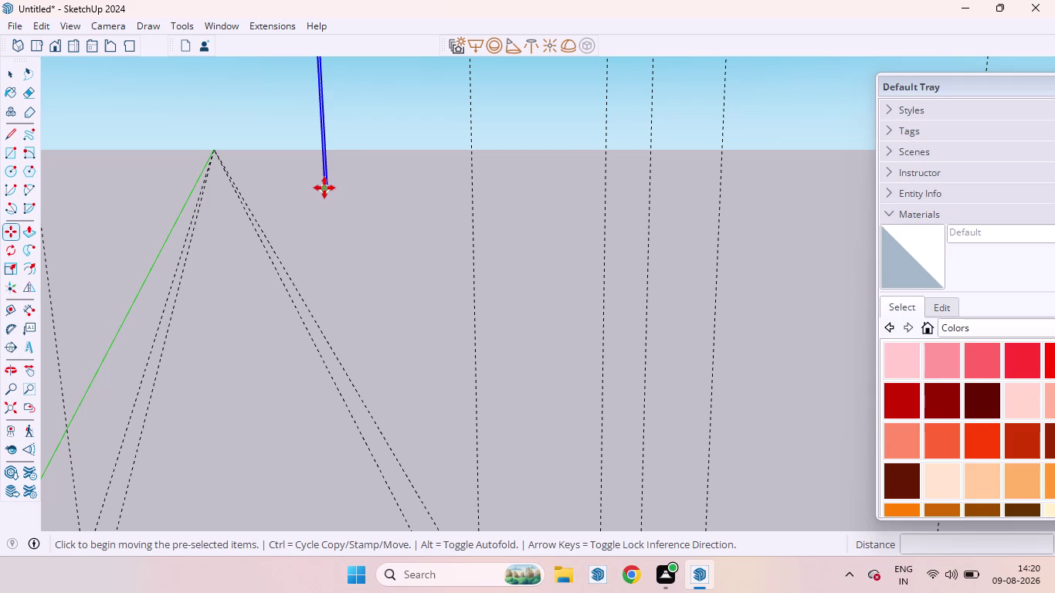
scroll(down, 3)
scroll(down, 3)
scroll(down, 3)
scroll(down, 3)
scroll(down, 3)
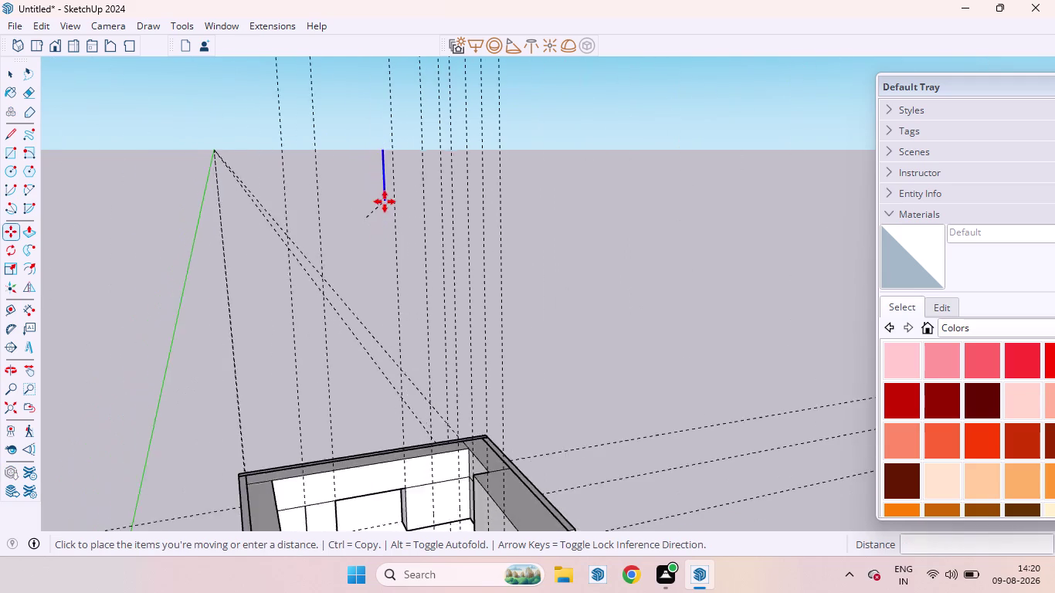
scroll(down, 3)
scroll(up, 3)
scroll(up, 3)
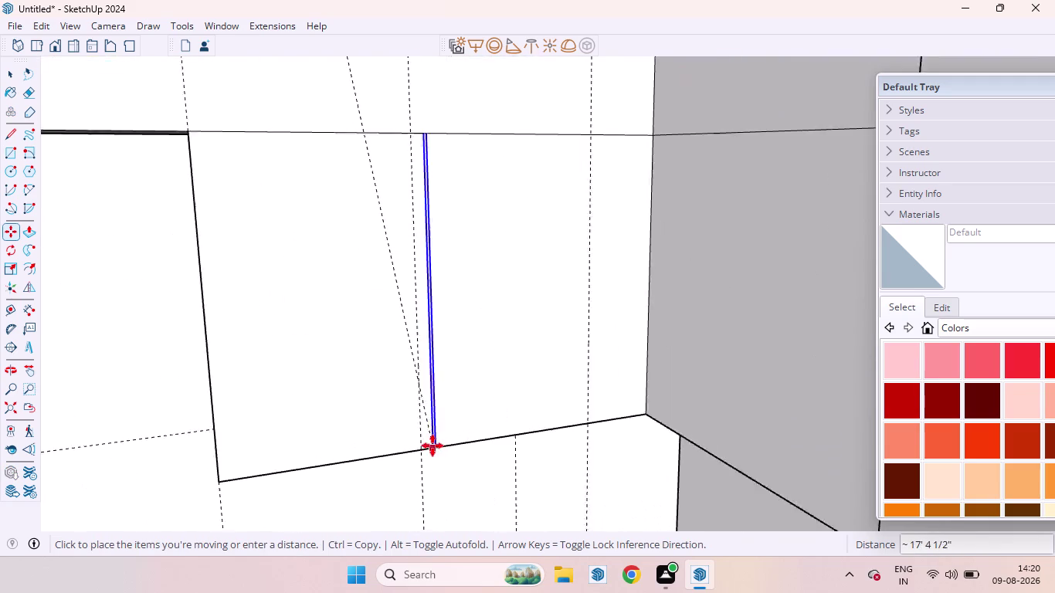
scroll(up, 3)
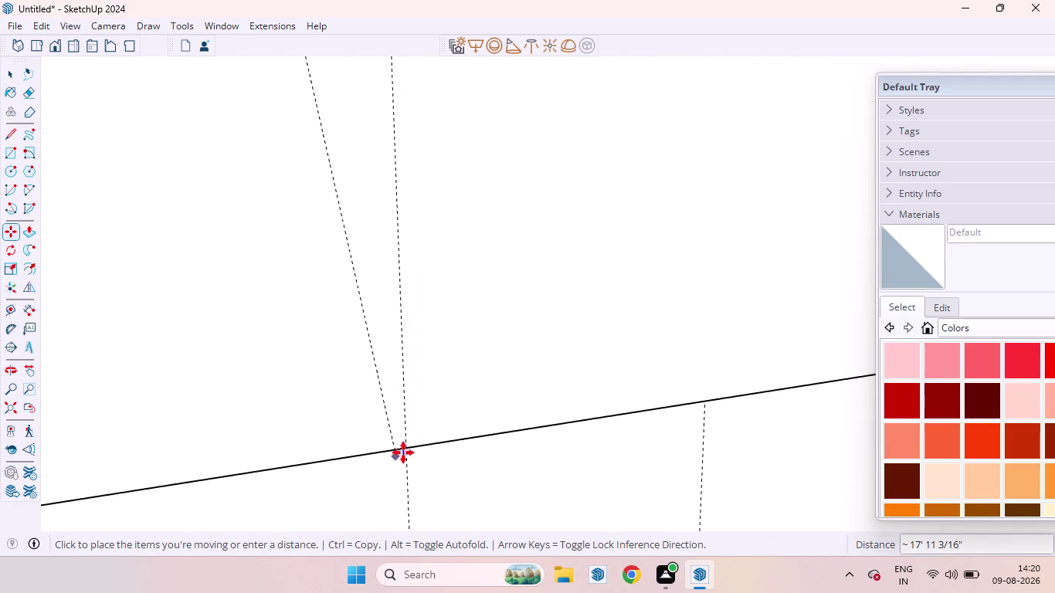
middle_drag(404, 452, 376, 442)
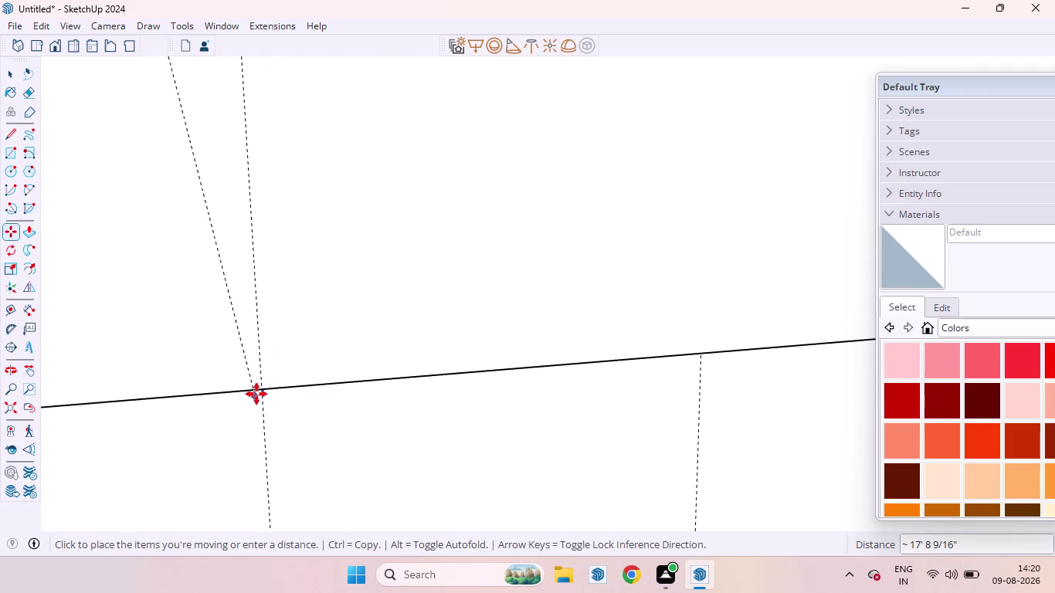
scroll(down, 3)
scroll(down, 3)
scroll(down, 3)
scroll(up, 3)
scroll(down, 3)
scroll(down, 3)
scroll(up, 3)
scroll(down, 3)
scroll(up, 3)
scroll(down, 3)
scroll(up, 3)
scroll(down, 3)
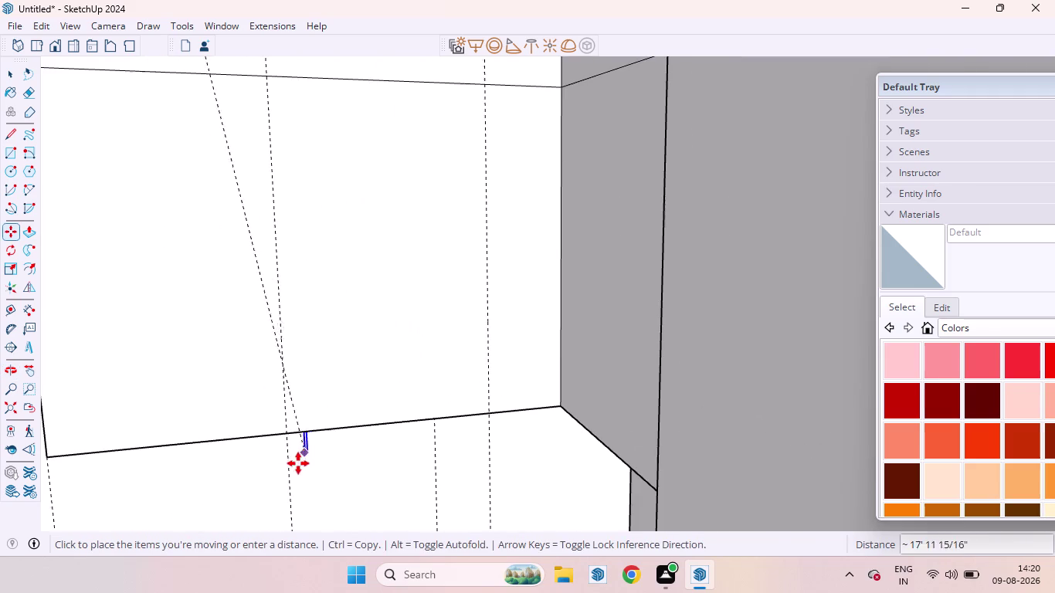
scroll(down, 3)
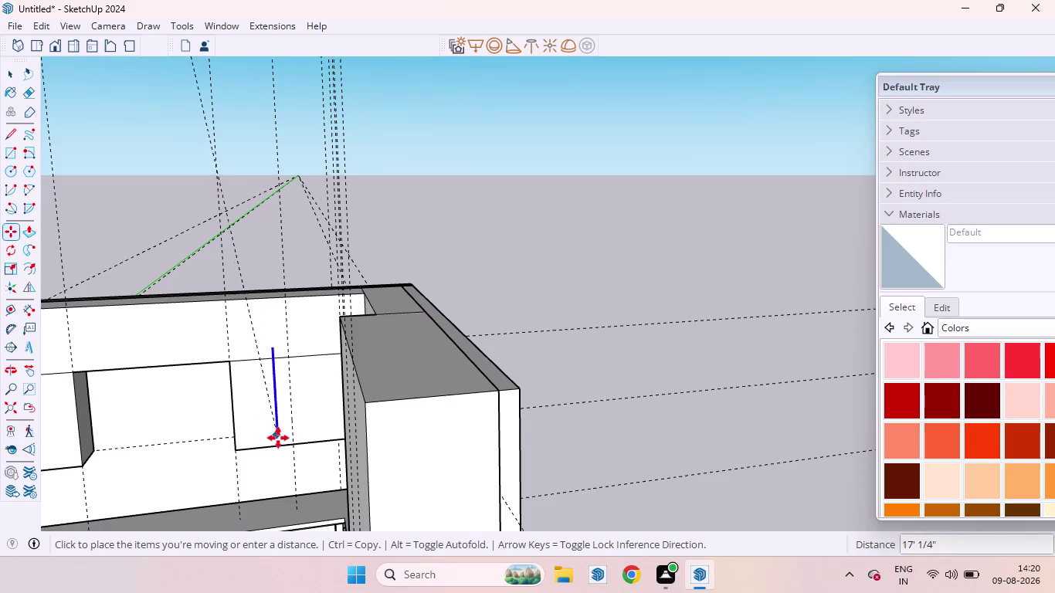
scroll(up, 3)
scroll(up, 3)
scroll(up, 3)
scroll(up, 3)
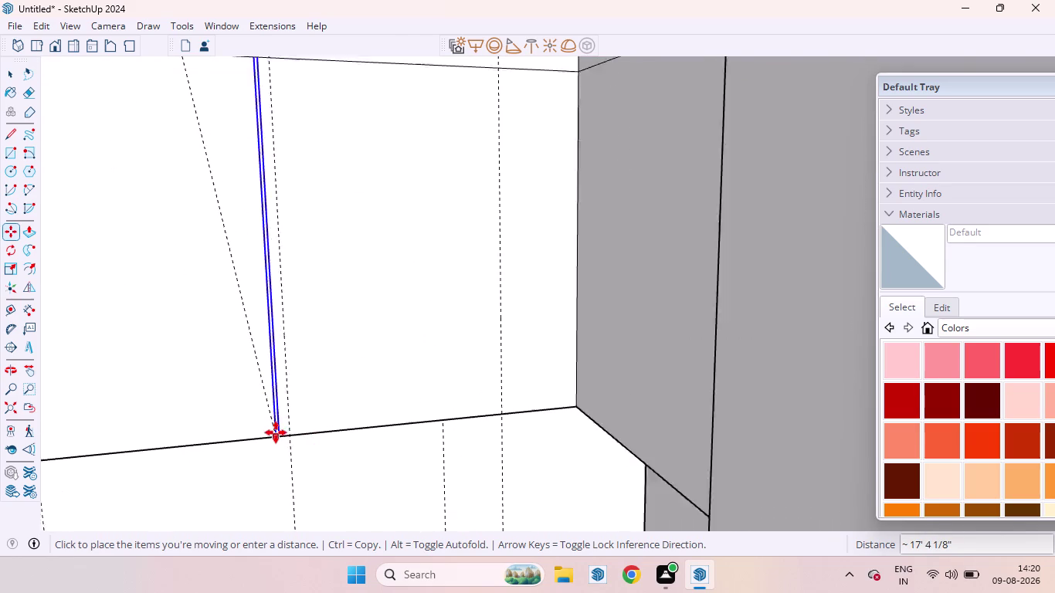
scroll(up, 3)
scroll(up, 3)
scroll(up, 3)
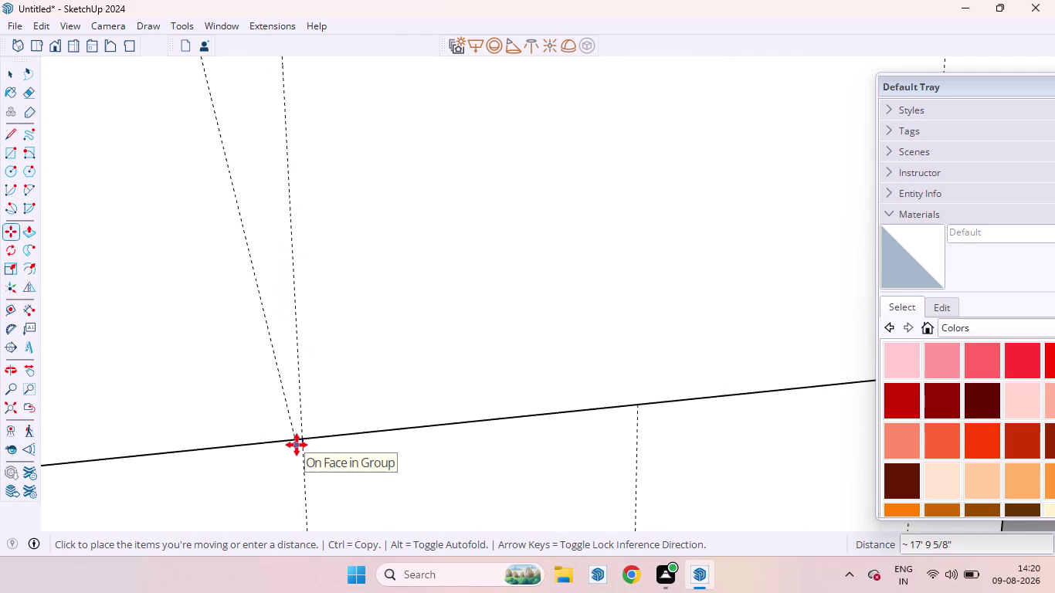
scroll(up, 3)
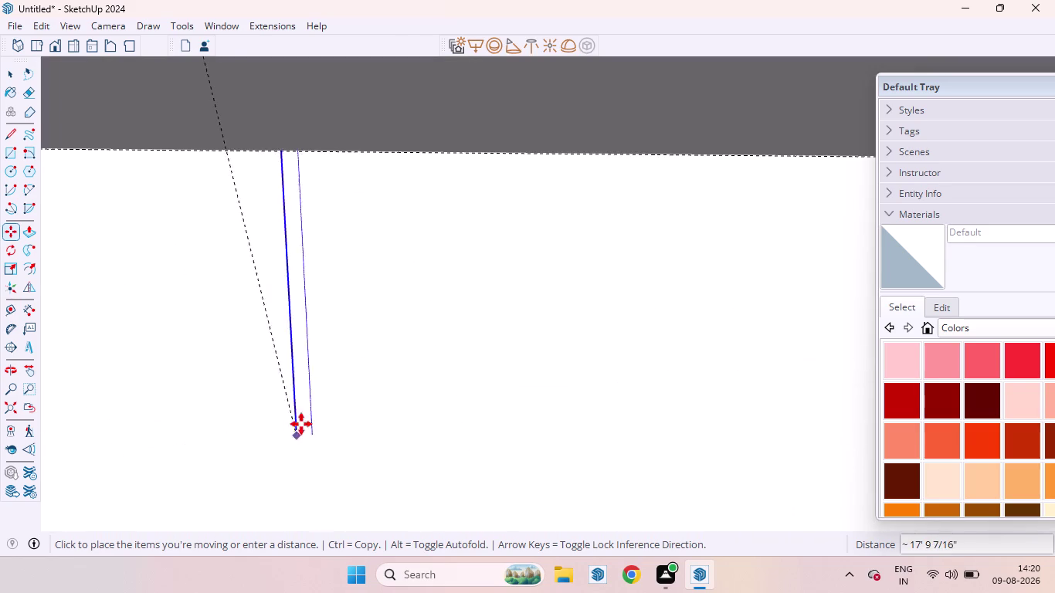
scroll(down, 3)
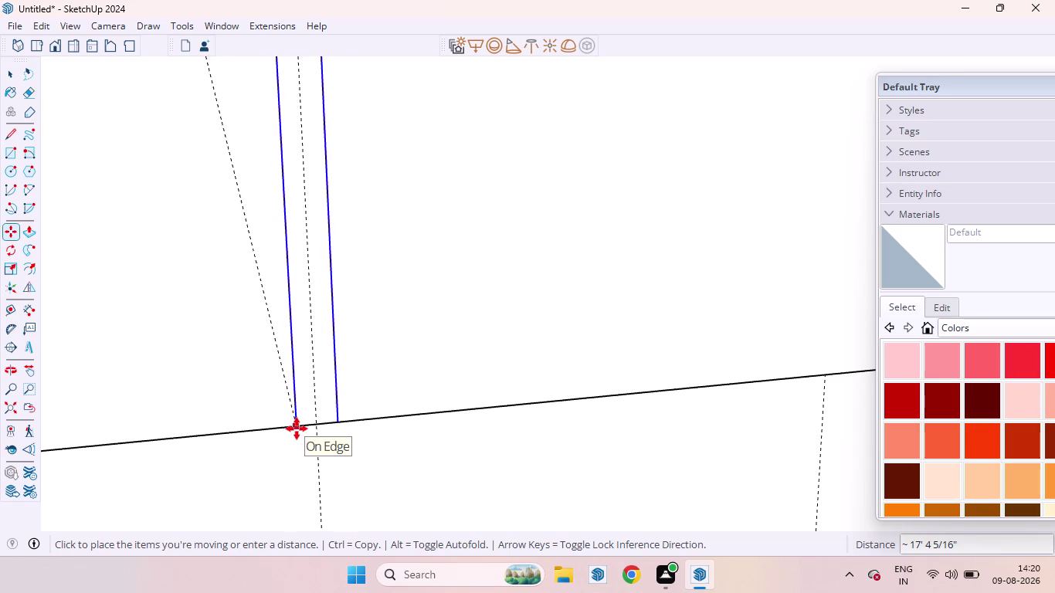
click(297, 428)
scroll(down, 3)
scroll(down, 3)
scroll(down, 3)
scroll(up, 3)
scroll(down, 3)
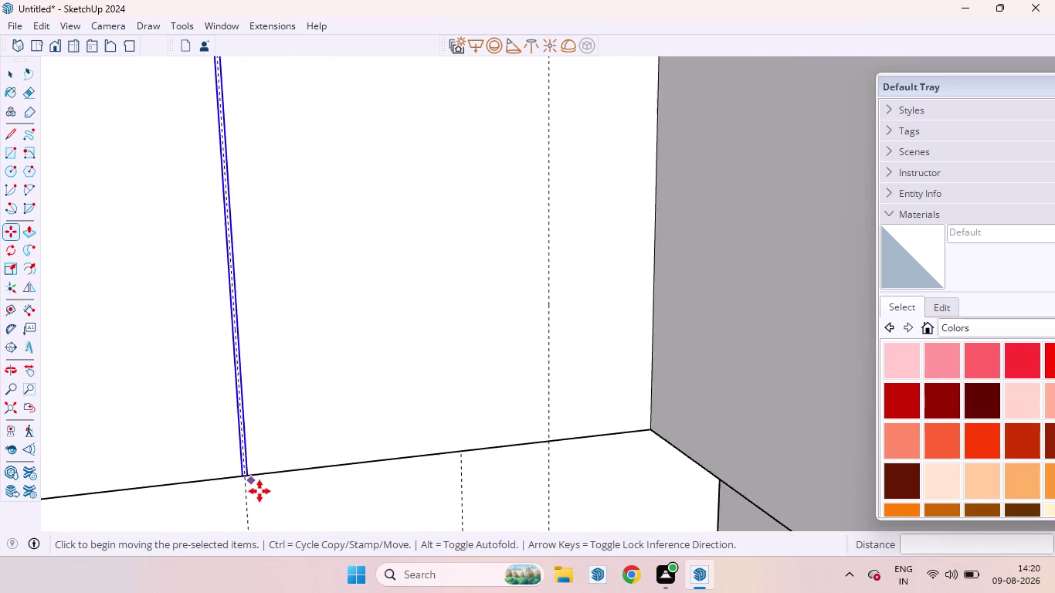
scroll(down, 3)
scroll(up, 3)
scroll(down, 3)
scroll(down, 3)
scroll(down, 3)
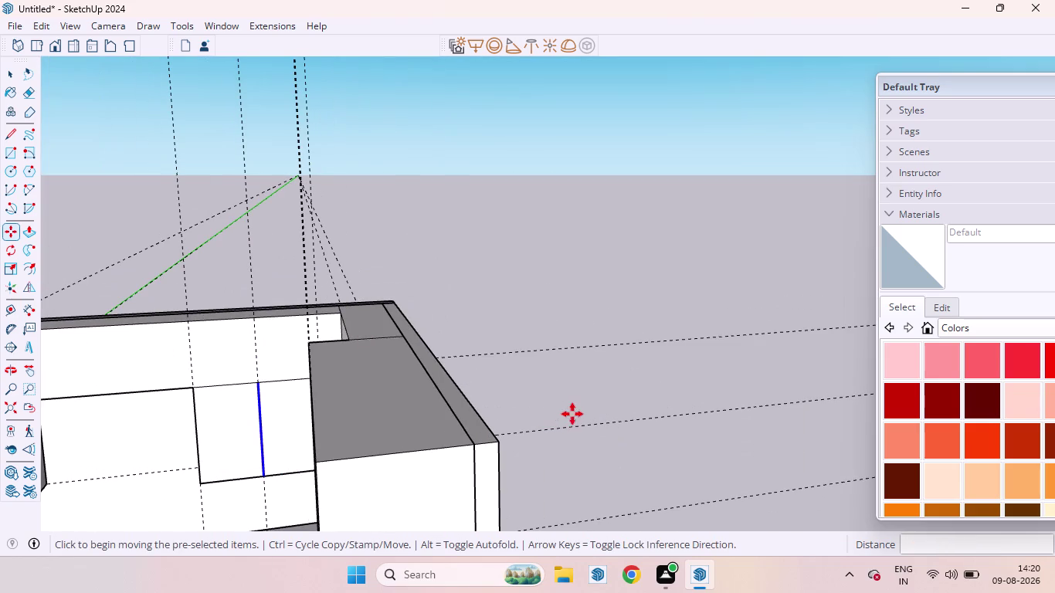
key(space)
Clear the selection, delete an unwanted element, and face the upper cabinet doors.
click(553, 422)
scroll(down, 3)
scroll(up, 3)
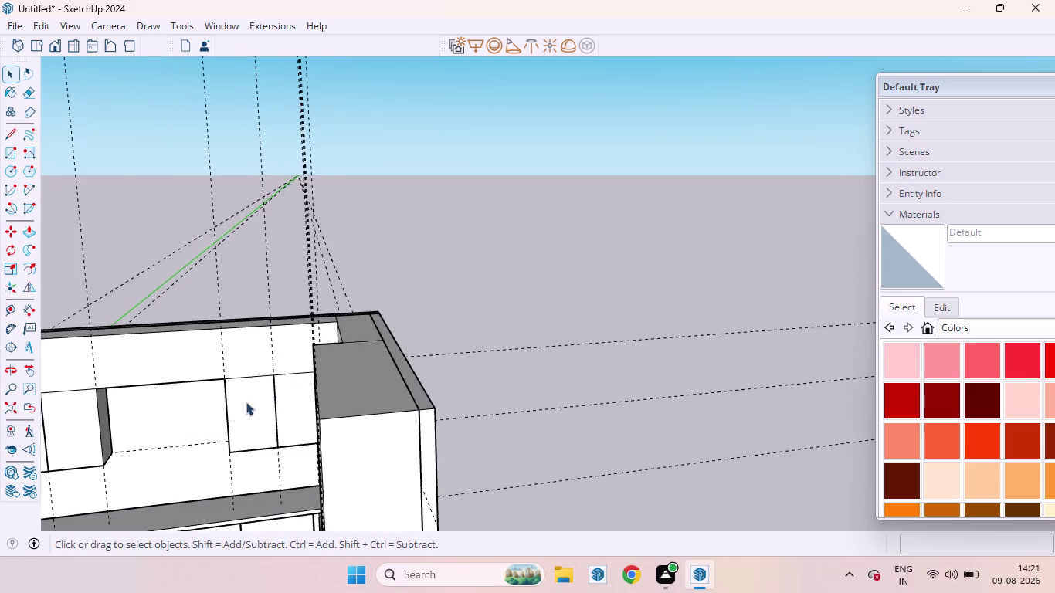
scroll(down, 3)
scroll(up, 3)
scroll(down, 3)
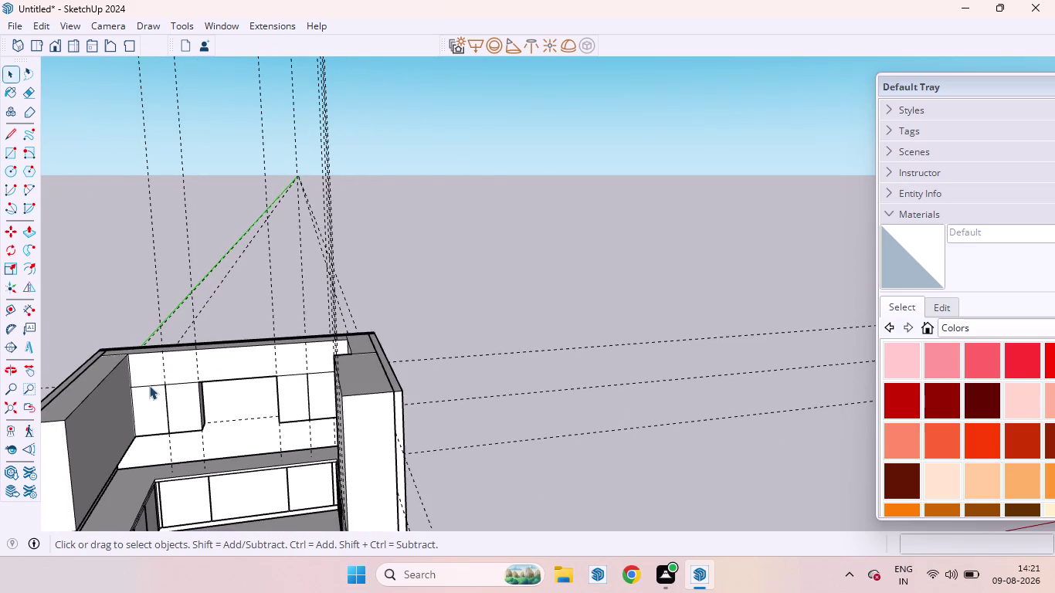
scroll(up, 3)
scroll(down, 3)
scroll(up, 3)
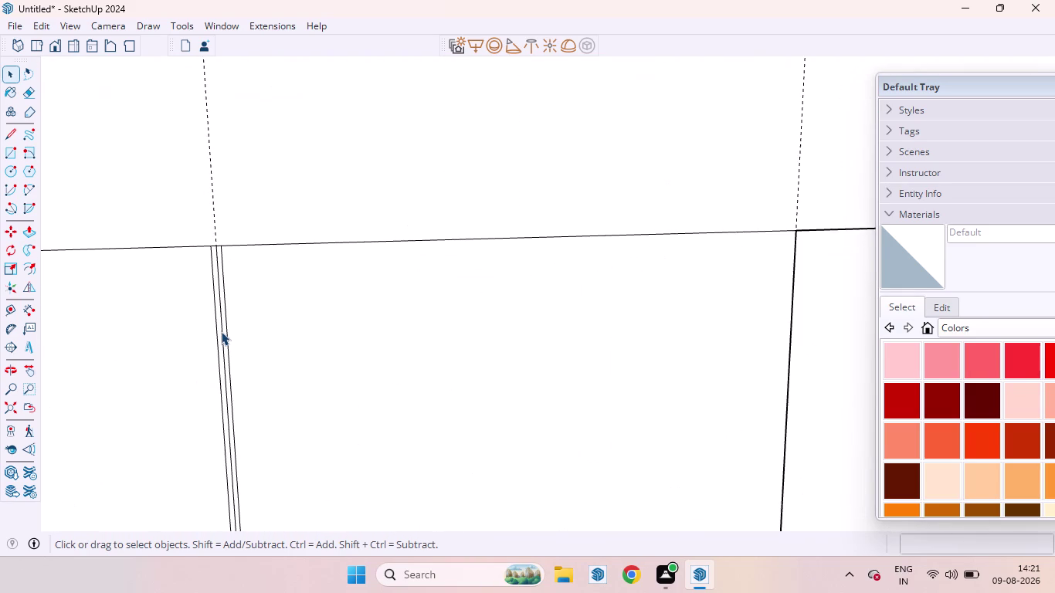
click(221, 331)
key(Delete)
scroll(down, 3)
scroll(down, 3)
scroll(down, 3)
click(266, 380)
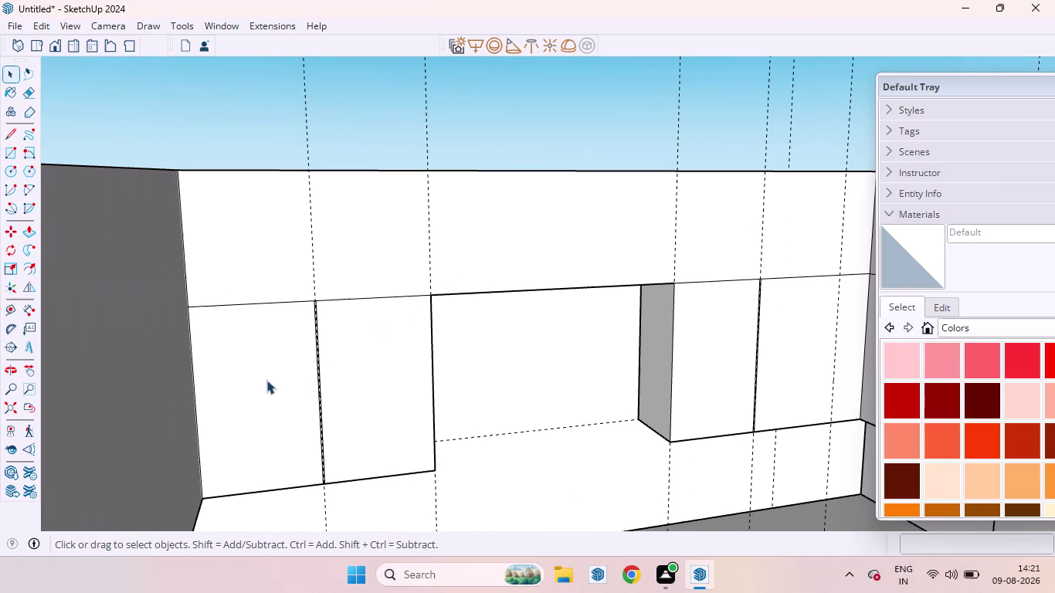
middle_drag(326, 368, 265, 377)
Pull the left door panel out 18 mm, then repeat on three more door faces.
key(p)
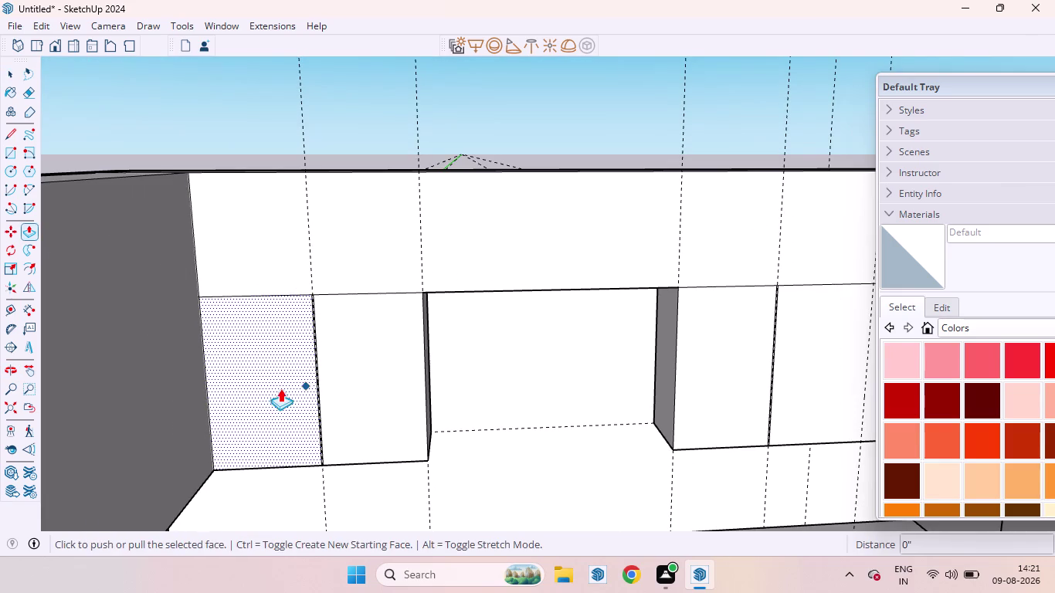
drag(272, 388, 249, 405)
text(18MM)
key(Return)
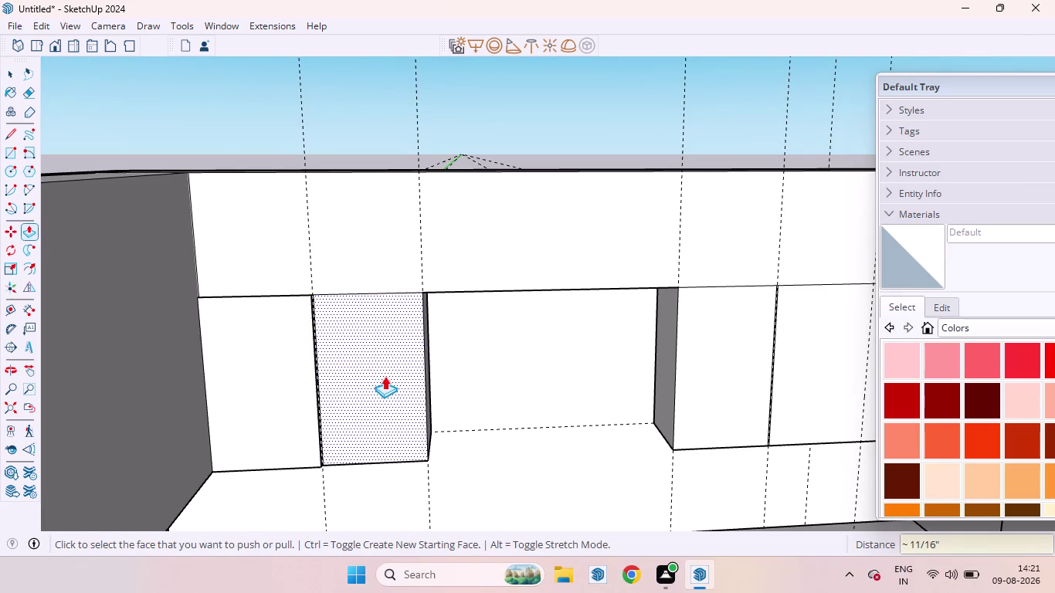
double_click(384, 376)
double_click(724, 359)
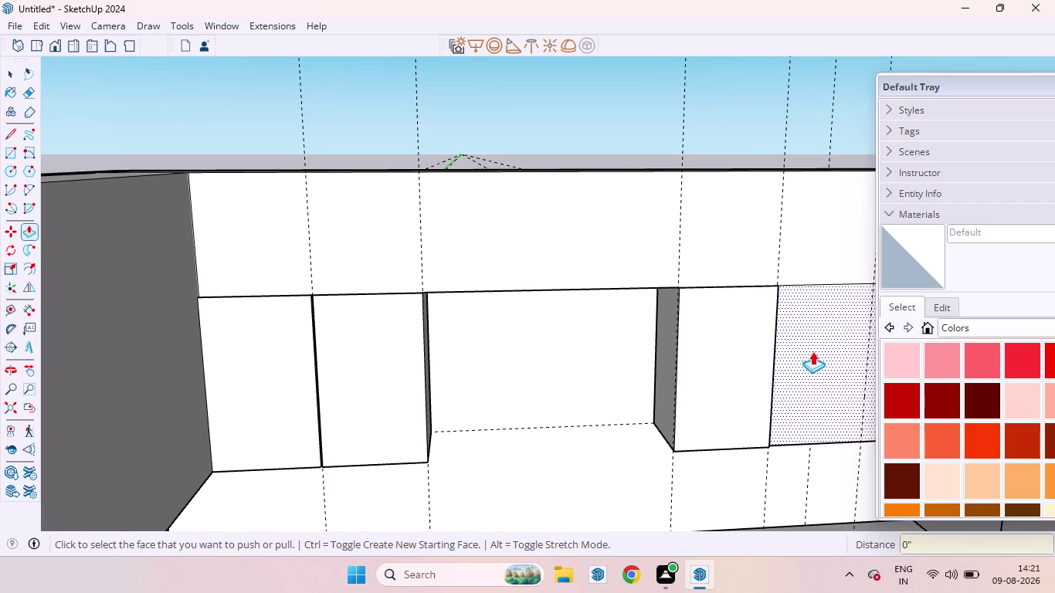
double_click(813, 352)
scroll(down, 3)
scroll(down, 3)
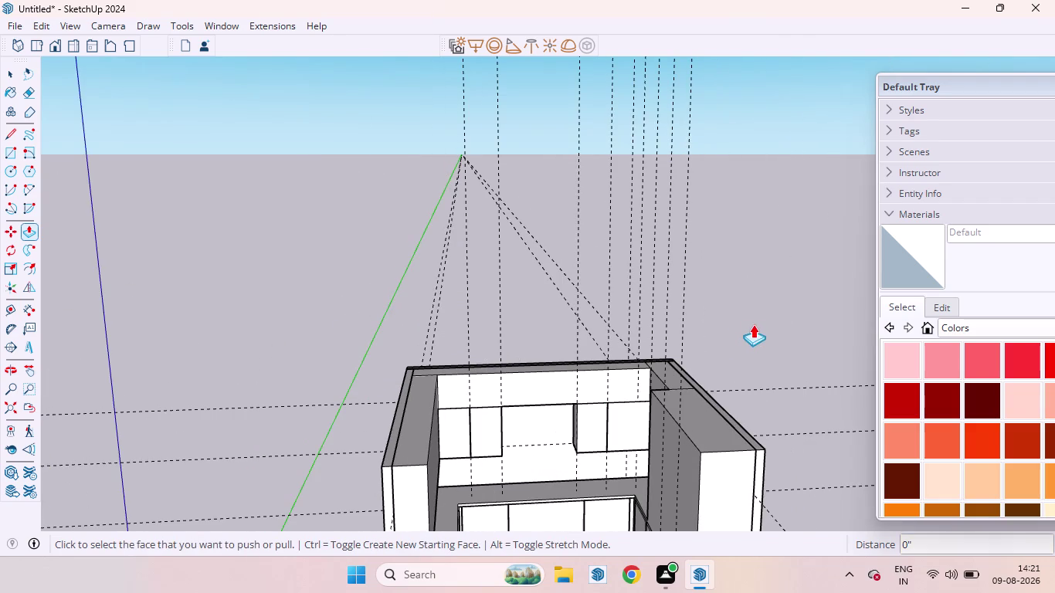
Orbit and zoom around the room to inspect the pulled doors and settle on a front cabinet view.
key(space)
scroll(up, 3)
middle_drag(422, 400, 589, 439)
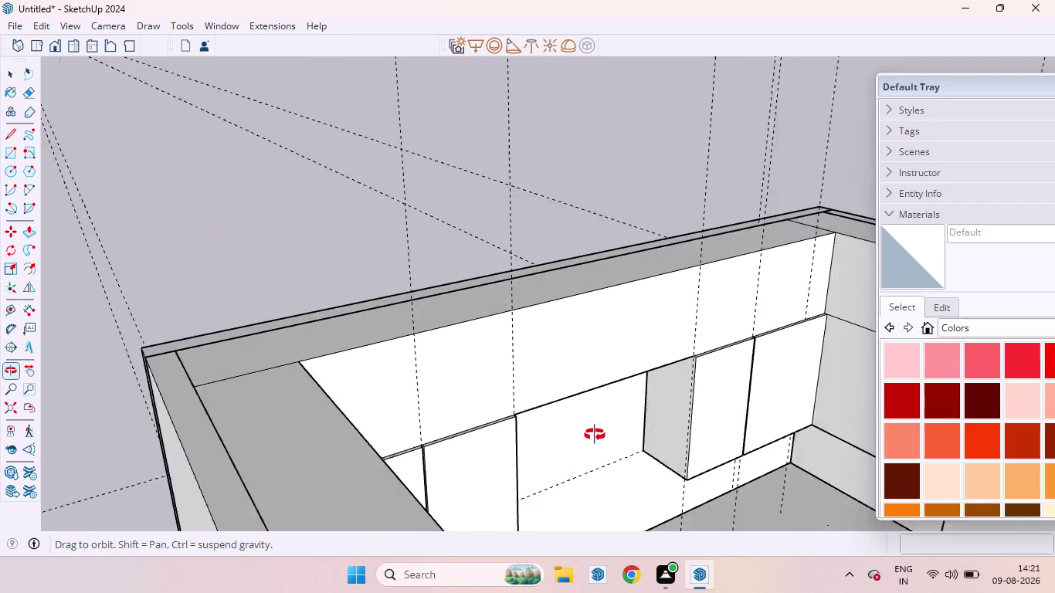
middle_drag(589, 438, 574, 443)
scroll(up, 3)
scroll(up, 3)
scroll(down, 3)
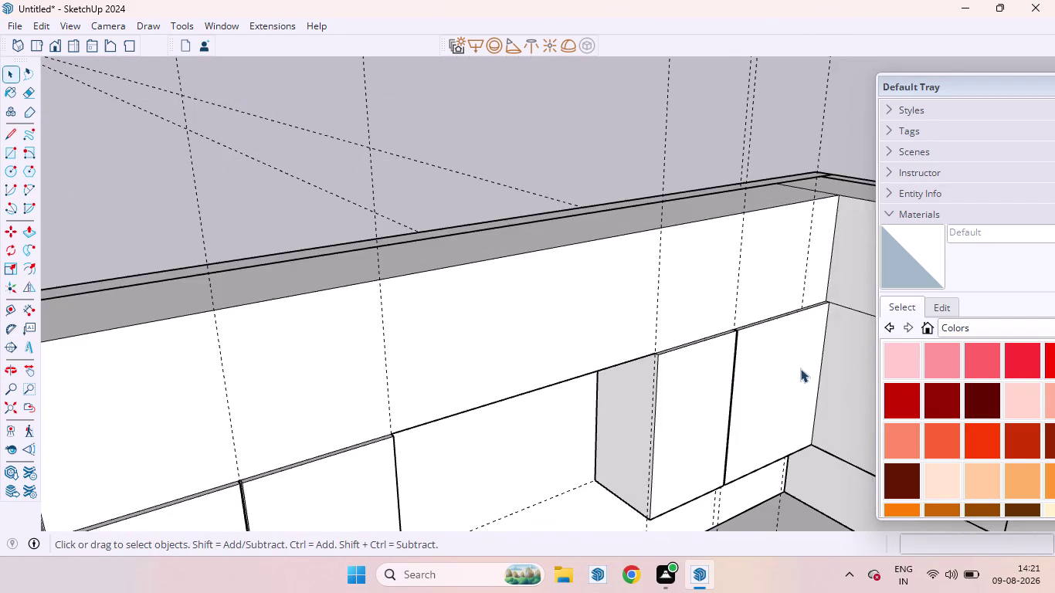
scroll(down, 3)
scroll(down, 3)
middle_drag(739, 388, 510, 276)
scroll(down, 3)
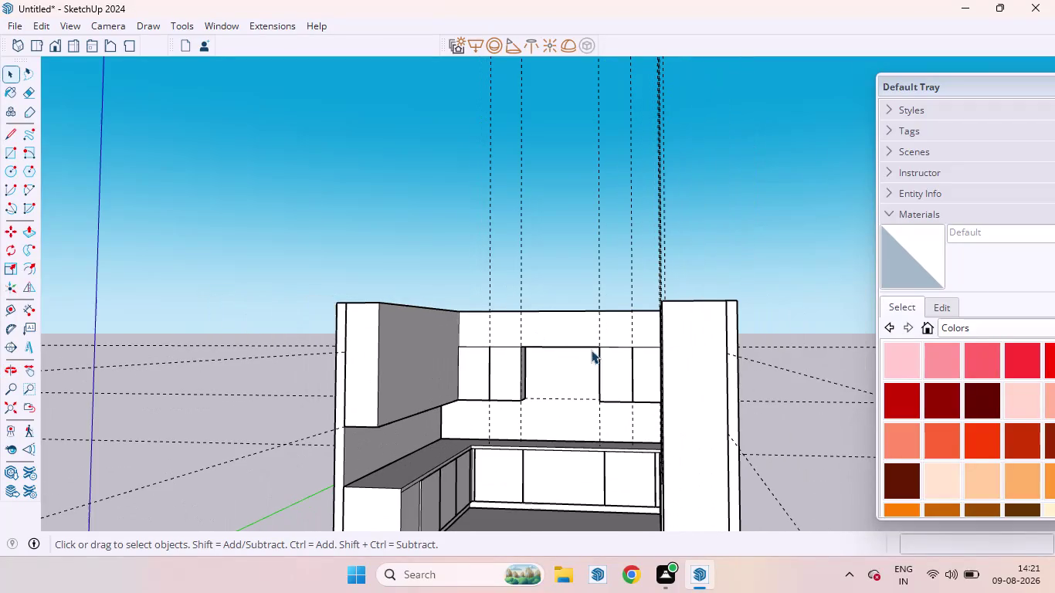
scroll(up, 3)
scroll(up, 3)
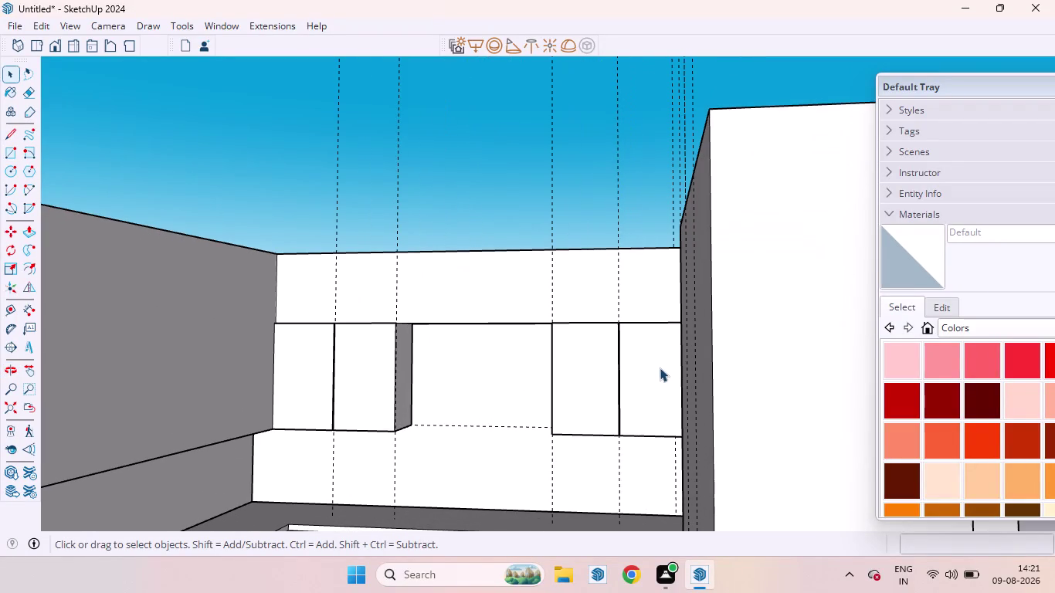
scroll(down, 3)
scroll(down, 3)
scroll(up, 3)
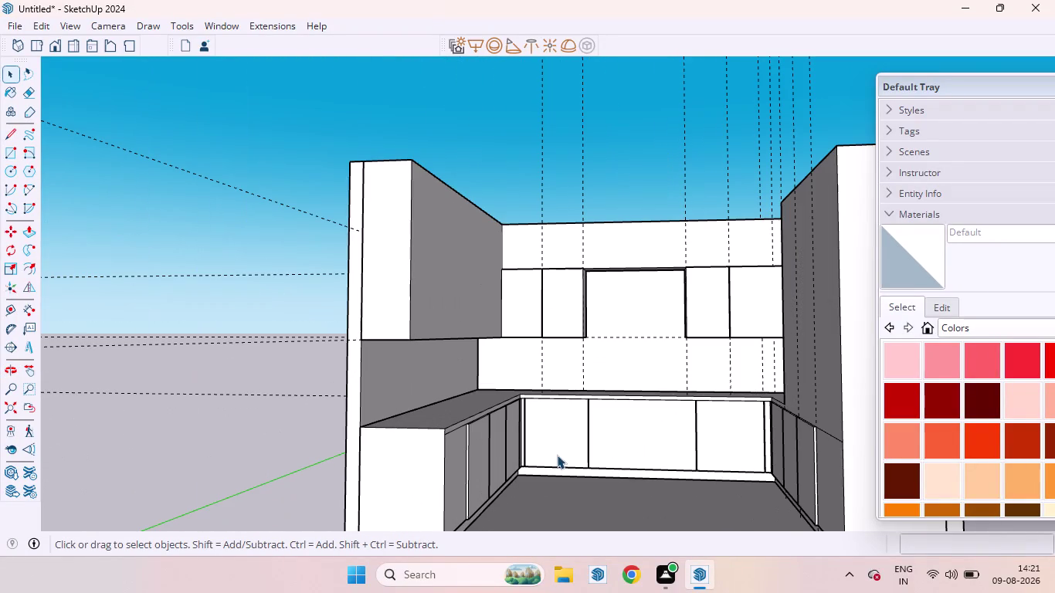
scroll(down, 3)
scroll(down, 3)
middle_drag(621, 356, 854, 449)
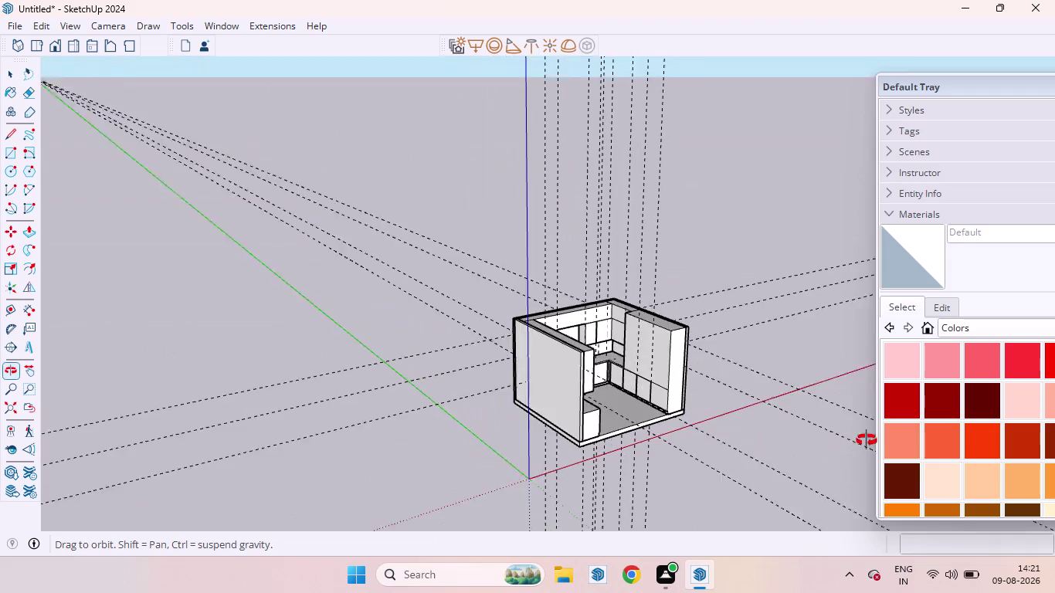
middle_drag(854, 450, 869, 438)
scroll(up, 3)
scroll(down, 3)
scroll(up, 3)
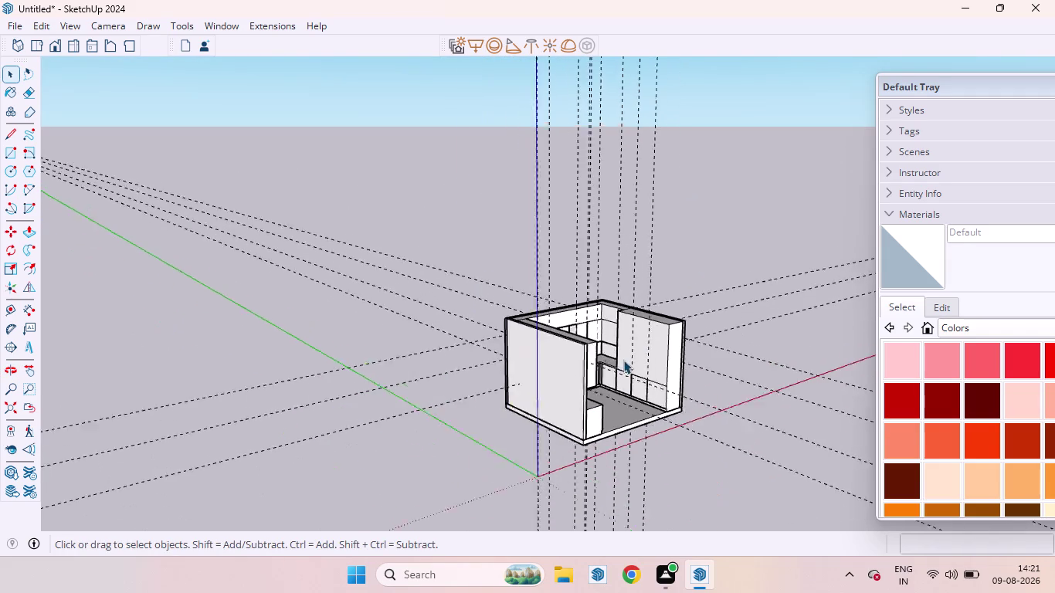
scroll(up, 3)
middle_drag(610, 303, 566, 380)
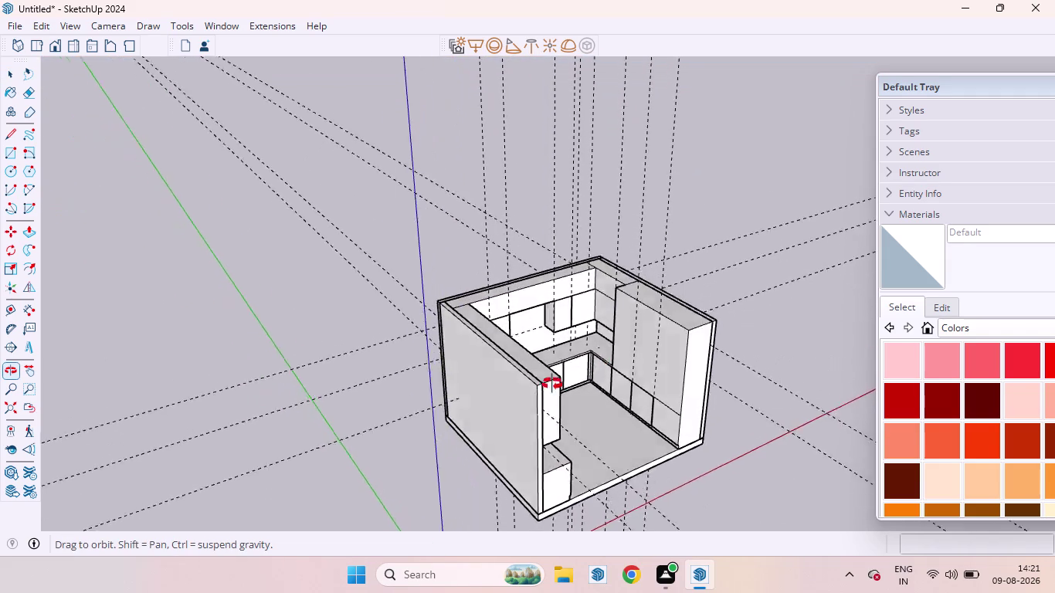
middle_drag(567, 380, 412, 313)
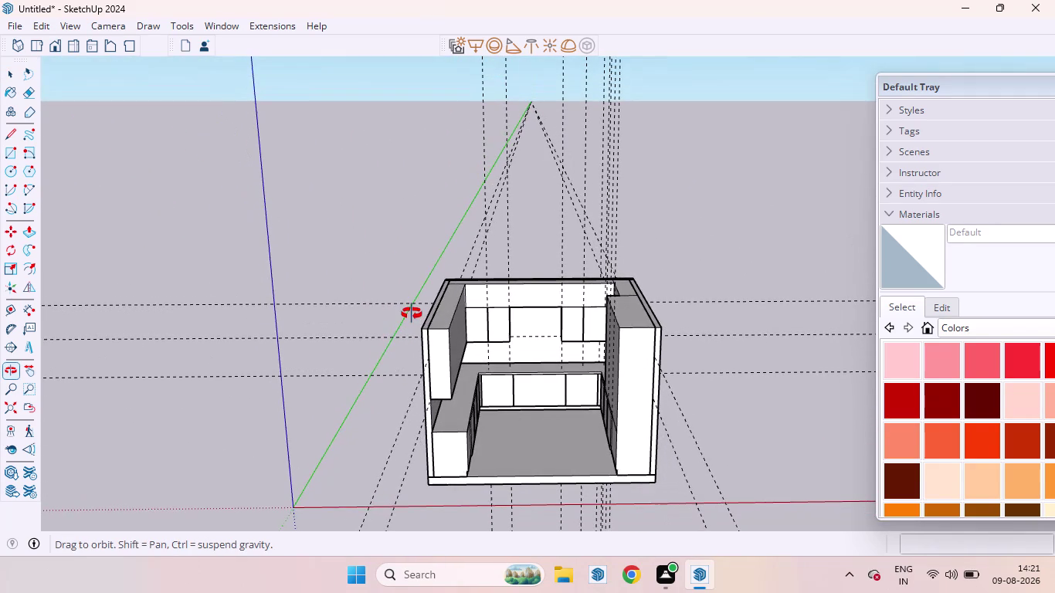
middle_drag(411, 314, 408, 311)
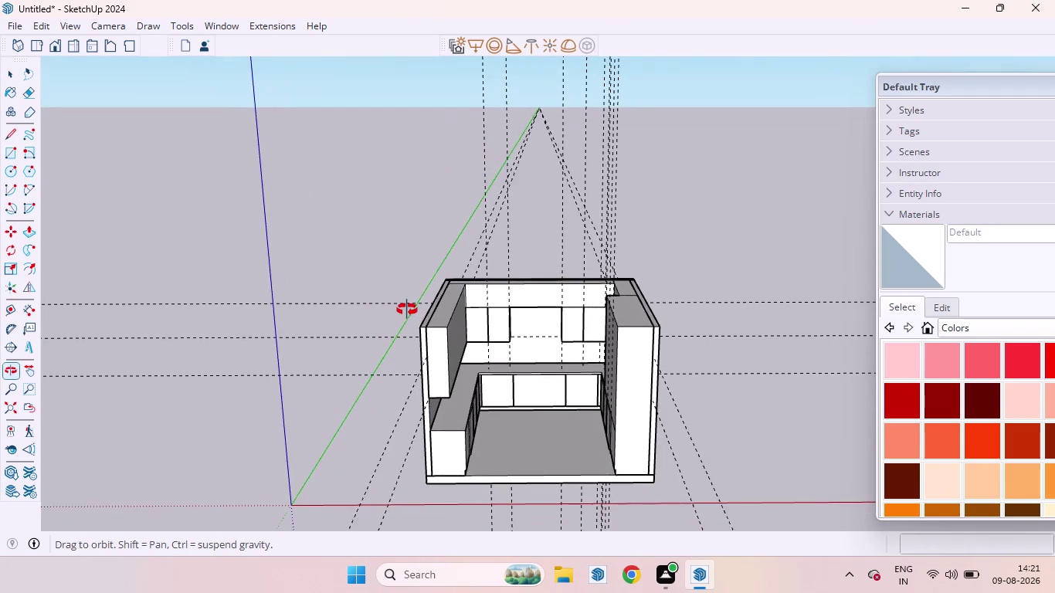
middle_drag(409, 312, 403, 305)
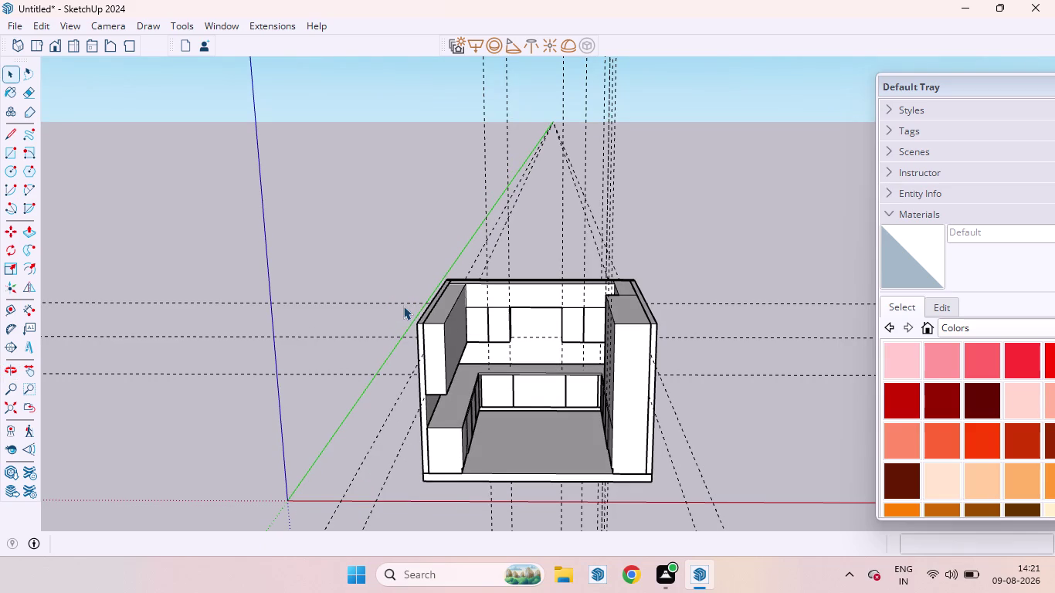
scroll(up, 3)
scroll(up, 3)
scroll(down, 3)
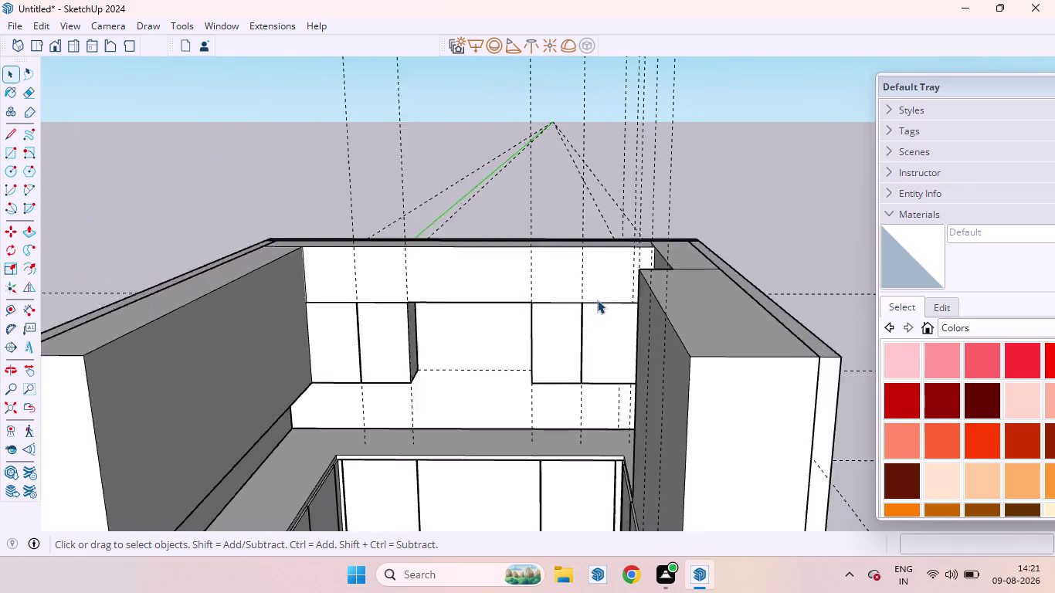
scroll(down, 3)
scroll(up, 3)
middle_drag(521, 326, 856, 410)
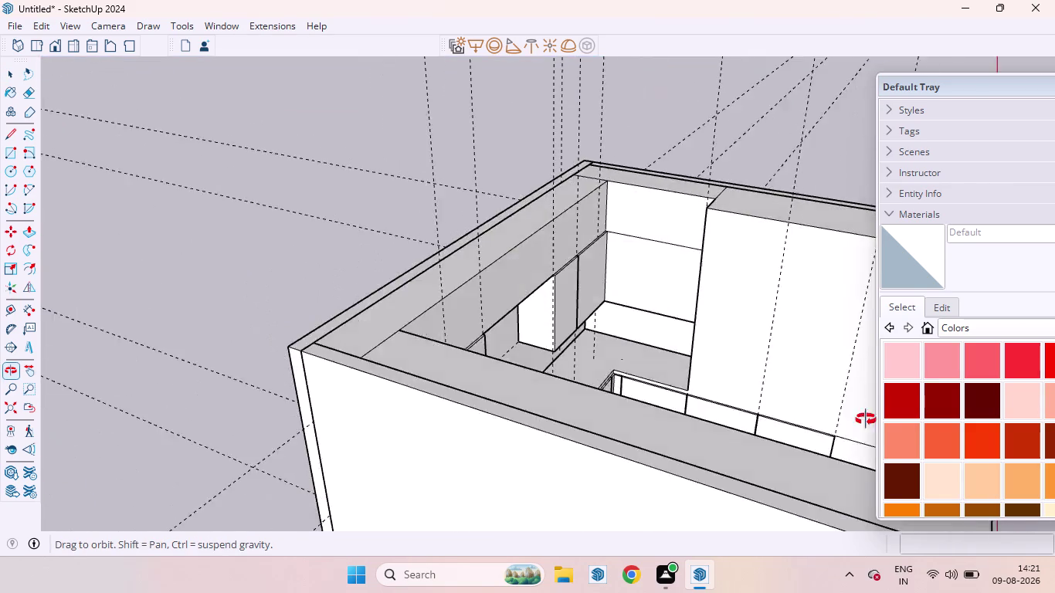
middle_drag(856, 410, 547, 288)
scroll(down, 3)
scroll(up, 3)
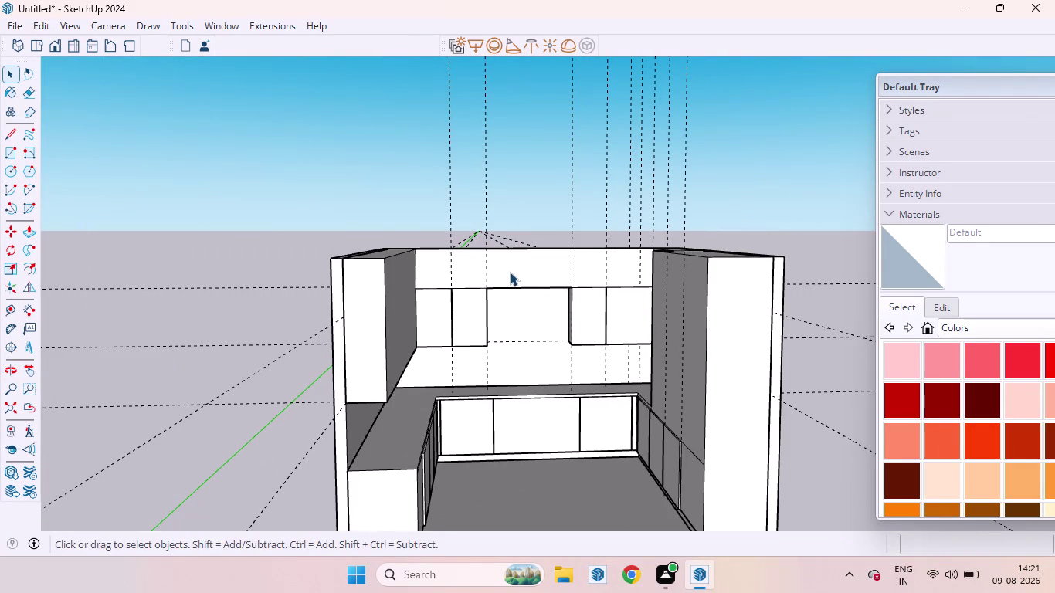
scroll(down, 3)
scroll(up, 3)
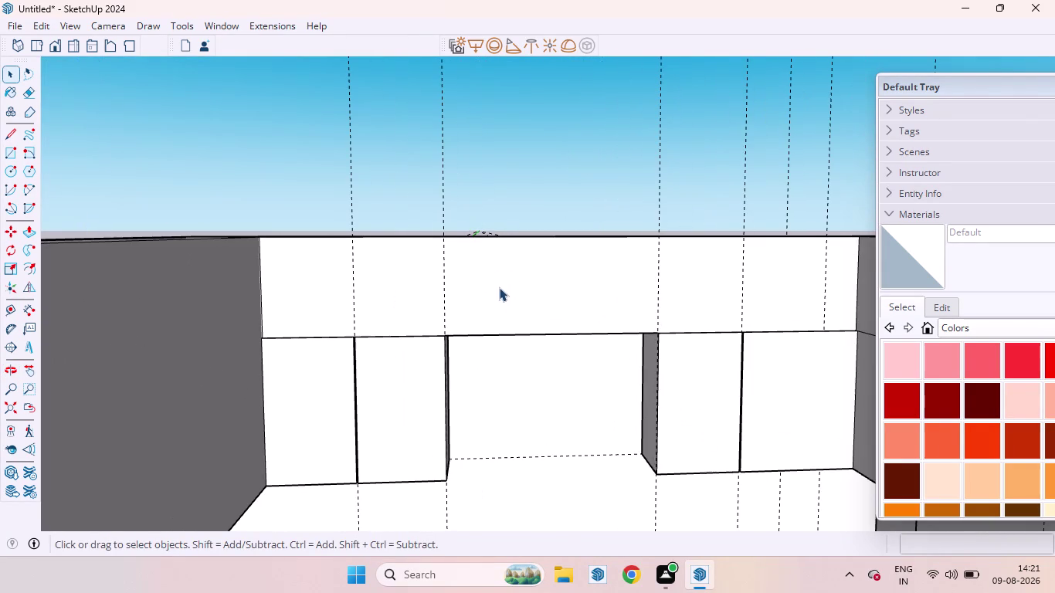
Draw a rectangle over the middle upper section and reverse its face.
key(t)
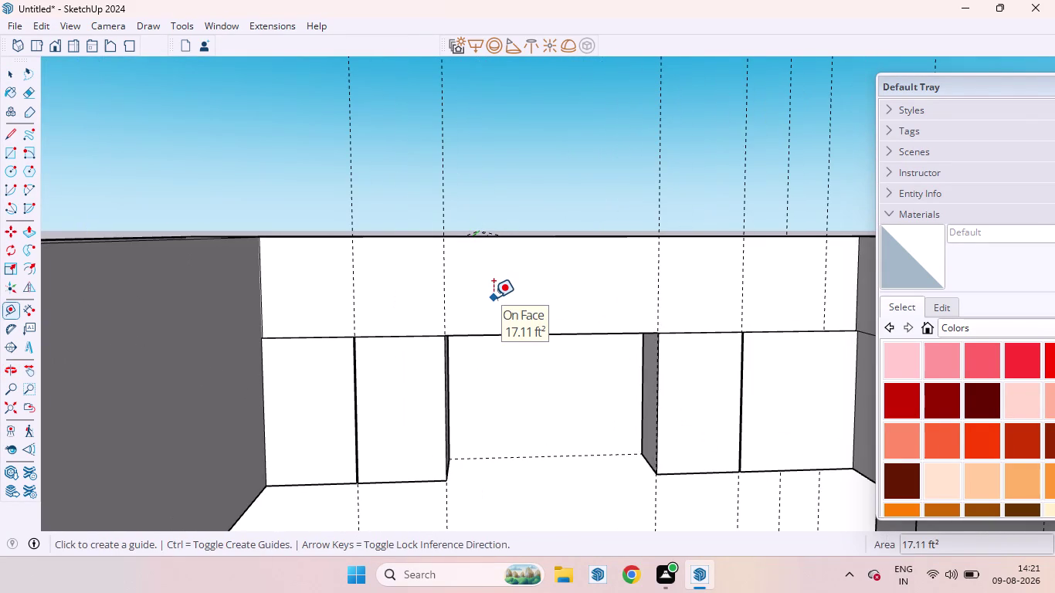
key(BackSpace)
key(r)
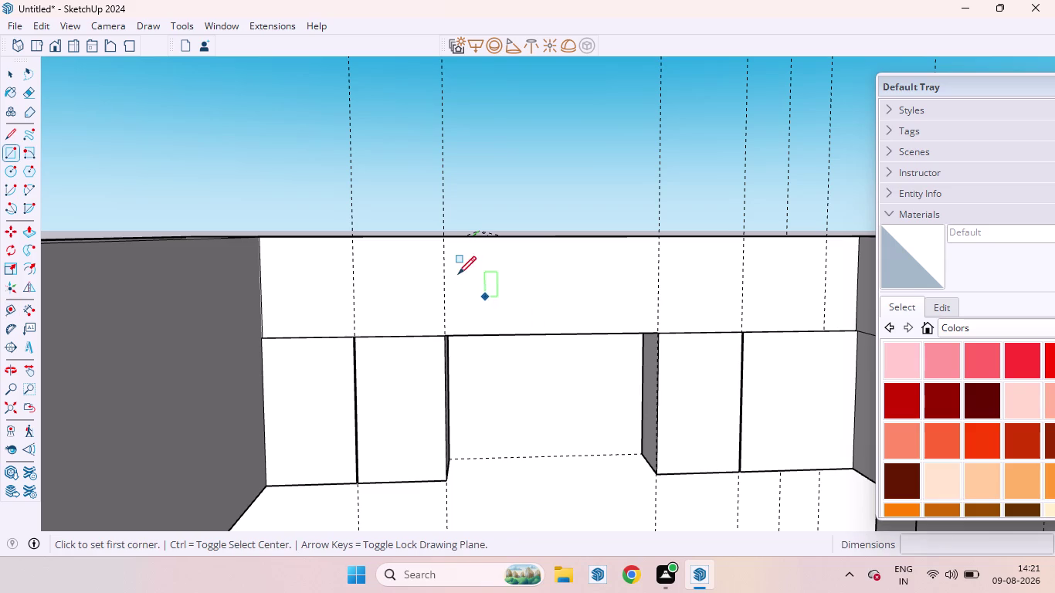
click(444, 237)
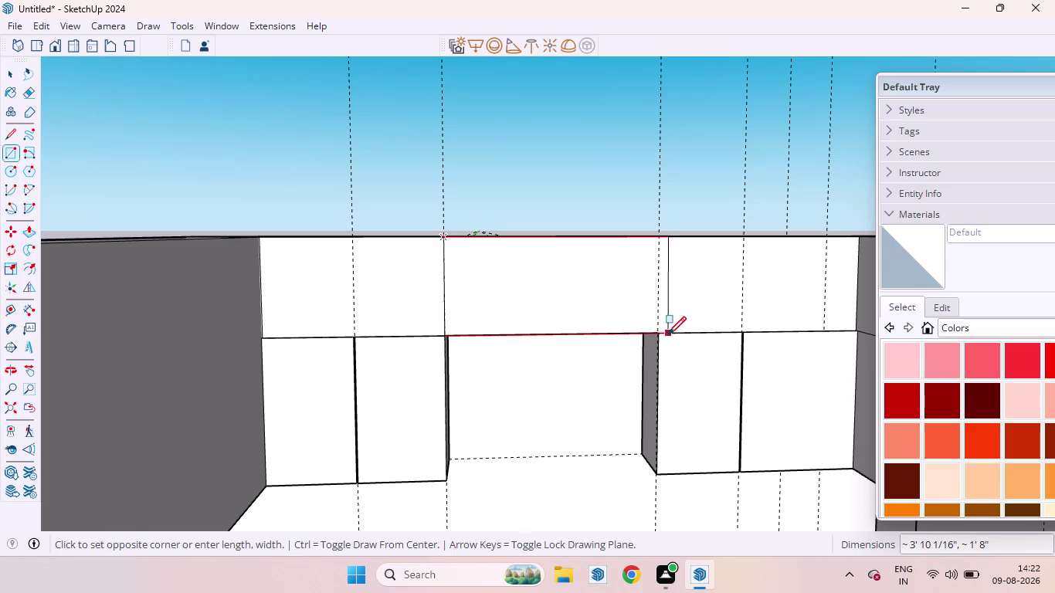
click(656, 334)
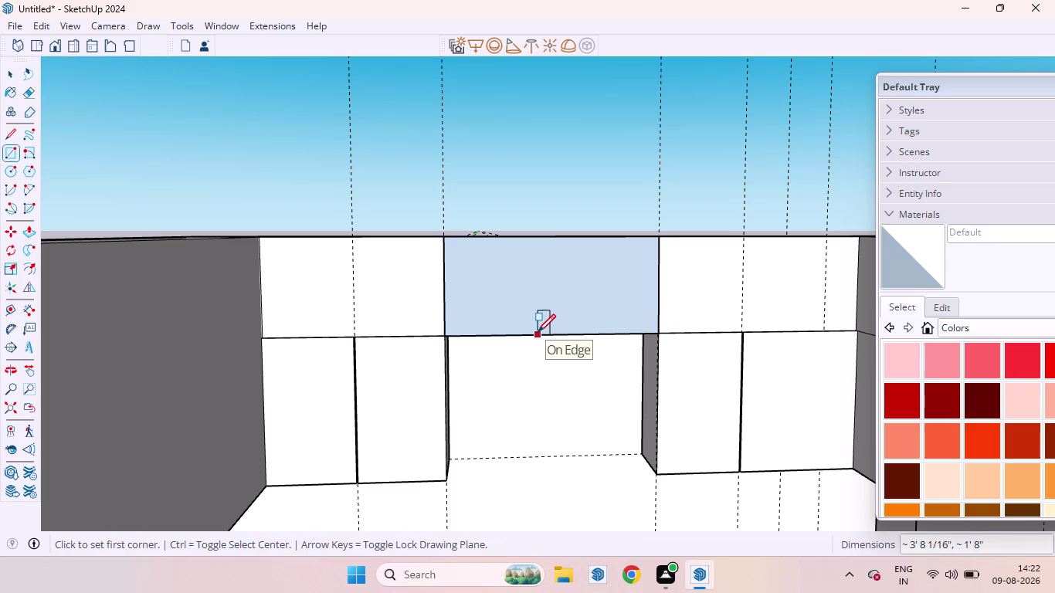
key(space)
right_click(533, 308)
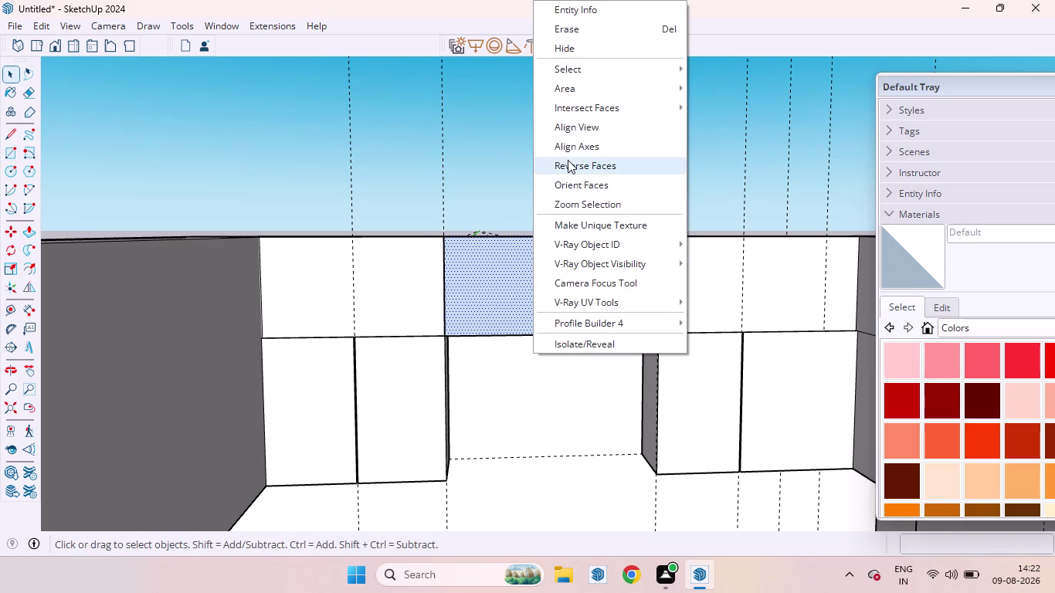
click(567, 160)
click(574, 204)
Draw a vertical line between the top and bottom edge midpoints to make two doors.
scroll(down, 3)
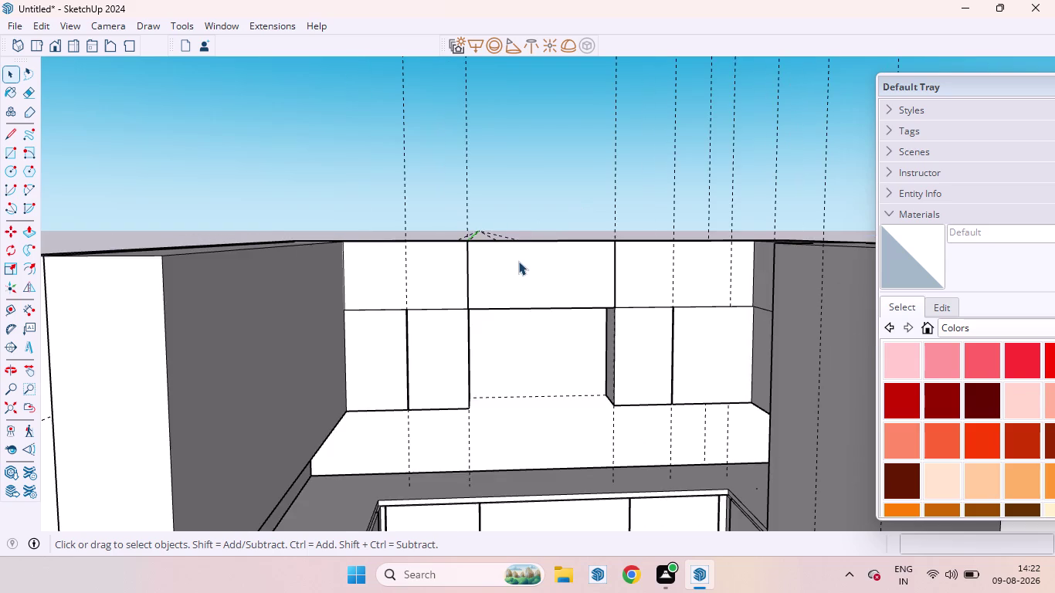
middle_drag(518, 261, 520, 292)
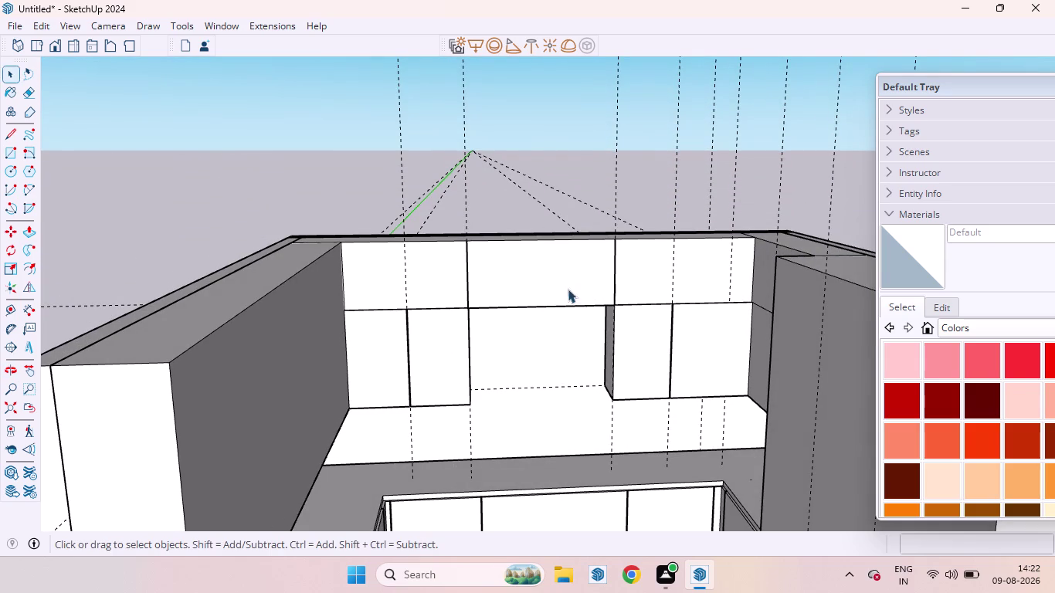
key(l)
click(540, 242)
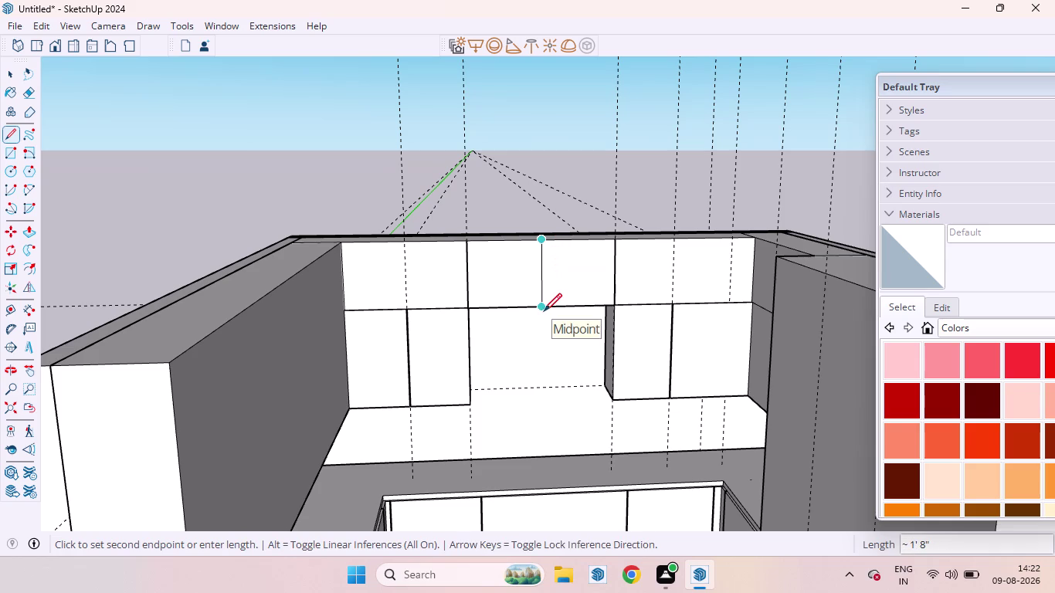
scroll(up, 3)
click(545, 307)
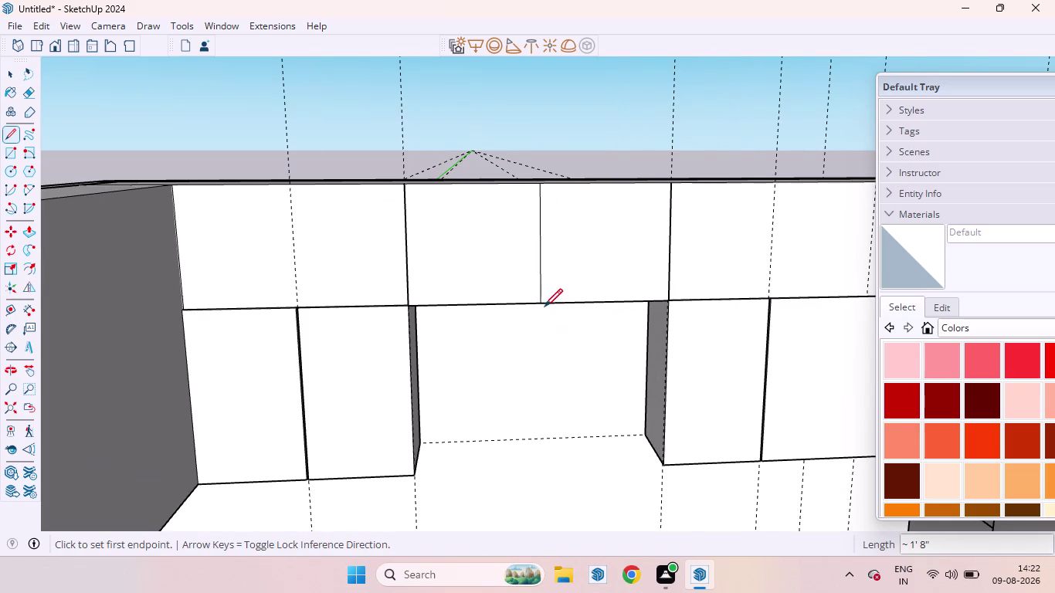
key(space)
scroll(down, 3)
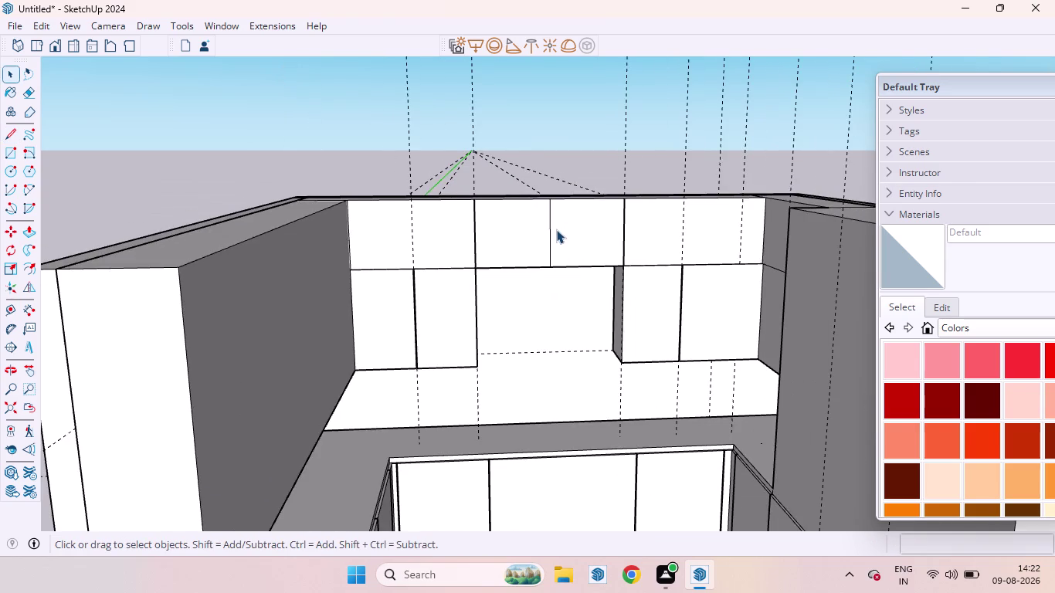
Copy the centre dividing line 3 mm and 6 mm over, then delete the original line.
scroll(up, 3)
scroll(up, 3)
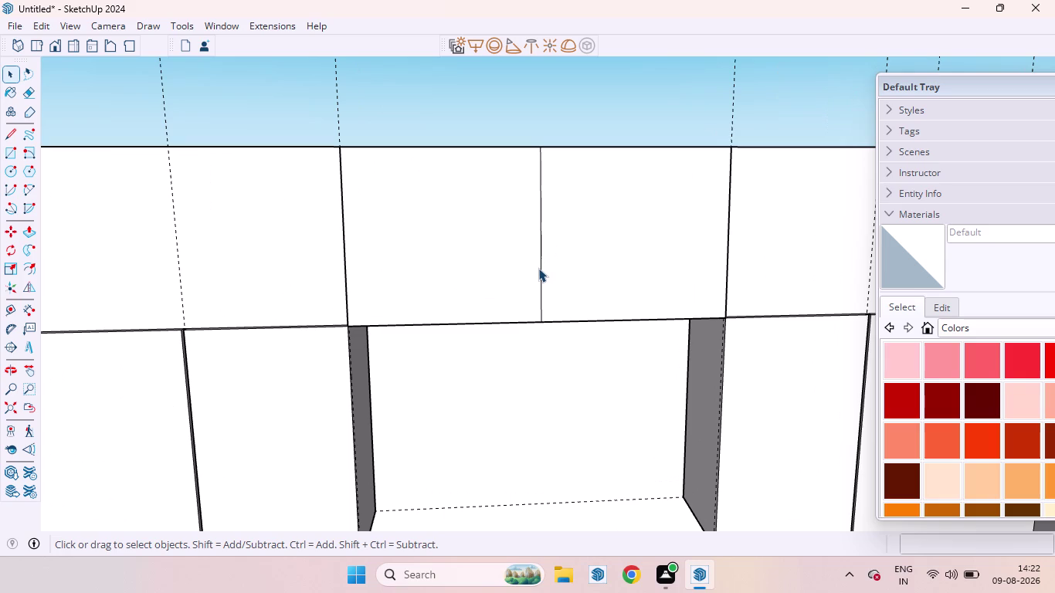
click(538, 268)
click(541, 274)
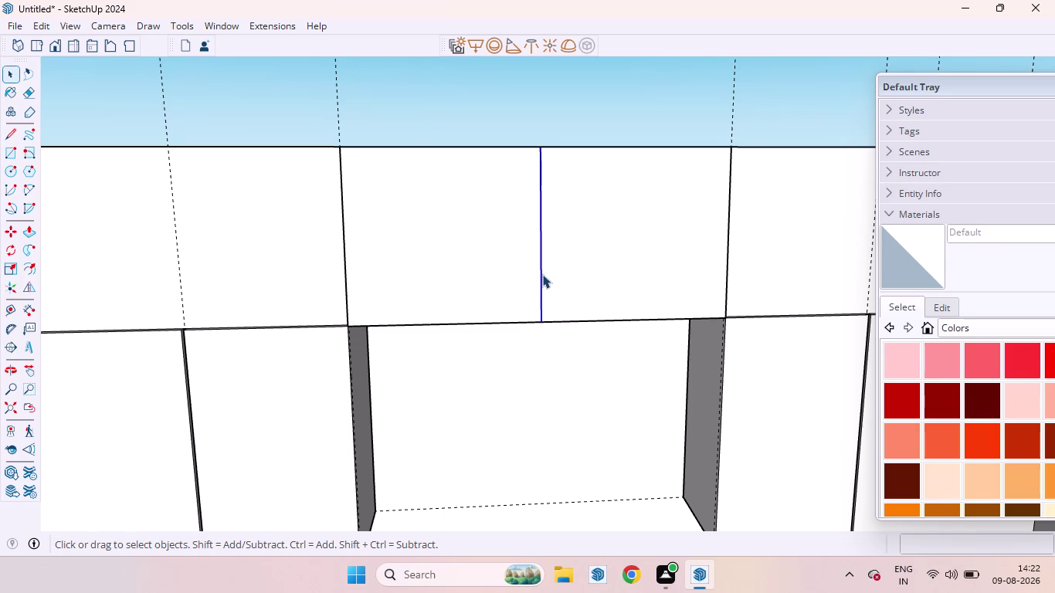
key(m)
click(543, 278)
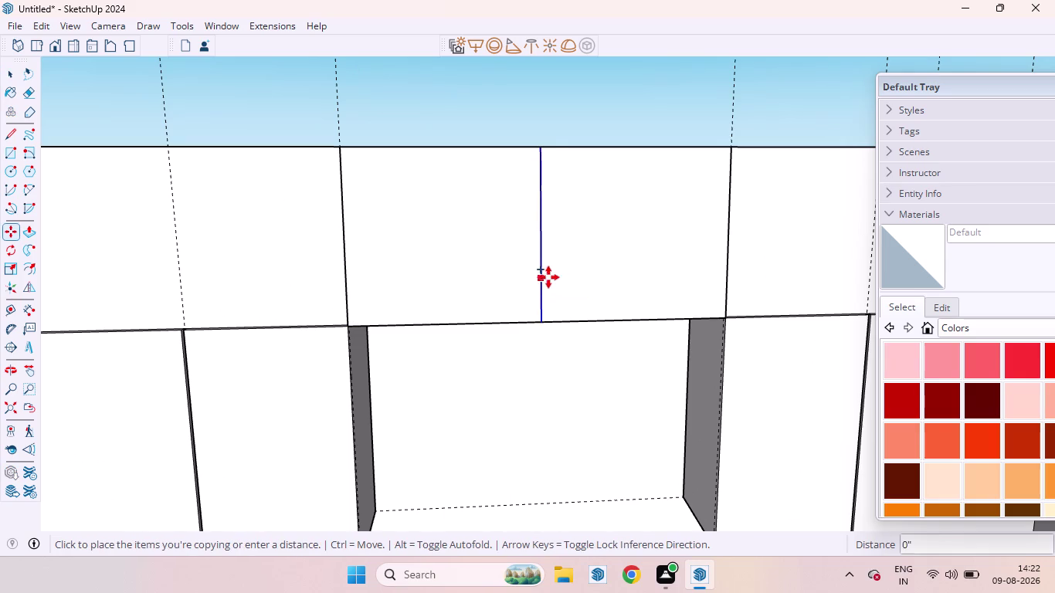
text(3MM)
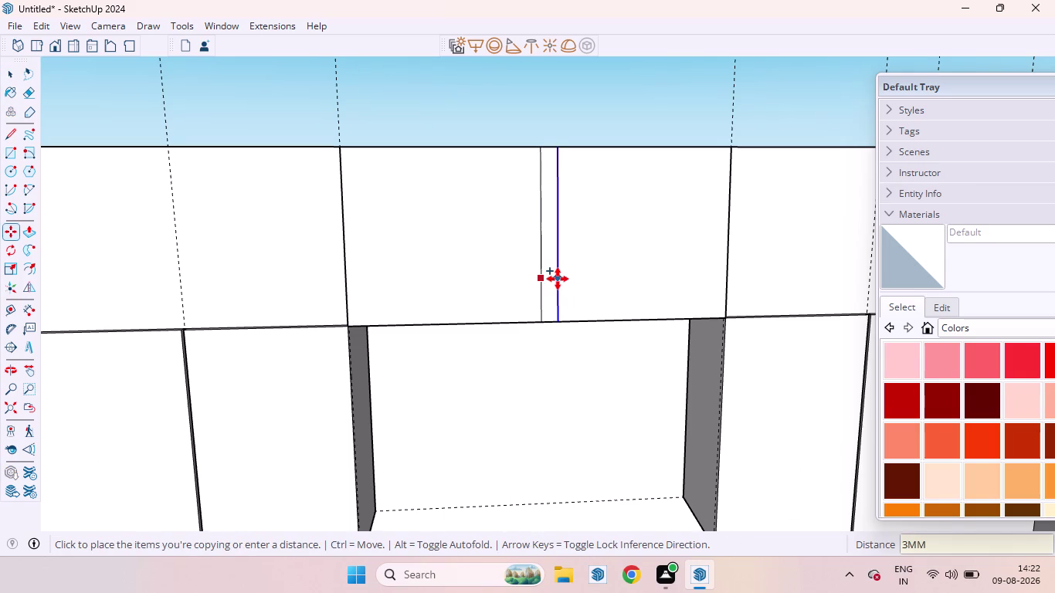
key(shift+Return)
scroll(up, 3)
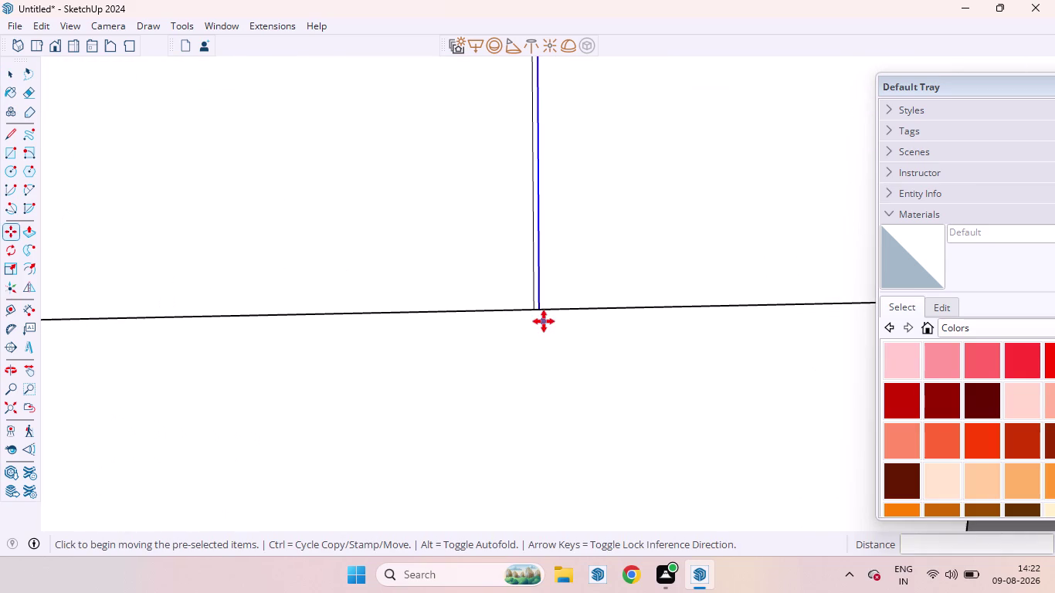
click(541, 310)
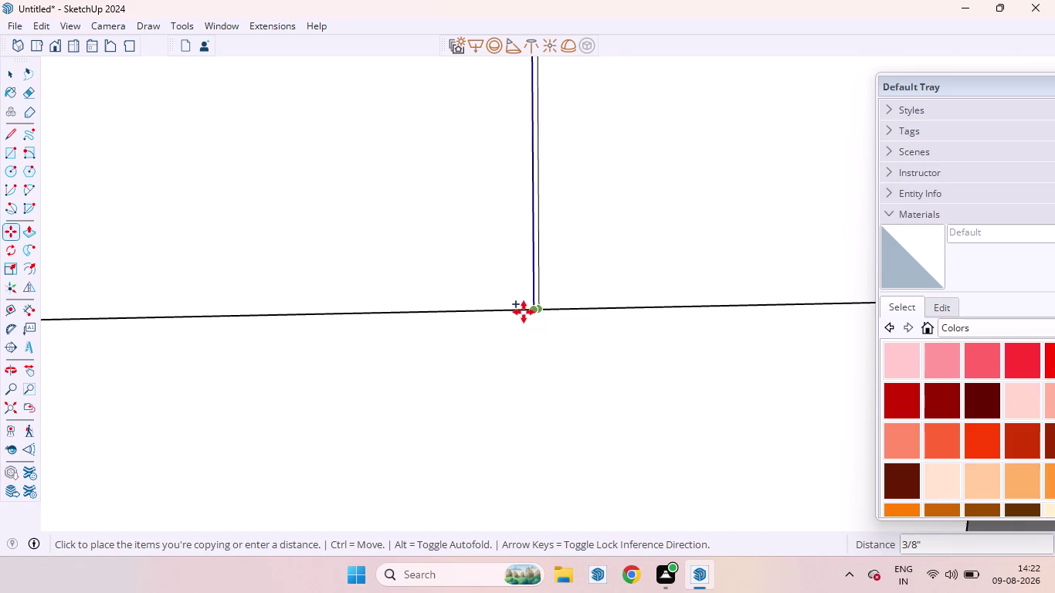
text(6MM)
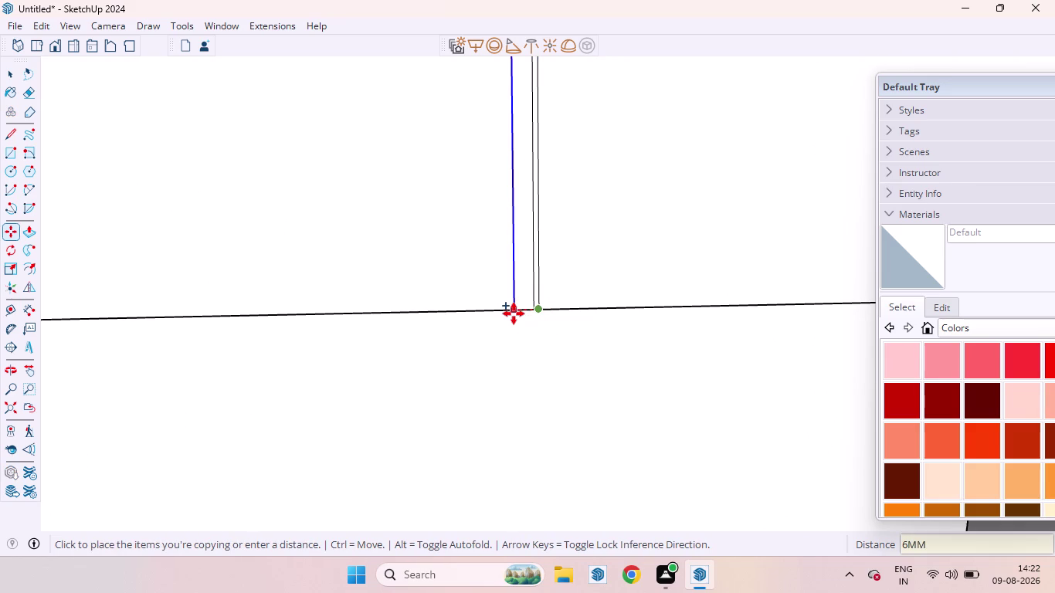
key(Return)
key(space)
scroll(up, 3)
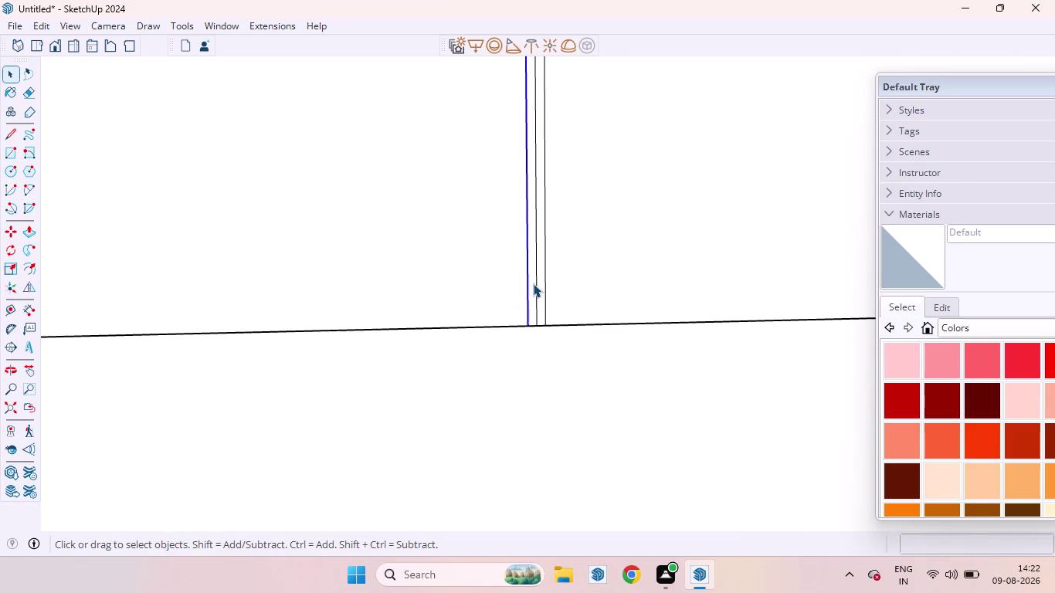
click(537, 289)
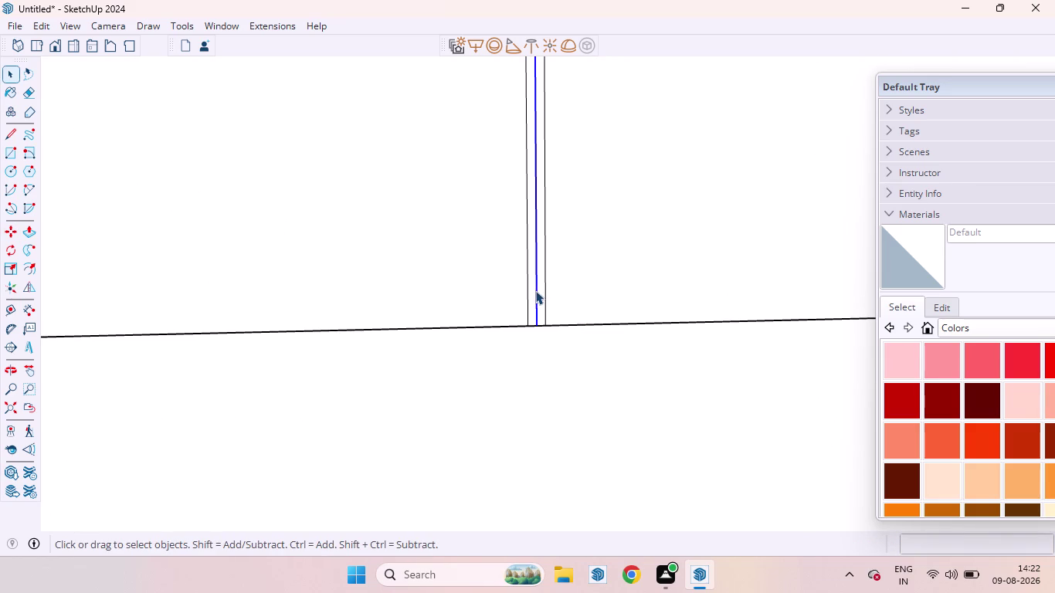
key(Delete)
Push/Pull the left door face out 18 mm.
click(474, 303)
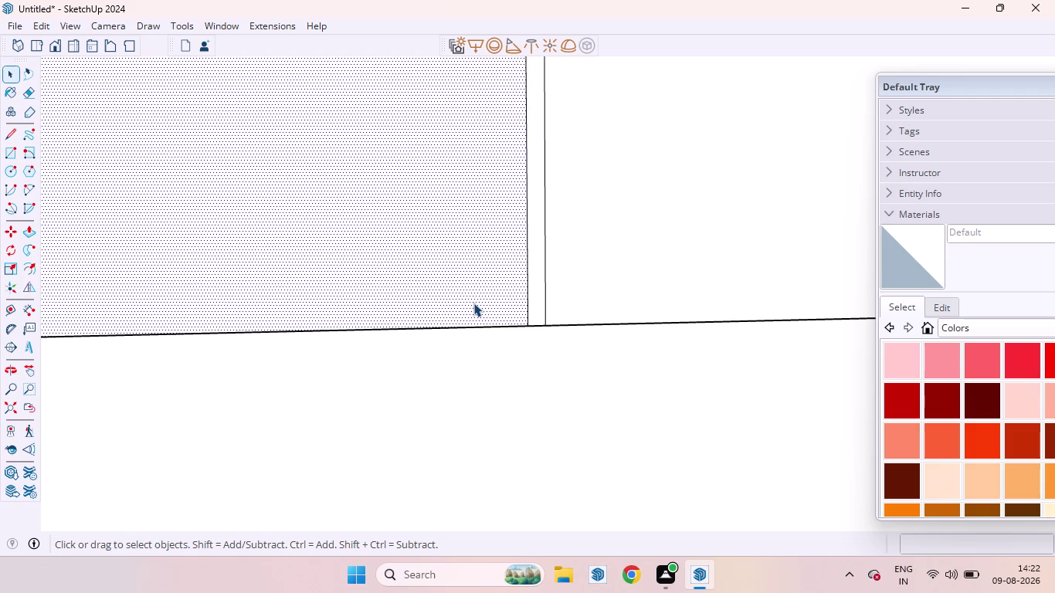
key(p)
drag(473, 303, 473, 307)
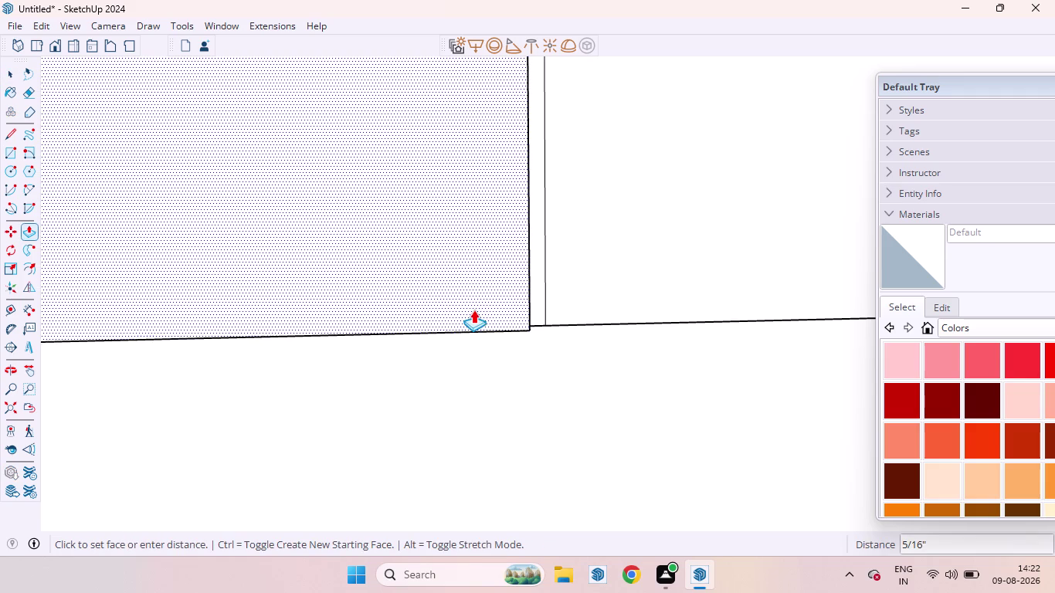
drag(474, 307, 474, 311)
text(18MM)
key(Return)
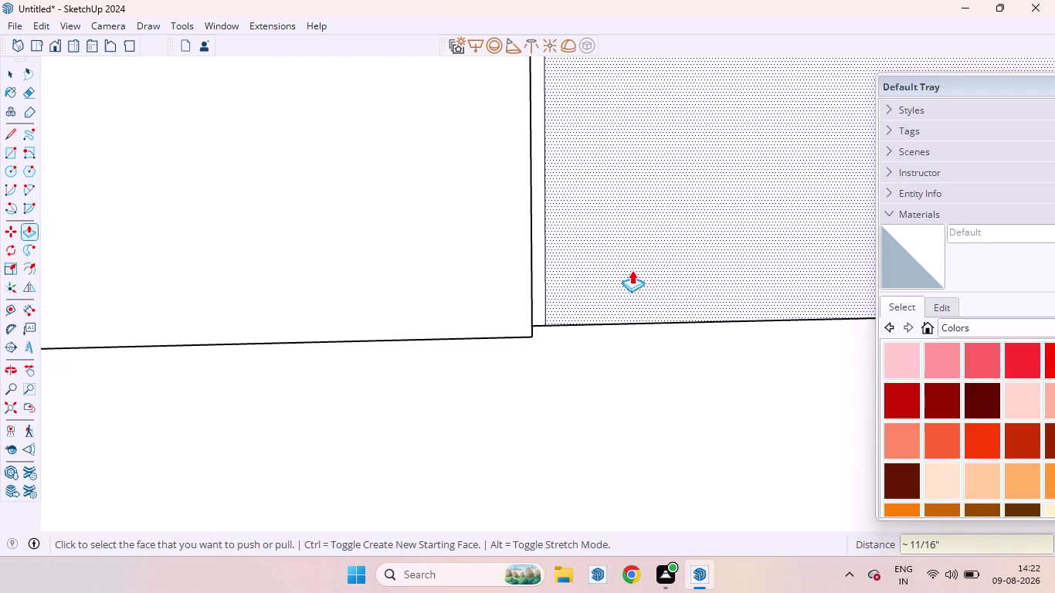
double_click(629, 269)
scroll(down, 3)
scroll(down, 3)
scroll(down, 3)
scroll(up, 3)
scroll(down, 3)
scroll(down, 3)
scroll(down, 3)
middle_drag(462, 242, 670, 345)
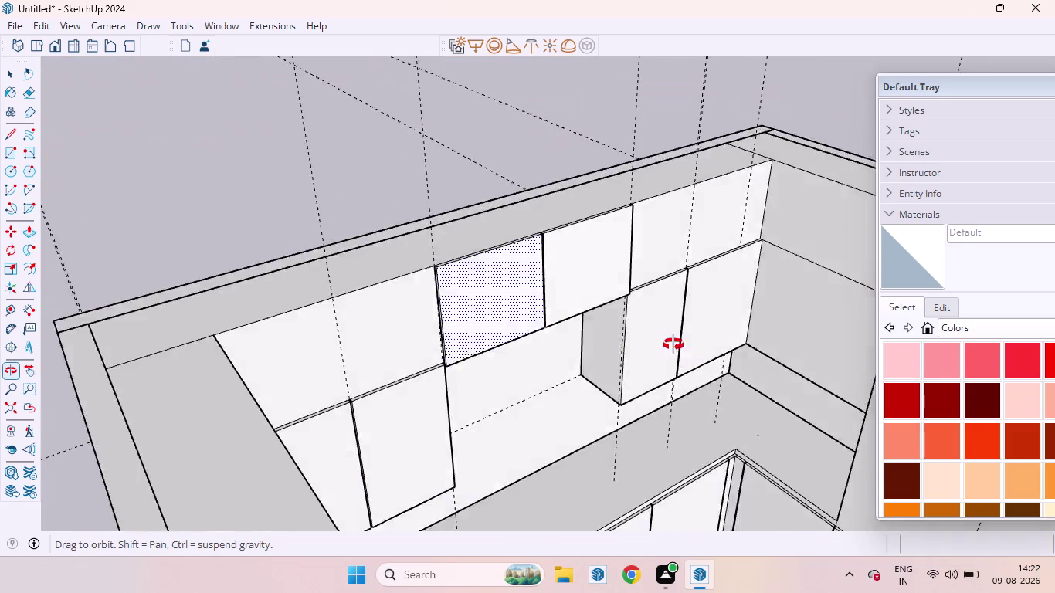
middle_drag(669, 344, 730, 384)
scroll(down, 3)
scroll(up, 3)
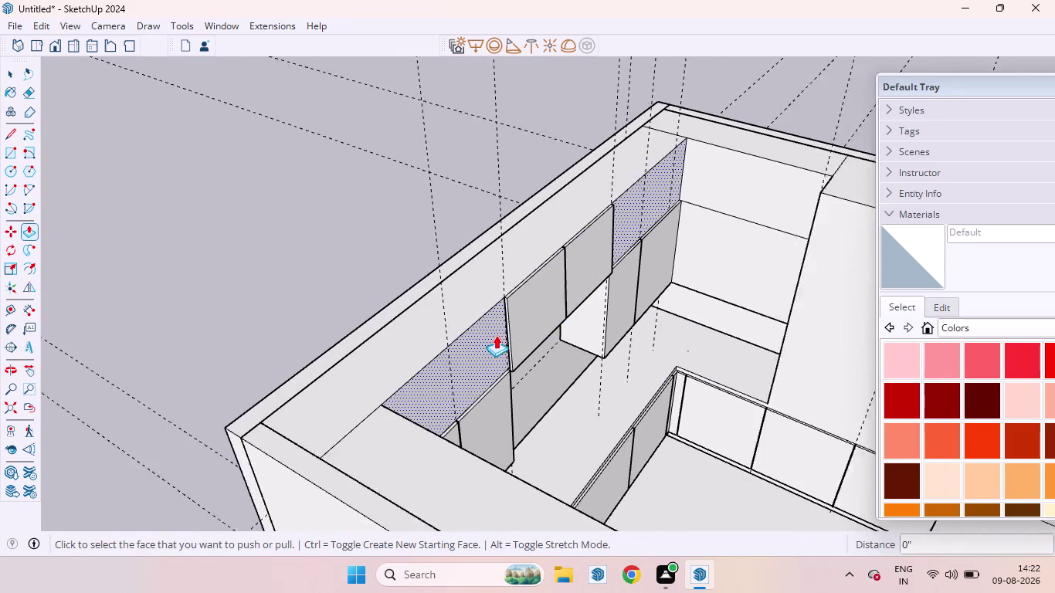
scroll(up, 3)
key(space)
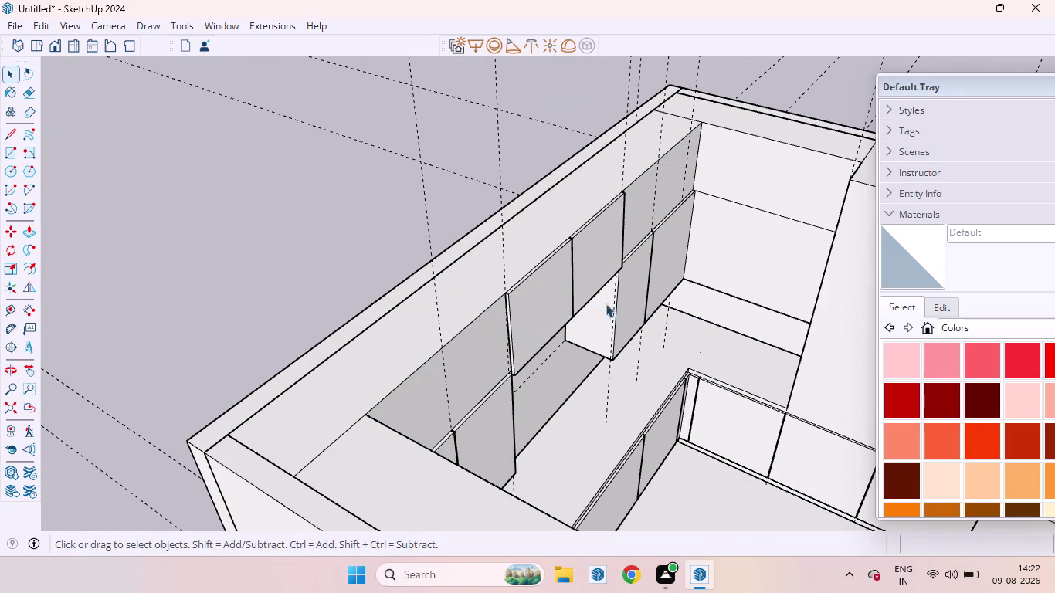
scroll(down, 3)
middle_drag(635, 319, 386, 262)
scroll(up, 3)
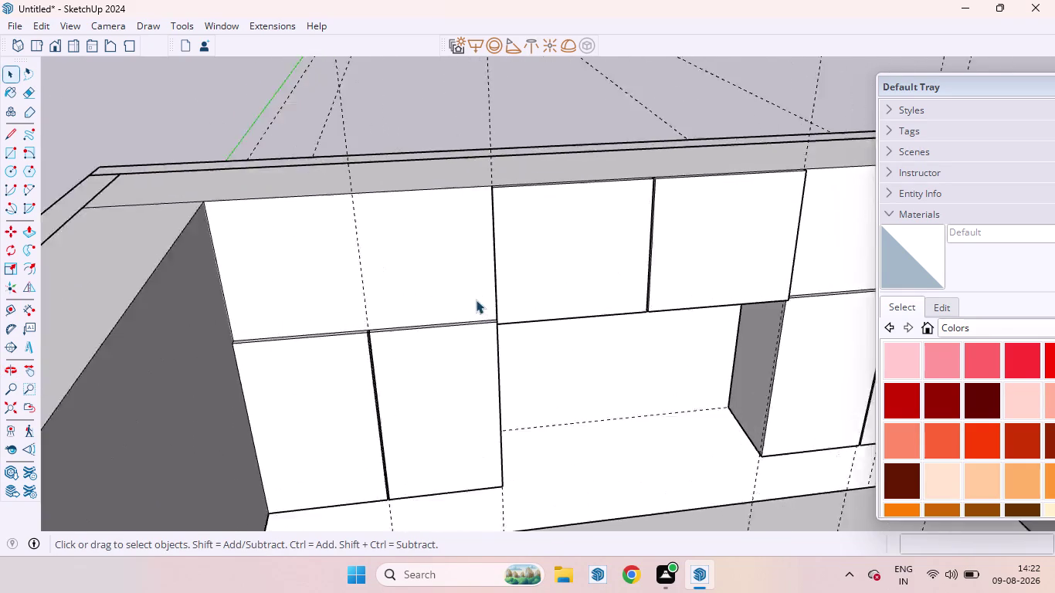
scroll(up, 3)
middle_drag(499, 314, 551, 298)
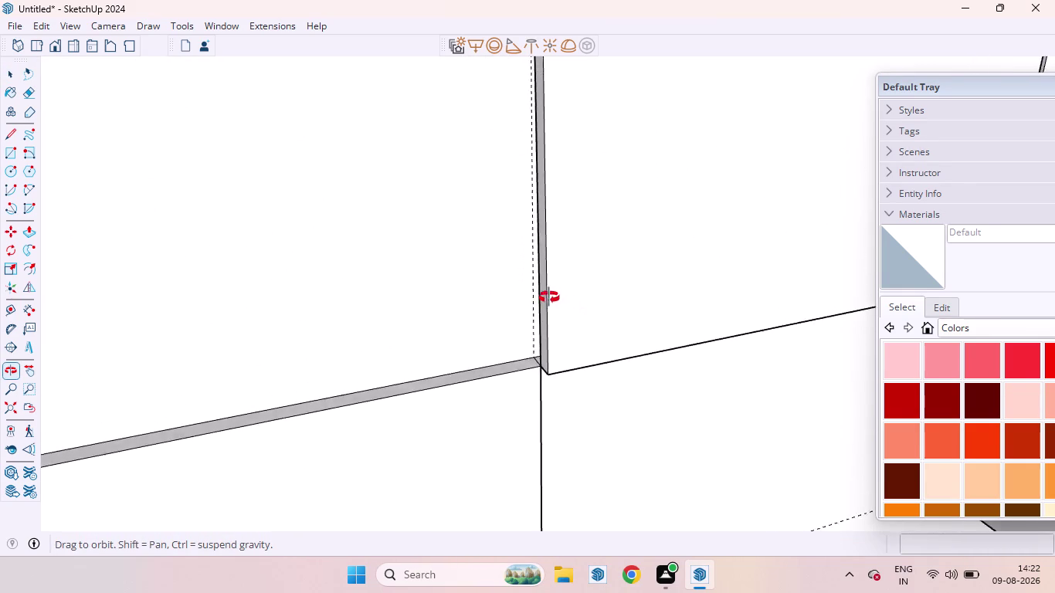
middle_drag(550, 298, 863, 341)
key(ctrl+z)
key(ctrl+z)
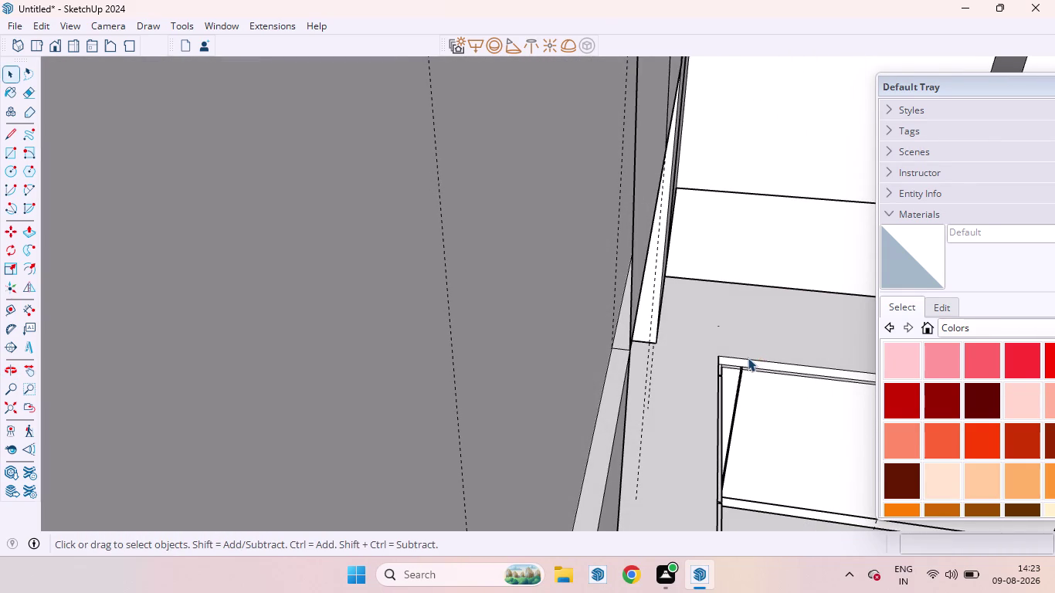
key(ctrl+z)
key(ctrl+z)
key(ctrl+z)
scroll(down, 3)
scroll(down, 3)
middle_drag(674, 366, 534, 374)
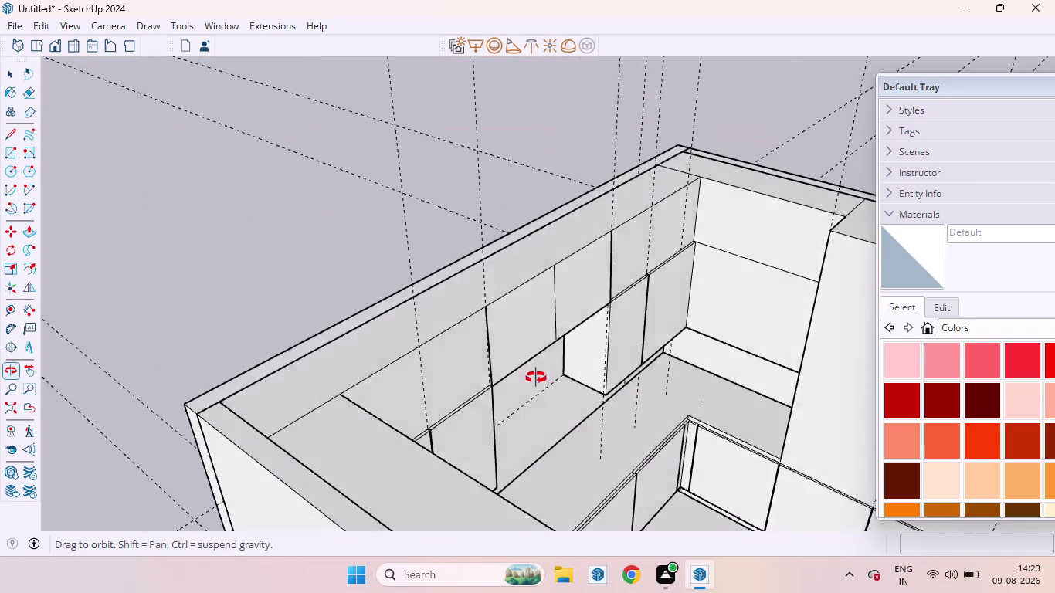
middle_drag(534, 374, 550, 408)
scroll(up, 3)
middle_drag(568, 350, 687, 329)
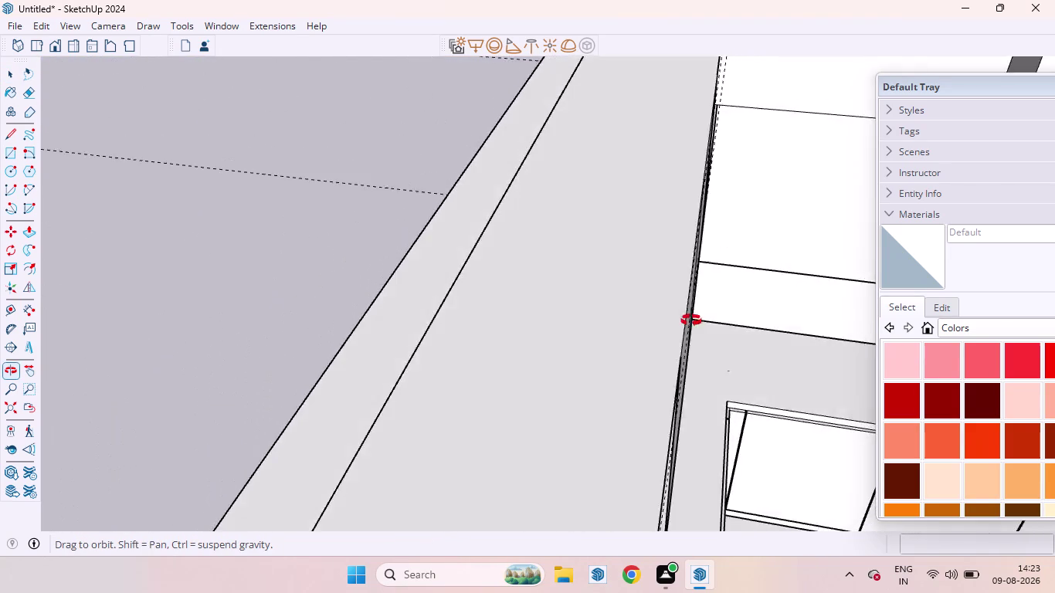
middle_drag(687, 329, 681, 251)
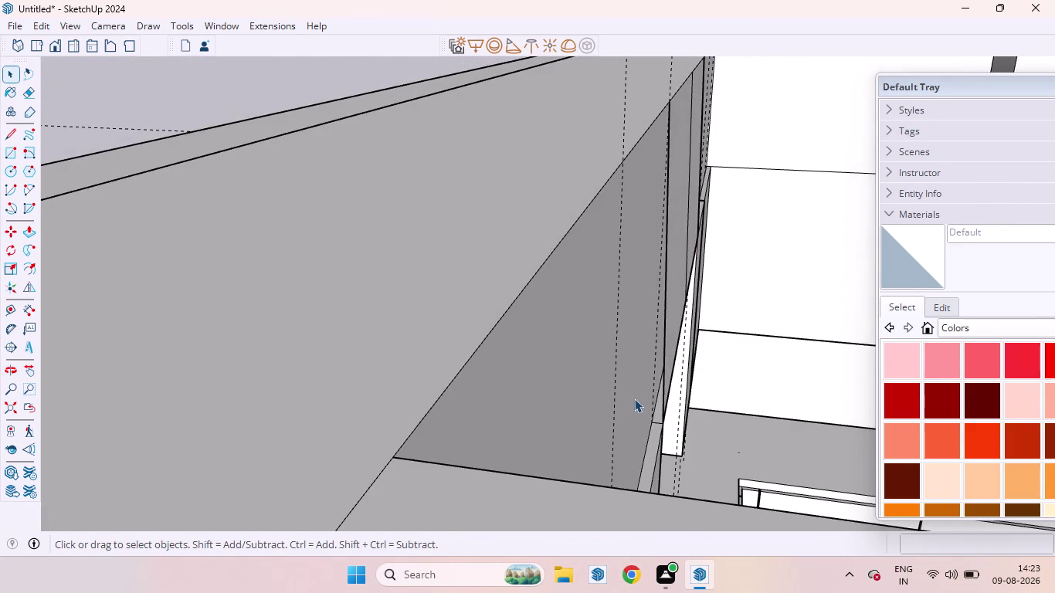
scroll(up, 3)
click(675, 397)
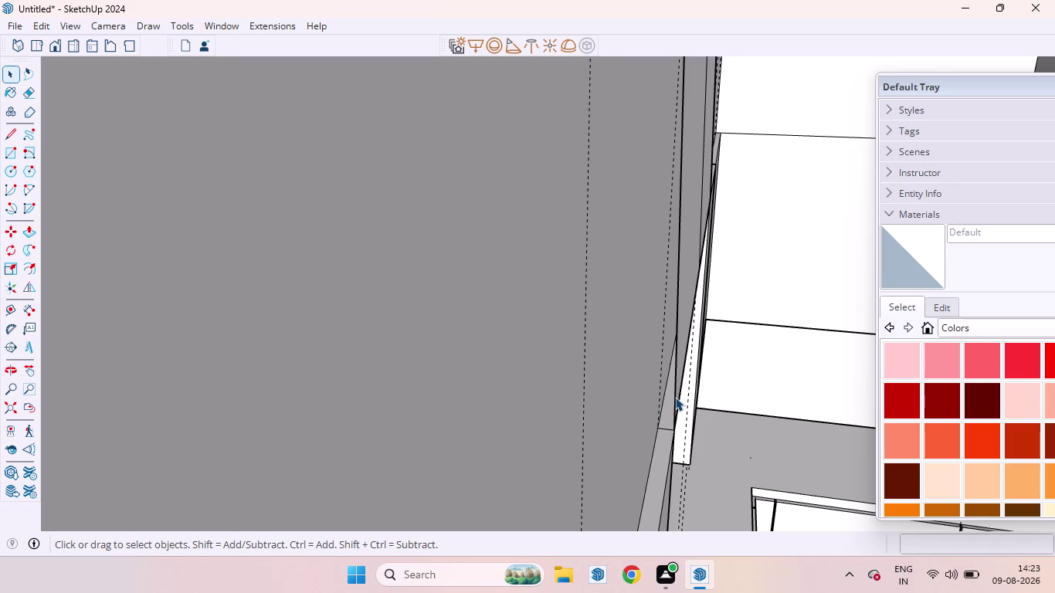
key(Delete)
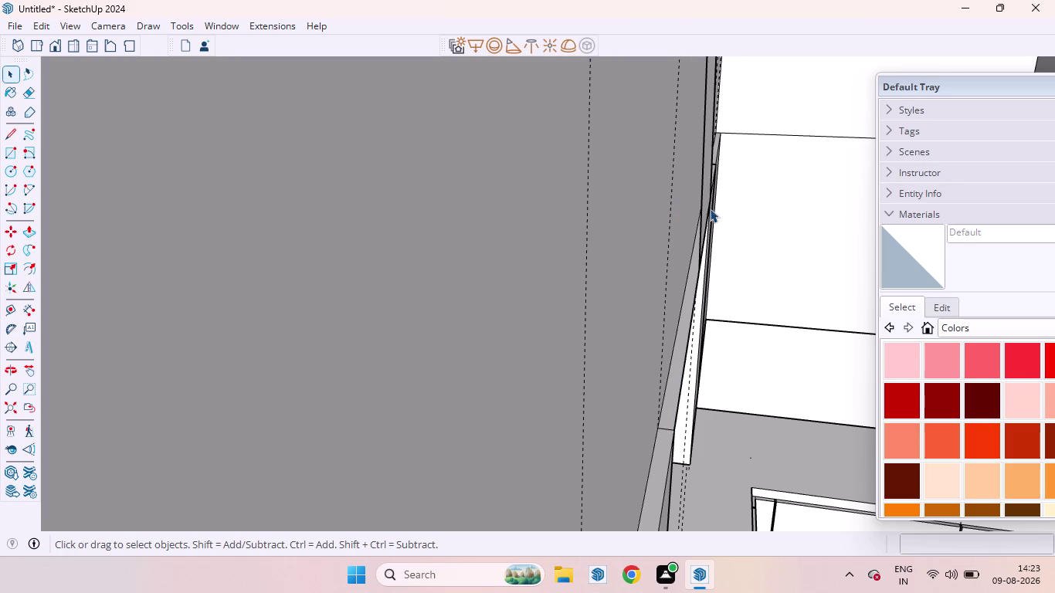
scroll(up, 3)
click(702, 237)
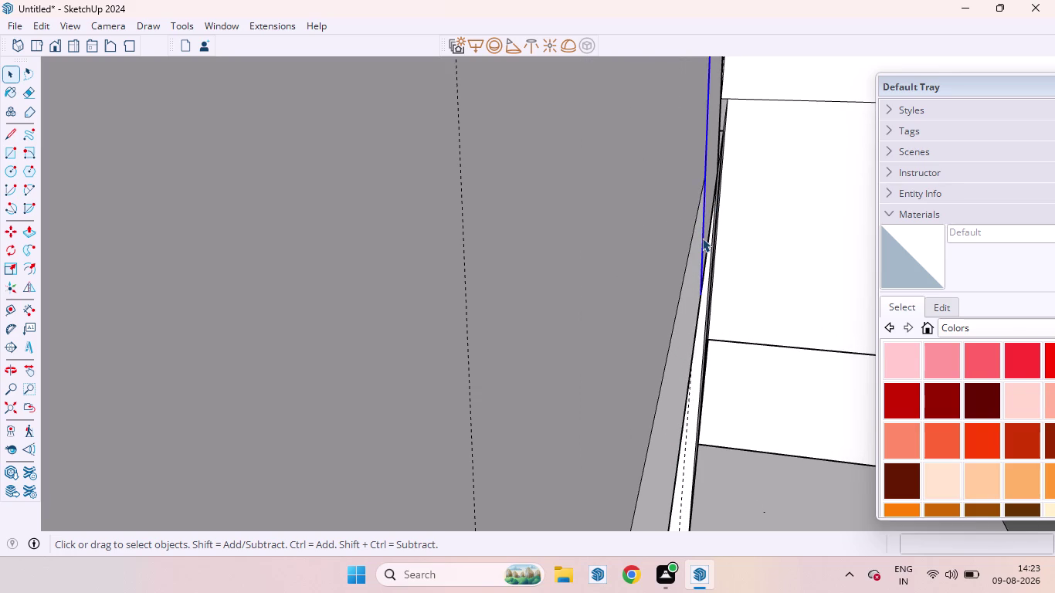
key(Delete)
scroll(down, 3)
scroll(up, 3)
scroll(down, 3)
scroll(up, 3)
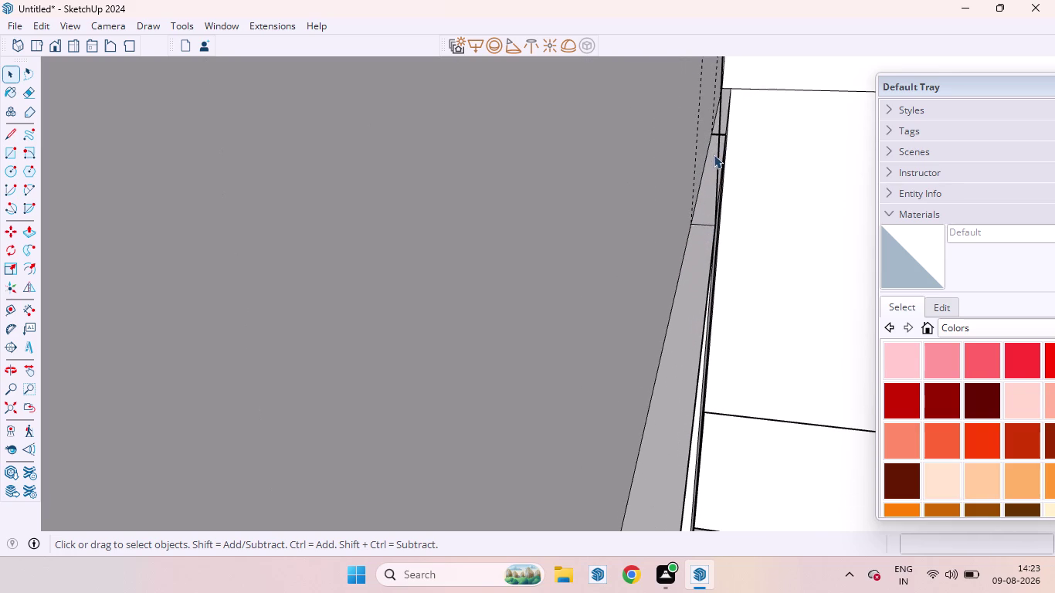
click(718, 147)
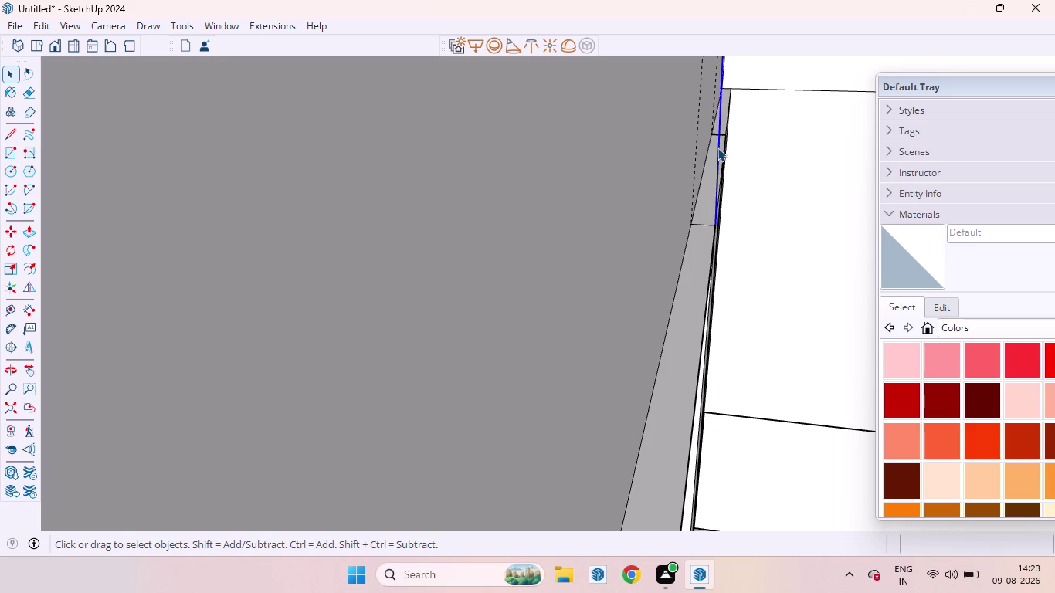
key(Delete)
scroll(down, 3)
scroll(down, 3)
scroll(down, 3)
scroll(down, 3)
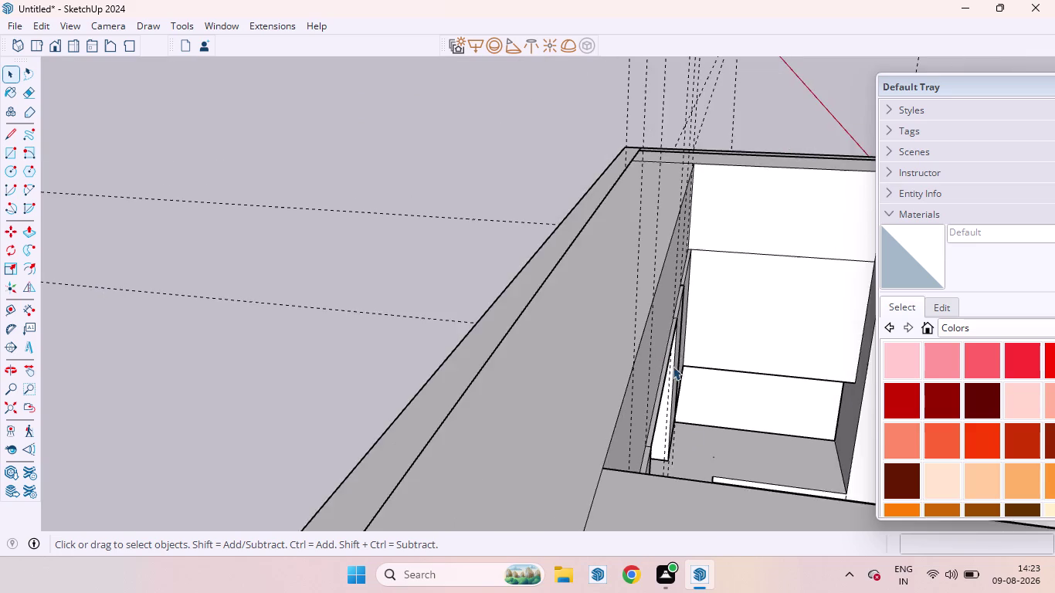
middle_drag(680, 364, 555, 359)
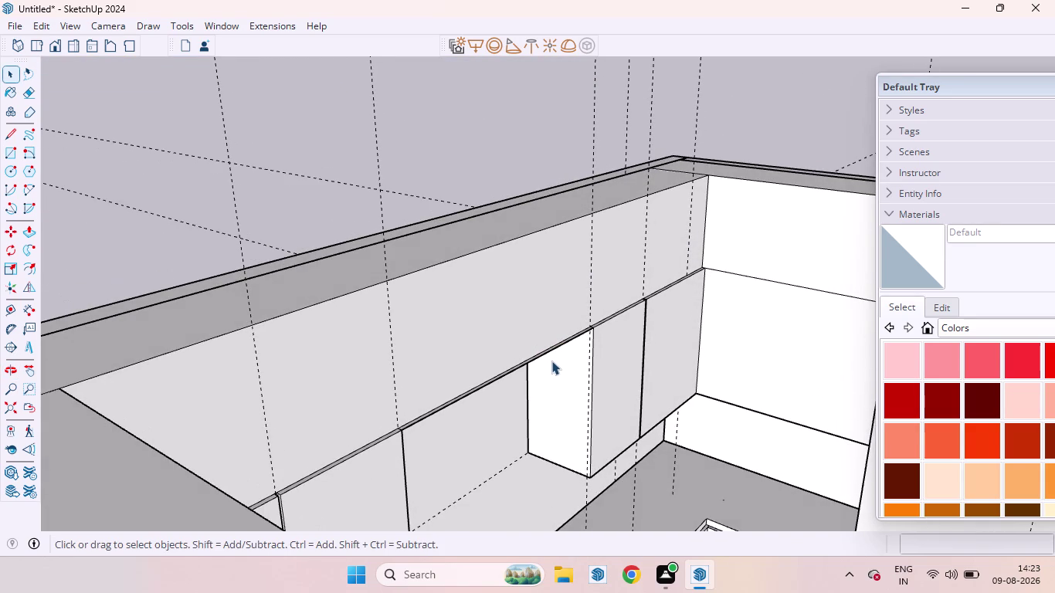
Draw a rectangle from the panel's lower corner up to the upper panel's top edge.
key(r)
scroll(up, 3)
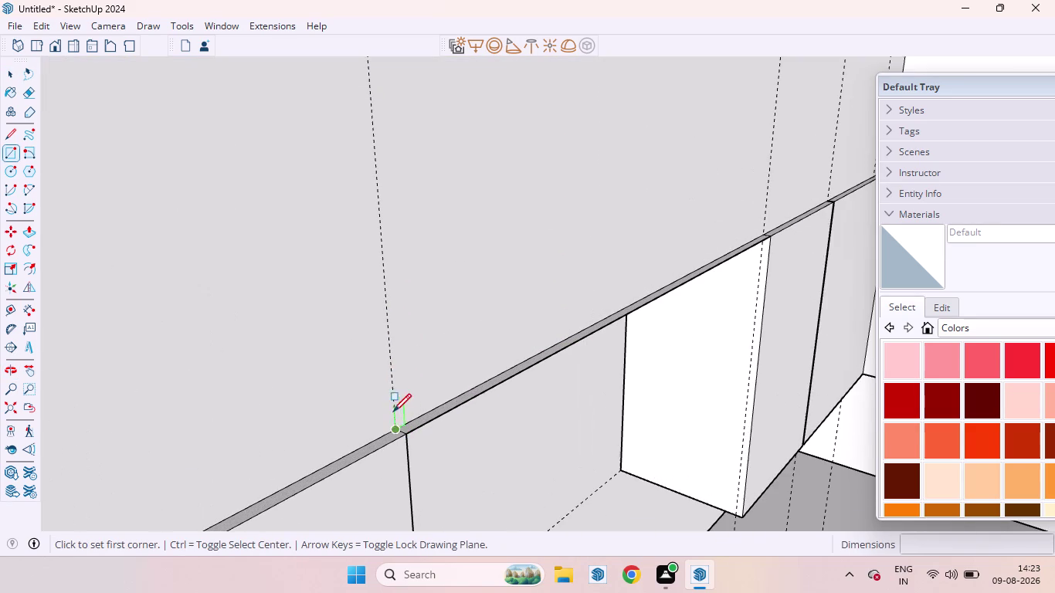
click(397, 427)
scroll(down, 3)
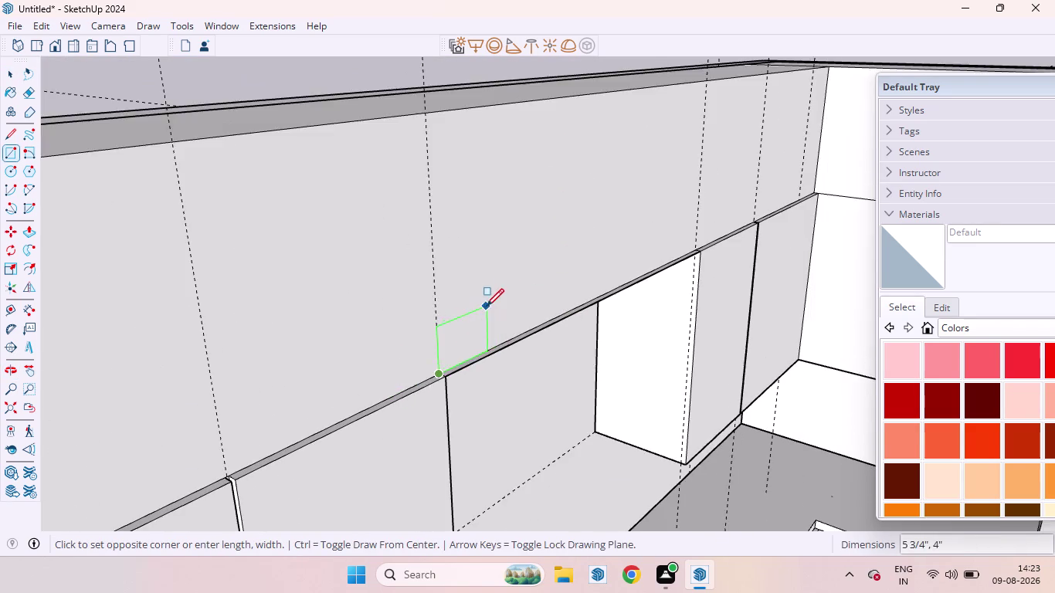
scroll(down, 3)
click(637, 149)
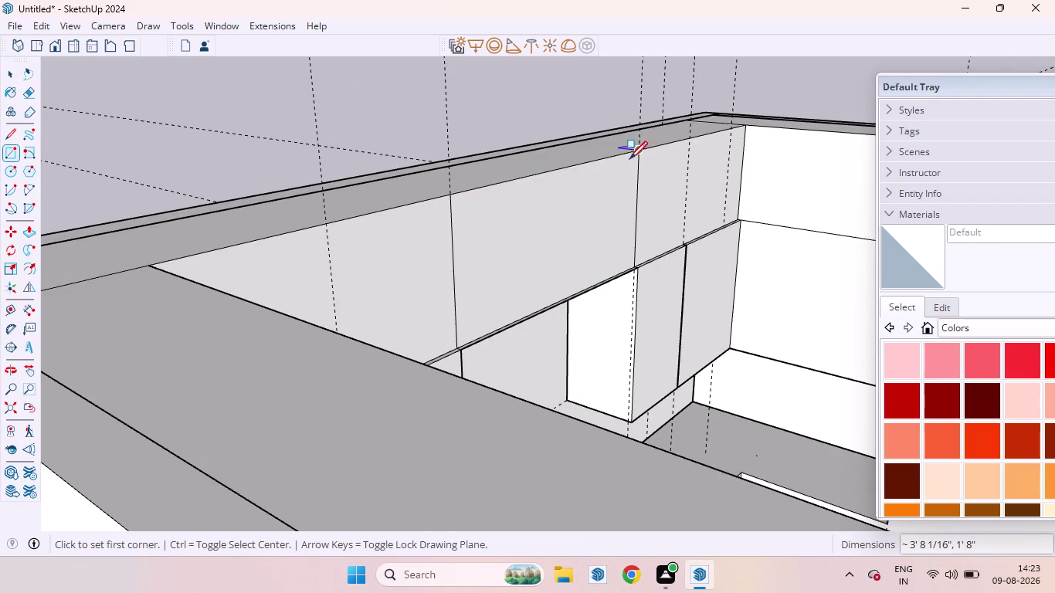
Try pulling the upper panel face, cancel, and dismiss the top edge's context menu.
key(space)
click(502, 257)
key(p)
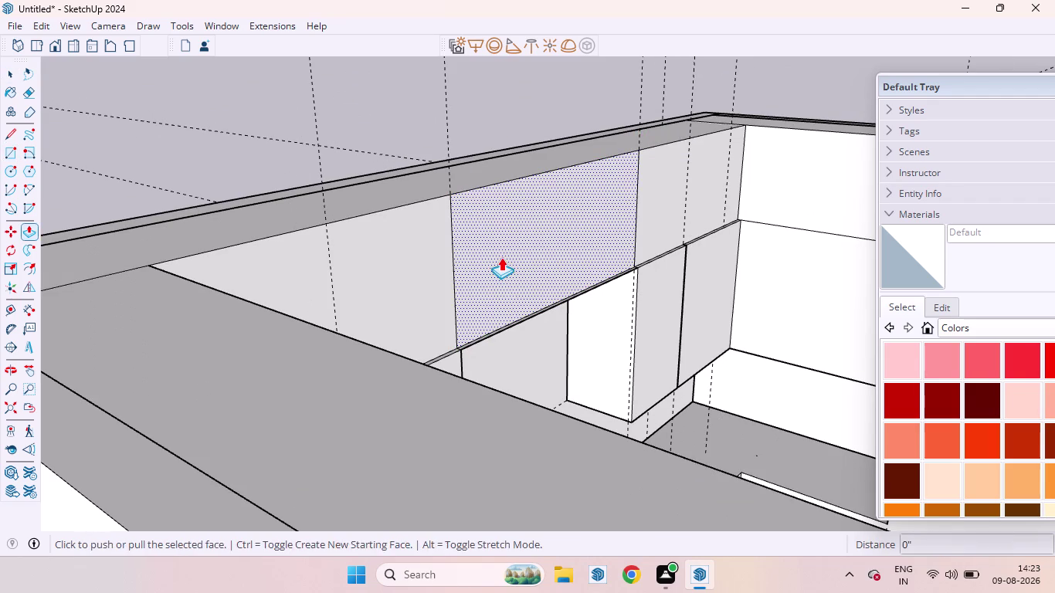
drag(501, 258, 511, 265)
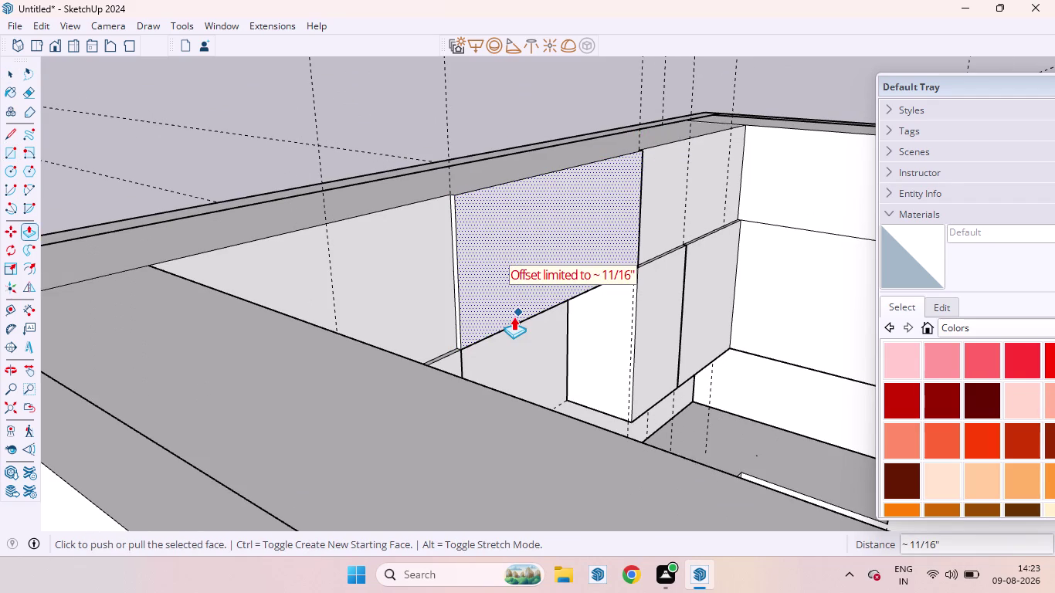
key(space)
click(516, 116)
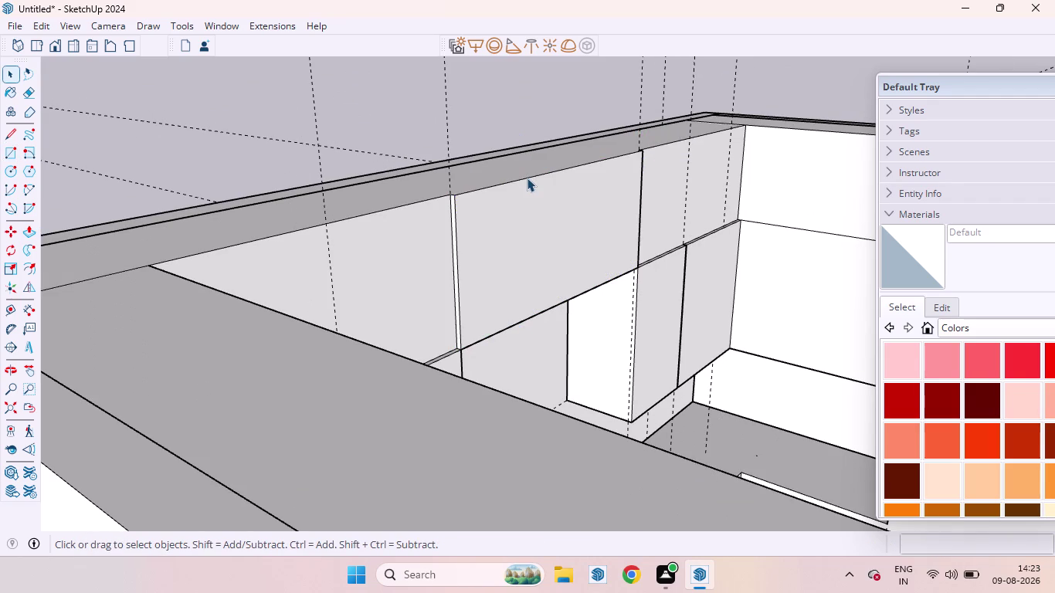
click(527, 177)
right_click(527, 179)
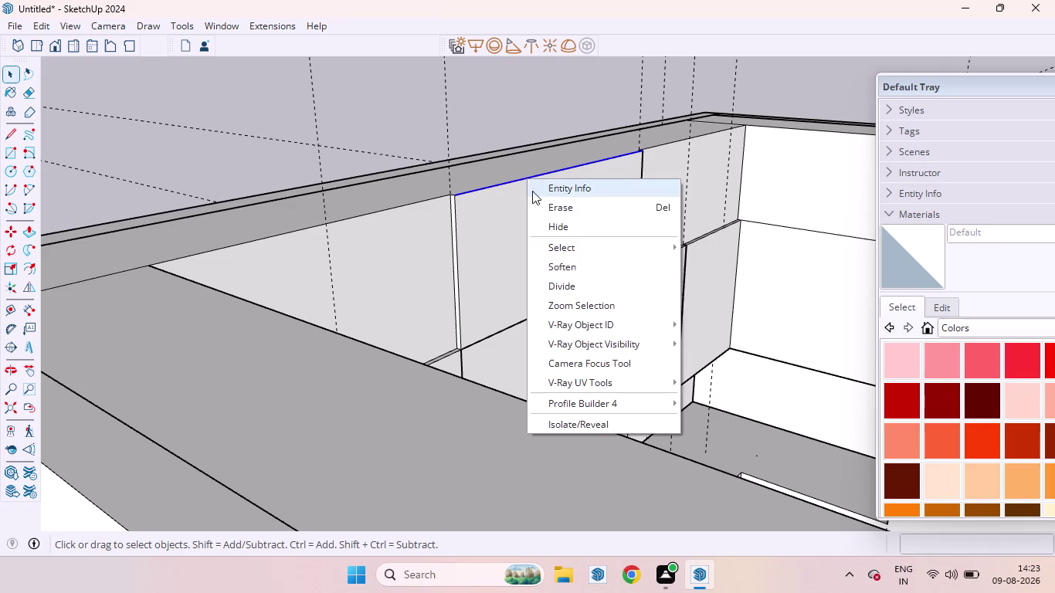
click(508, 76)
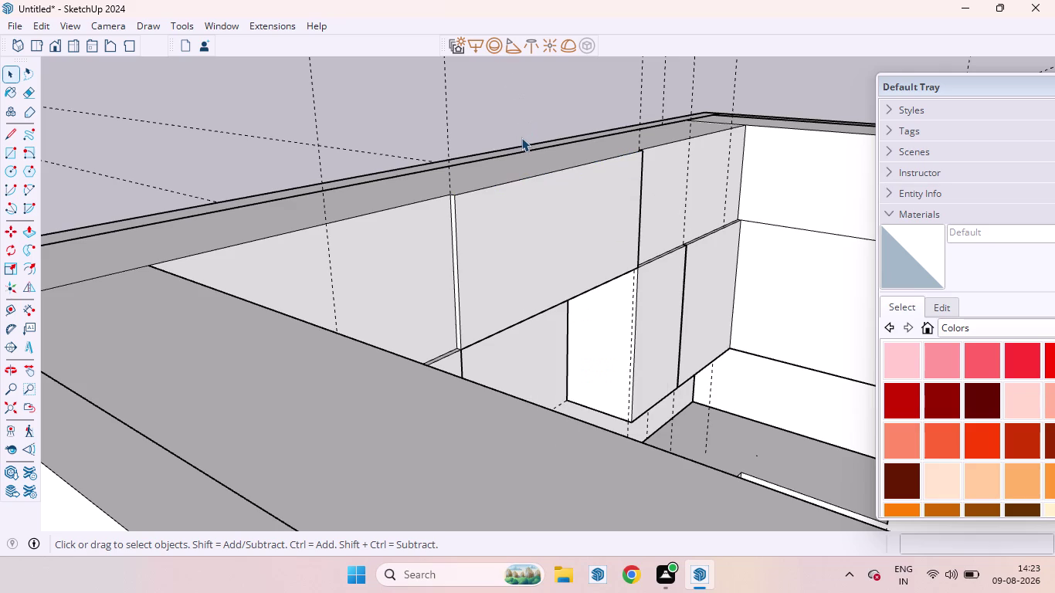
Draw a vertical line across the panel from its top edge to its bottom edge.
key(l)
click(564, 167)
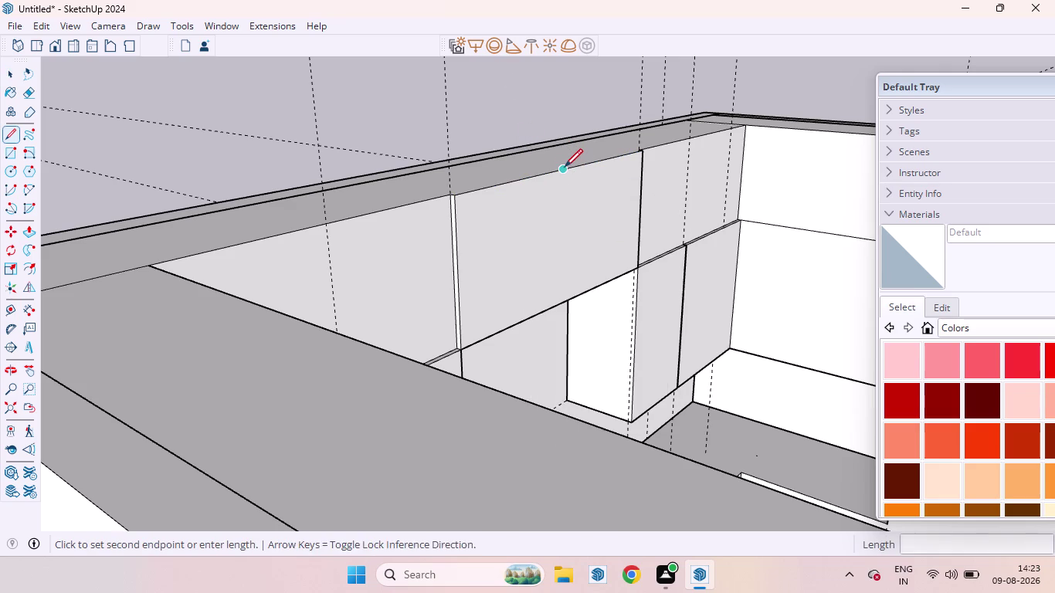
scroll(up, 3)
scroll(up, 3)
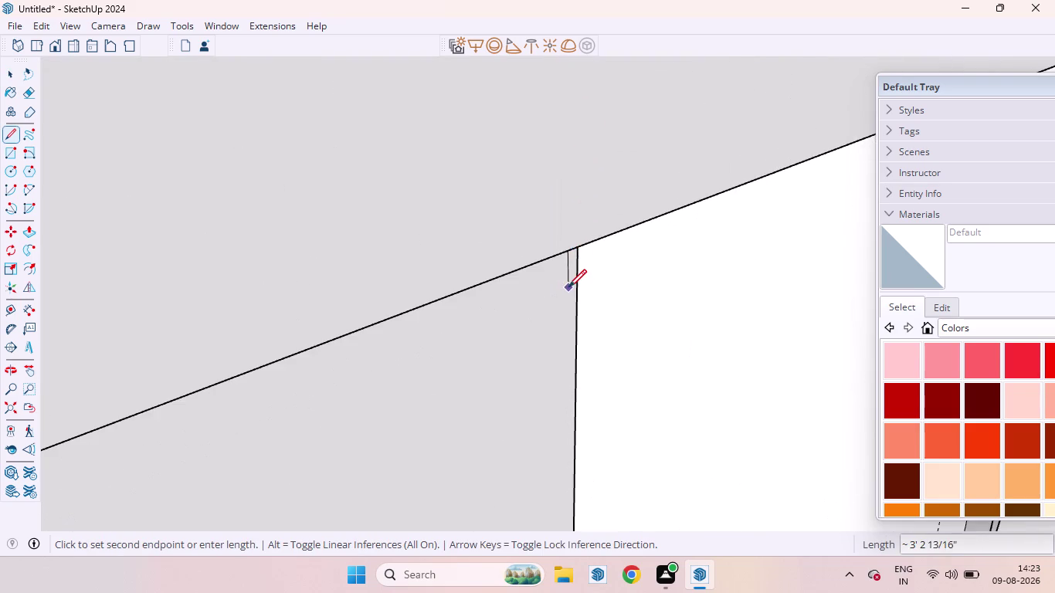
scroll(down, 3)
scroll(down, 3)
scroll(down, 3)
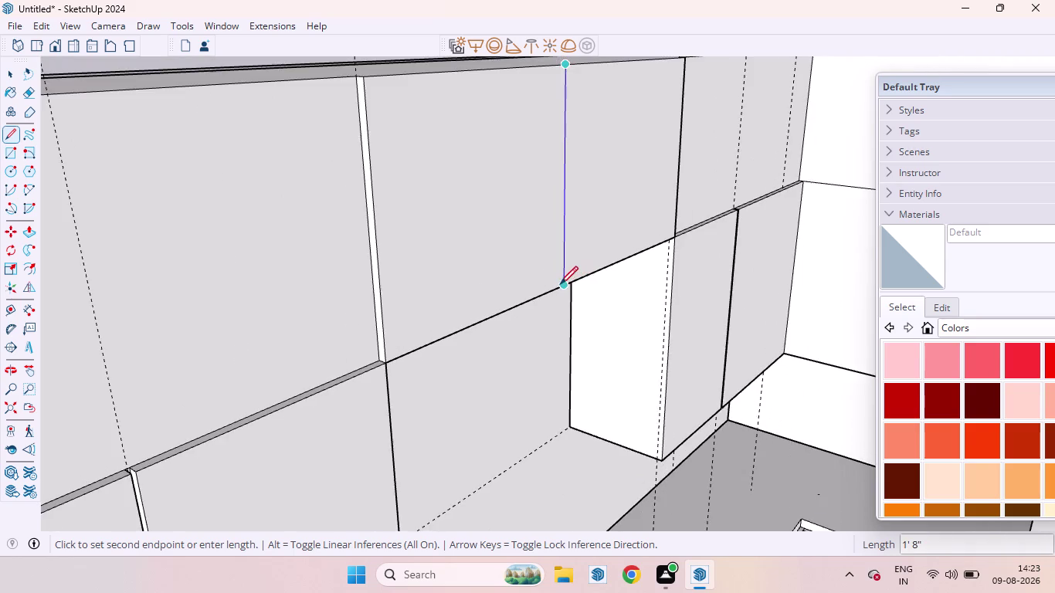
scroll(up, 3)
click(559, 295)
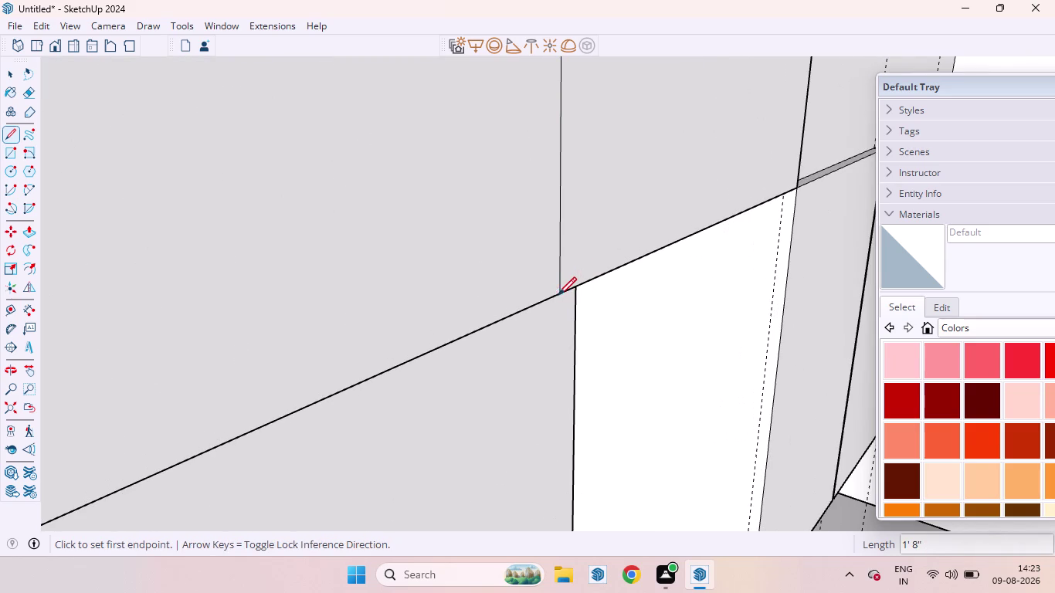
key(space)
Move the new dividing line 3 mm sideways.
scroll(down, 3)
scroll(up, 3)
scroll(down, 3)
scroll(down, 3)
middle_drag(583, 284, 391, 247)
scroll(up, 3)
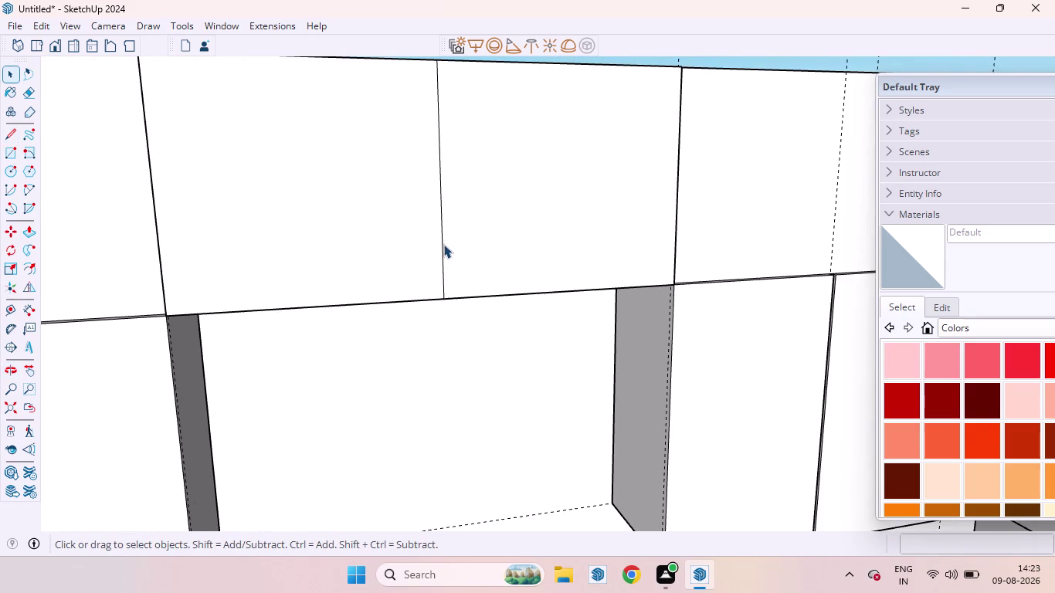
click(443, 244)
key(m)
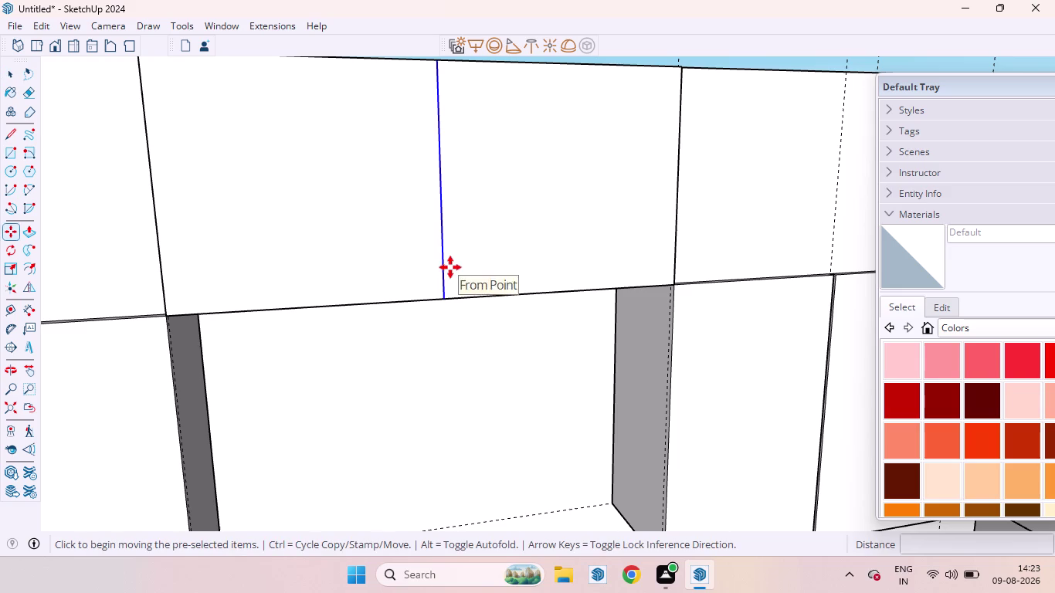
click(449, 269)
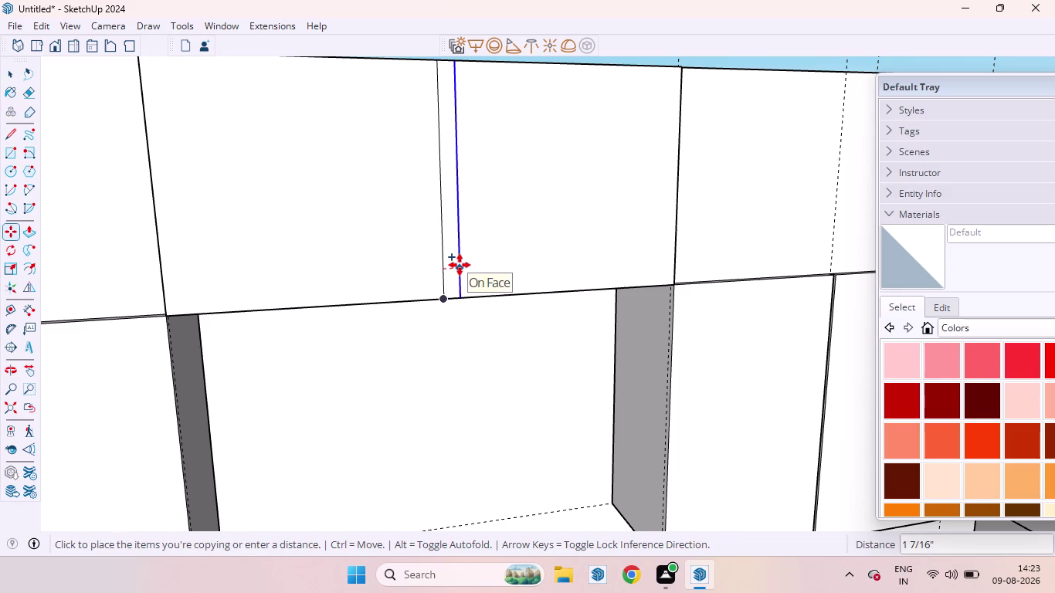
text(3MM)
key(Return)
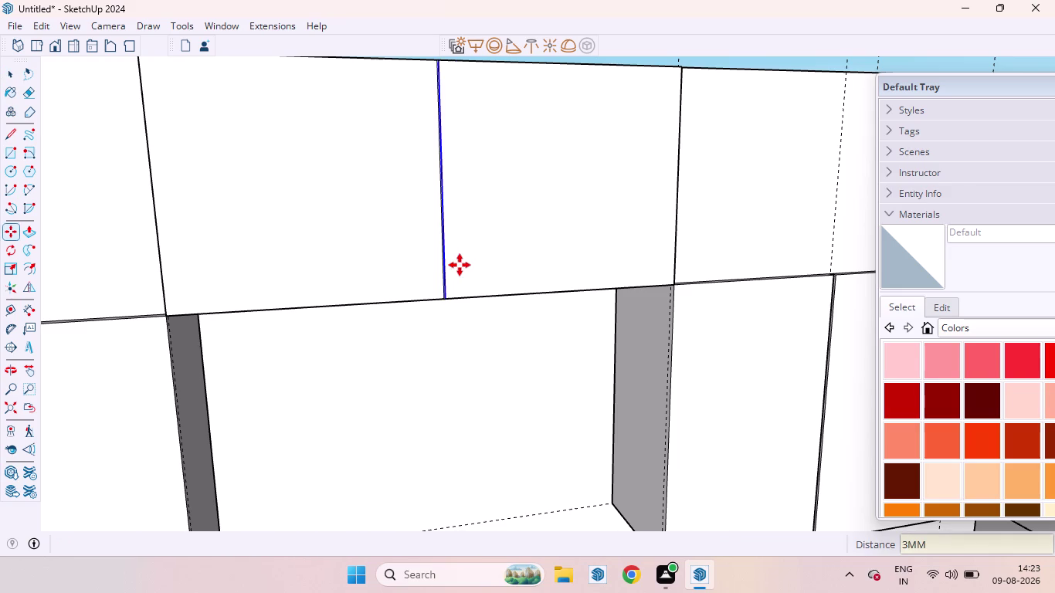
Copy the dividing line 6 mm over to form the door gap.
scroll(up, 3)
scroll(up, 3)
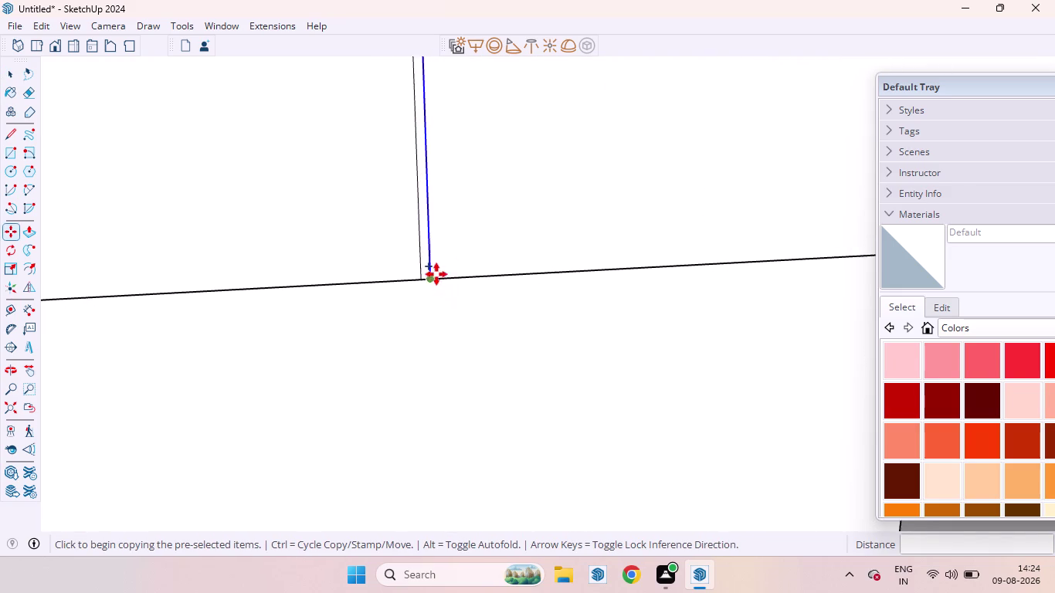
scroll(up, 3)
click(434, 270)
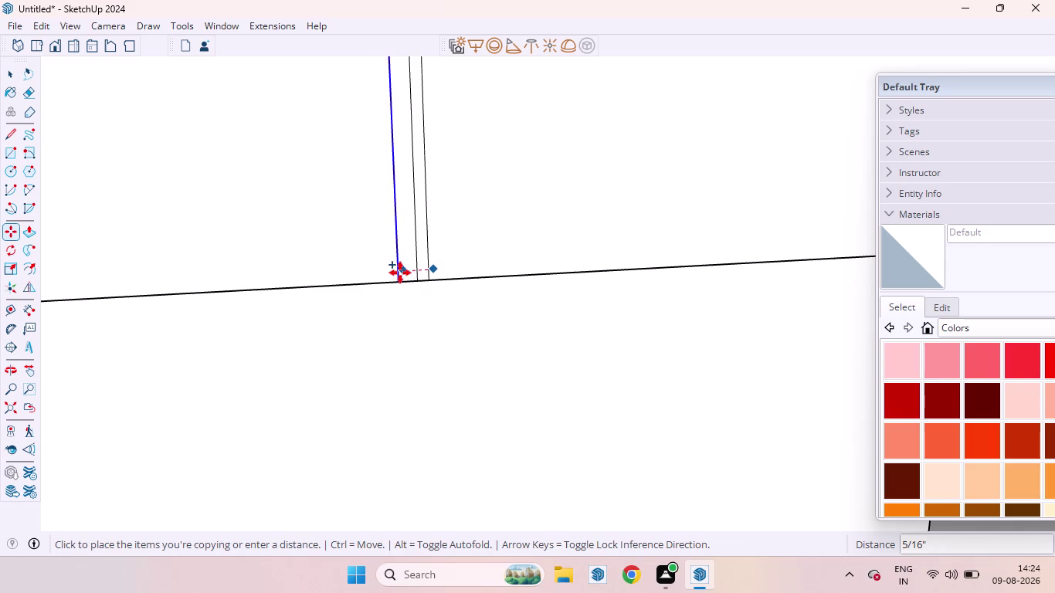
text(6M)
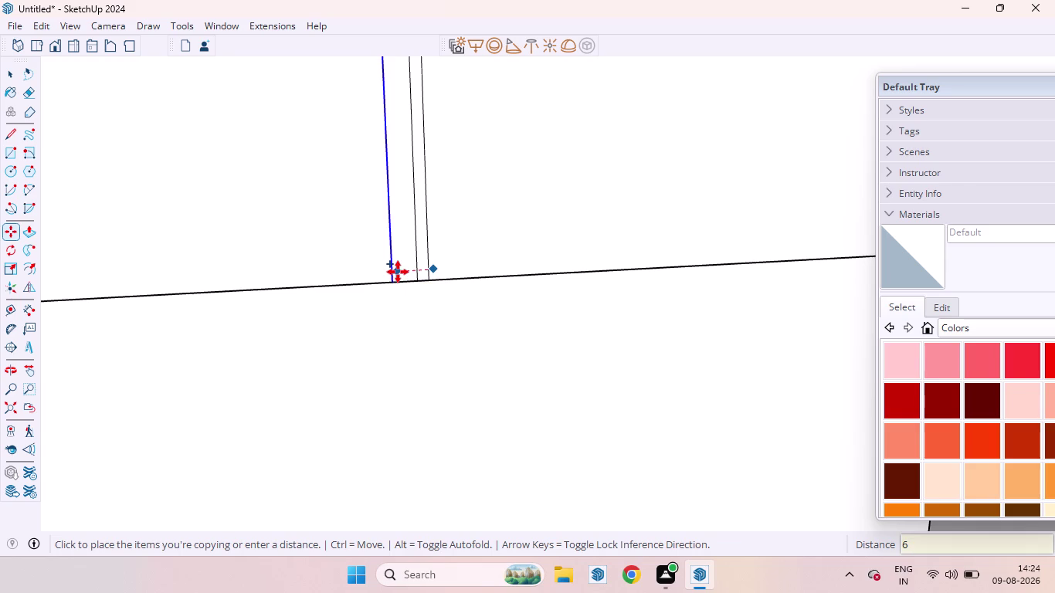
text(M)
key(Return)
scroll(down, 3)
scroll(down, 3)
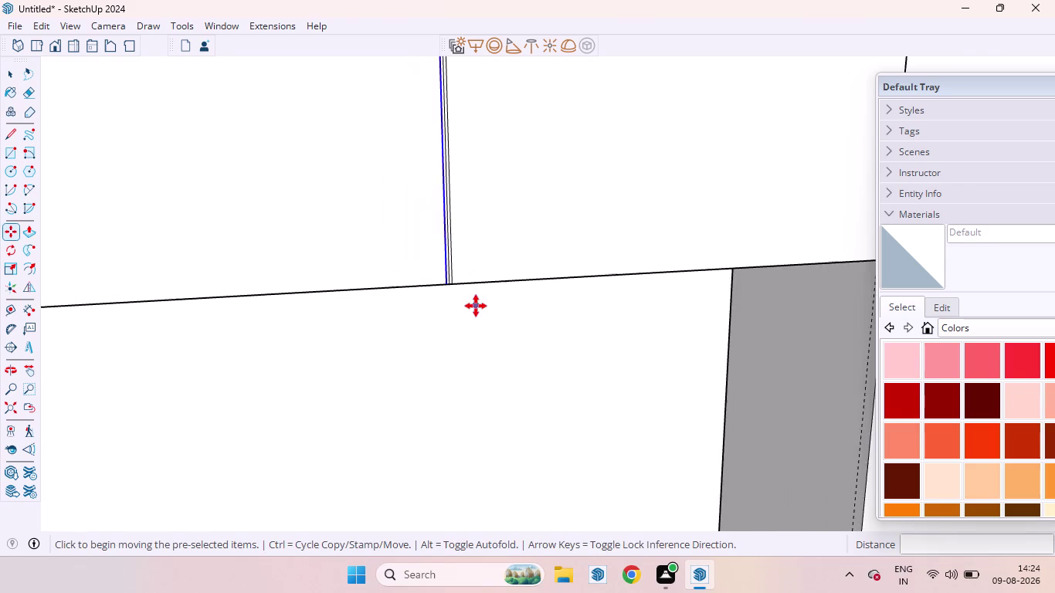
scroll(down, 3)
scroll(down, 3)
middle_drag(403, 283, 617, 337)
drag(524, 334, 511, 314)
key(space)
scroll(up, 3)
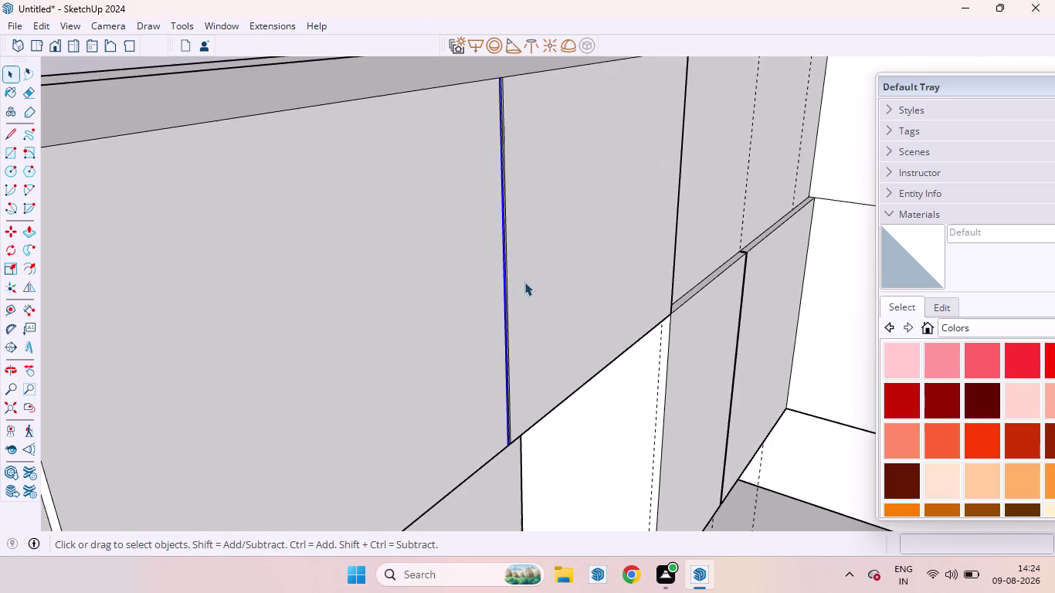
Delete a gap line and pull the narrow door strip face out 18 mm.
middle_drag(427, 279, 337, 217)
scroll(up, 3)
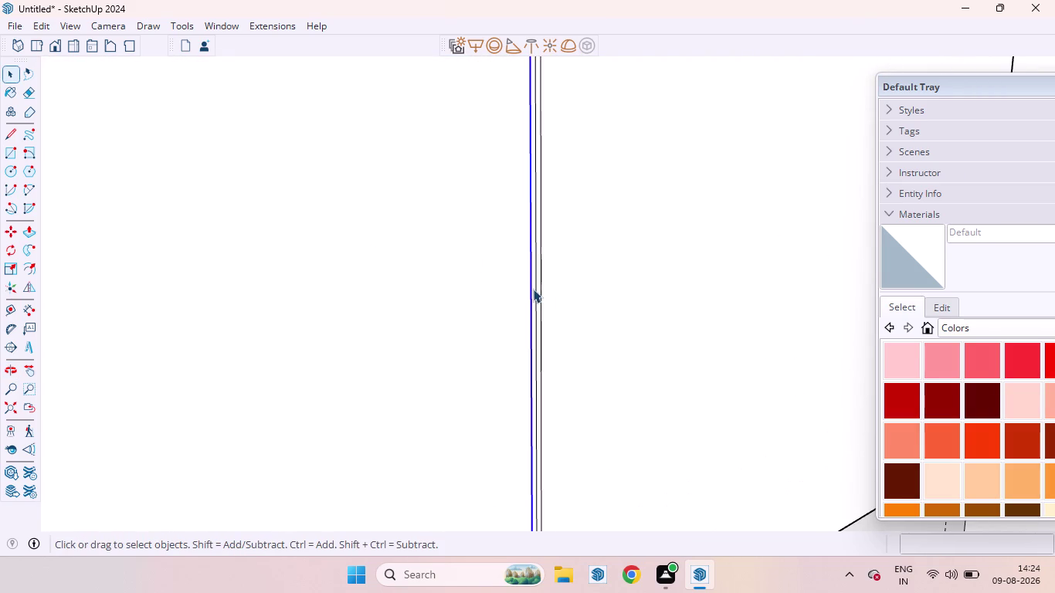
click(536, 295)
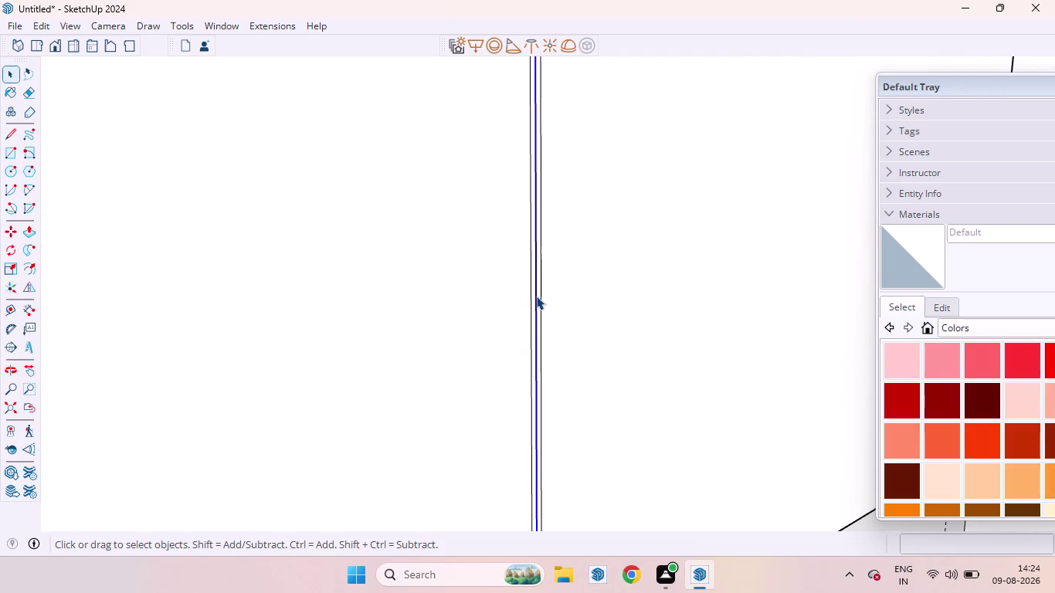
key(Delete)
scroll(up, 3)
click(534, 299)
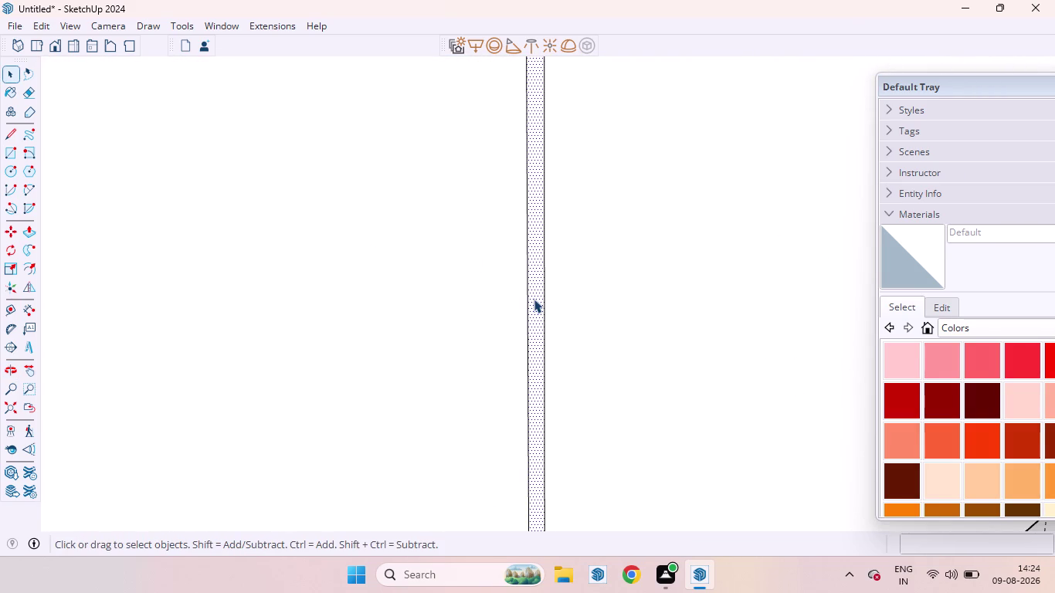
key(p)
drag(534, 299, 519, 289)
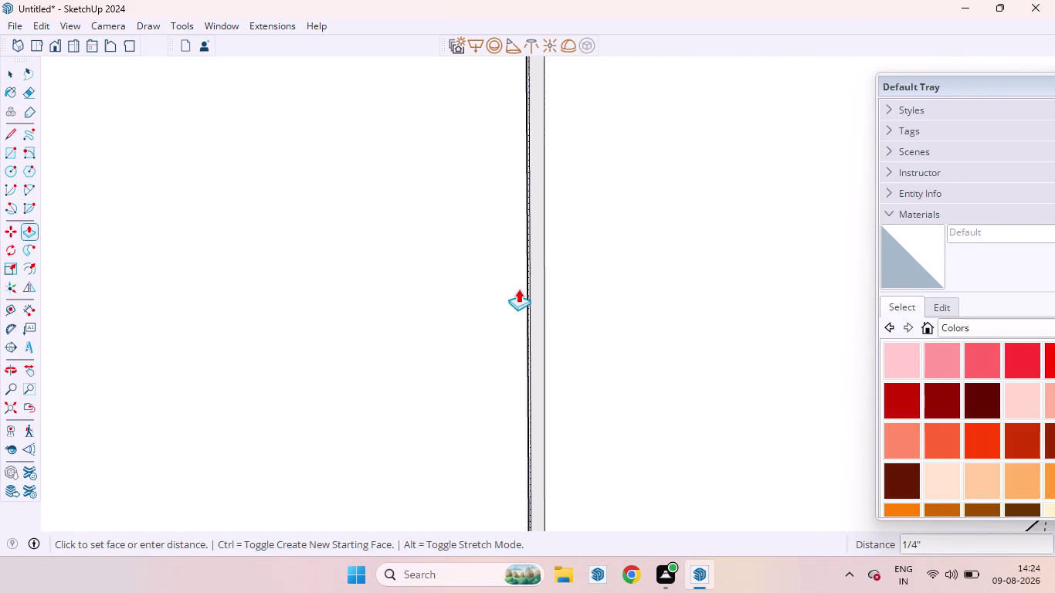
drag(519, 290, 513, 285)
text(18MM)
key(Return)
Orbit around the upper cabinet doors to inspect the door junction and bottom edges.
scroll(down, 3)
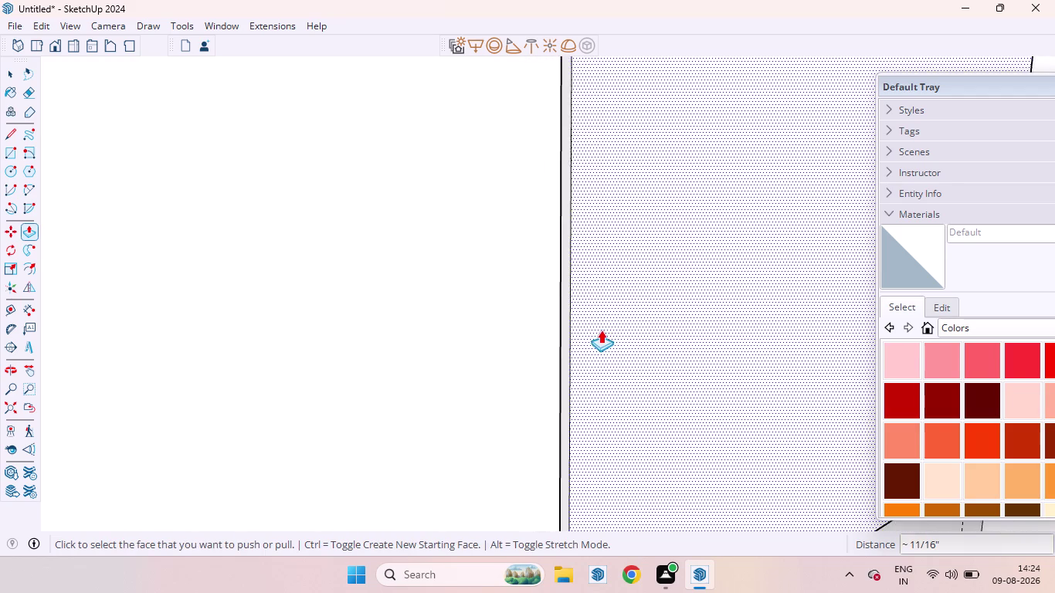
scroll(down, 3)
scroll(down, 3)
key(space)
click(499, 144)
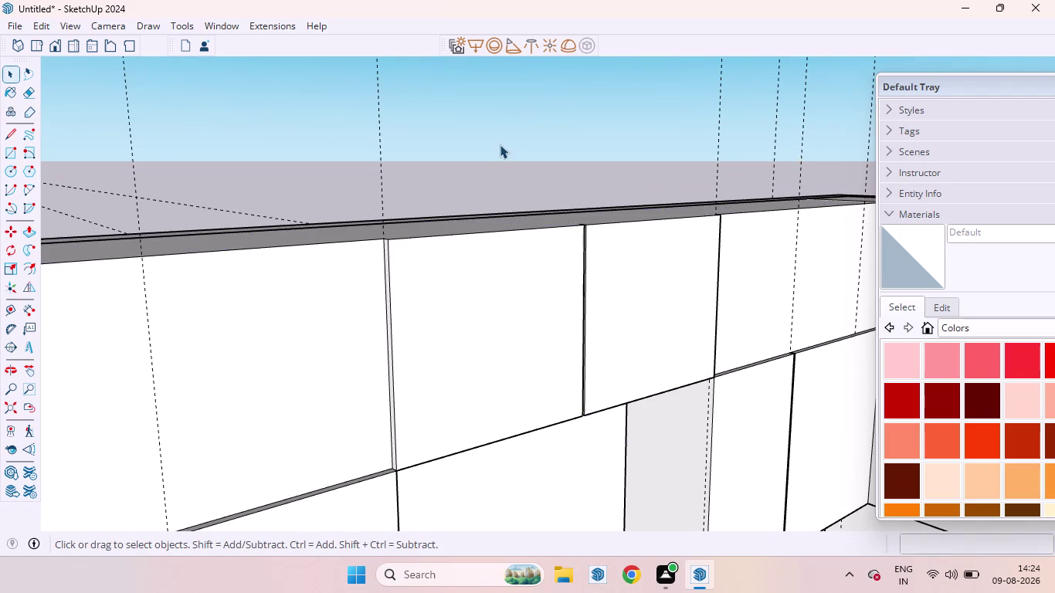
scroll(down, 3)
middle_drag(582, 253, 357, 190)
scroll(up, 3)
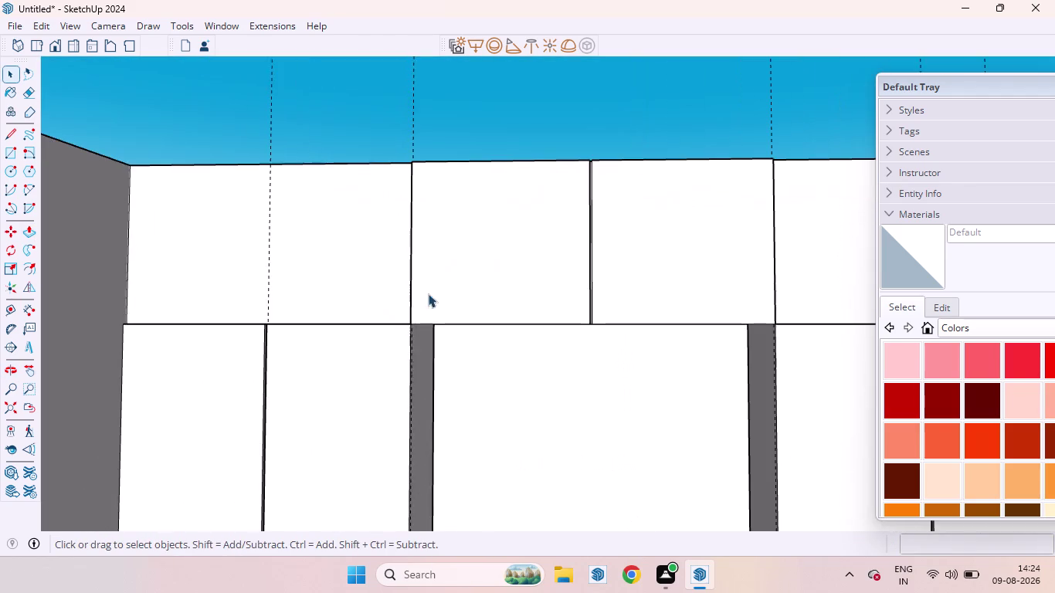
scroll(down, 3)
scroll(up, 3)
middle_drag(557, 333, 557, 333)
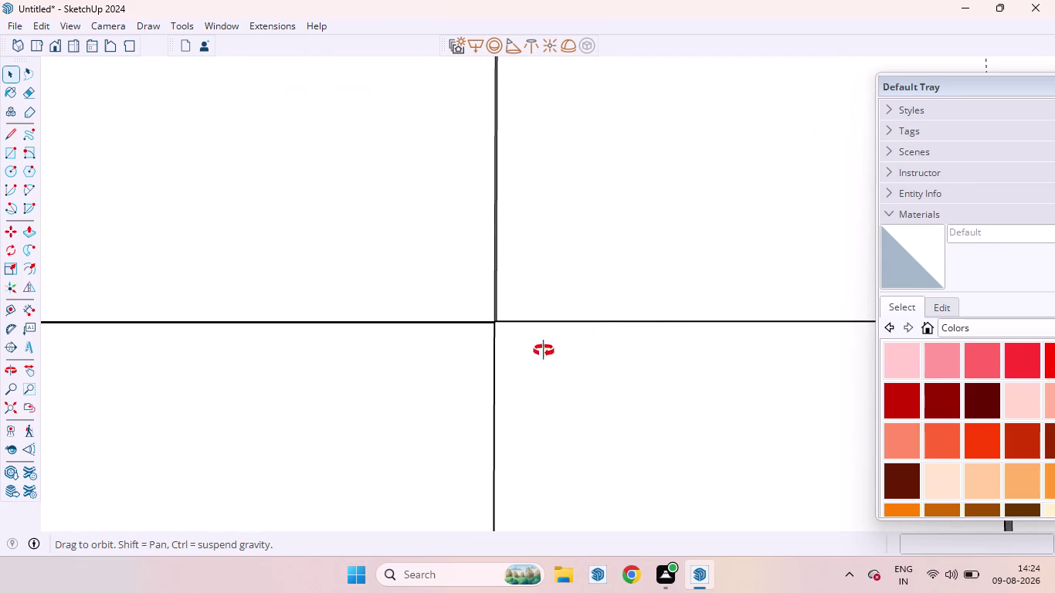
middle_drag(557, 333, 502, 409)
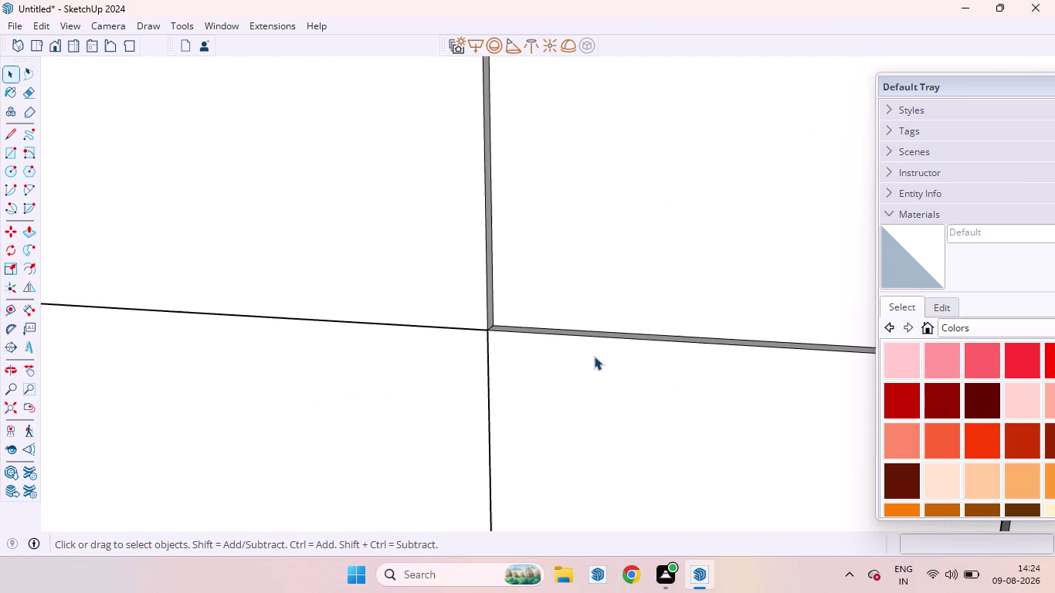
scroll(down, 3)
scroll(down, 3)
scroll(up, 3)
scroll(down, 3)
scroll(up, 3)
scroll(down, 3)
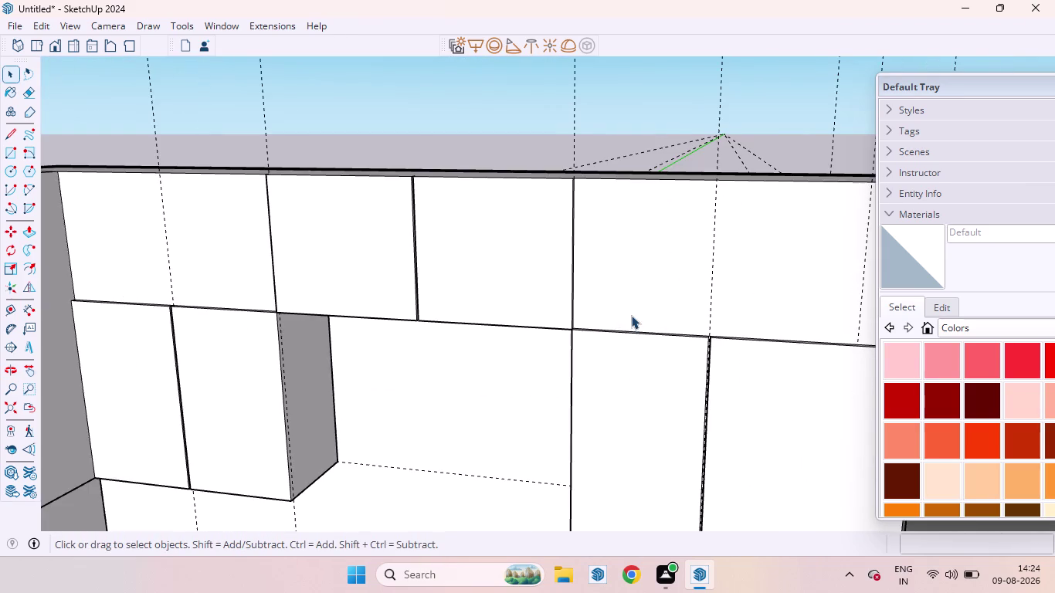
middle_drag(630, 323, 598, 421)
scroll(up, 3)
scroll(down, 3)
scroll(up, 3)
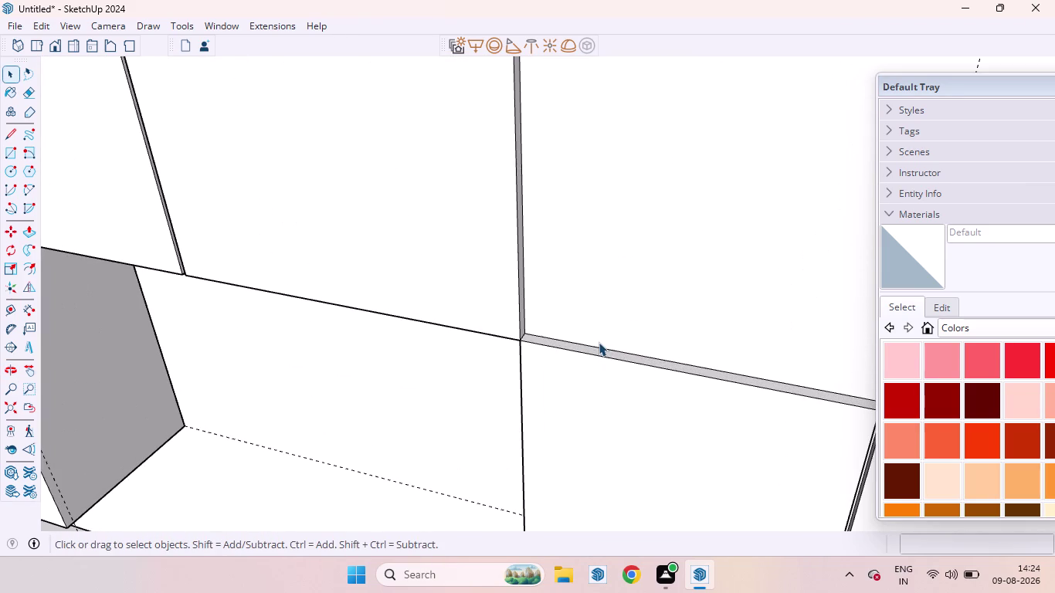
Copy the door's bottom edge 6 mm upward to mark a horizontal gap.
click(602, 346)
key(m)
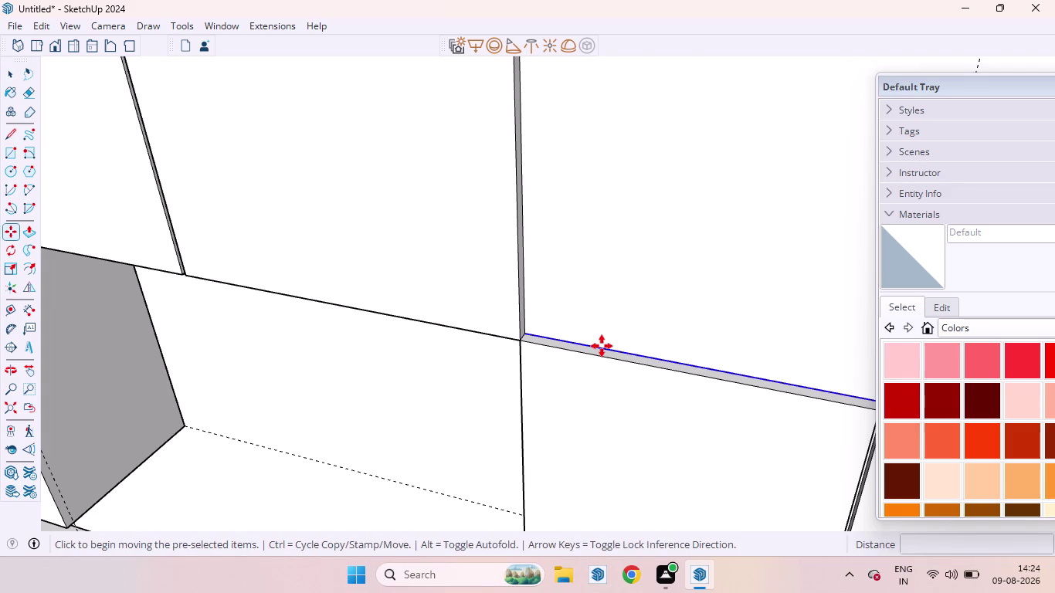
click(602, 346)
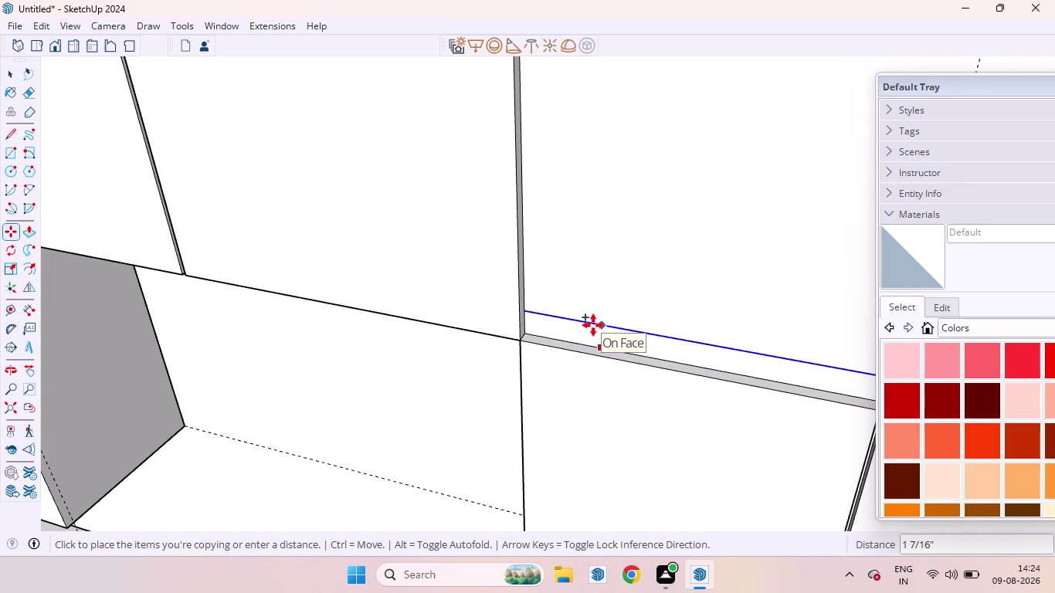
text(6MM)
key(Return)
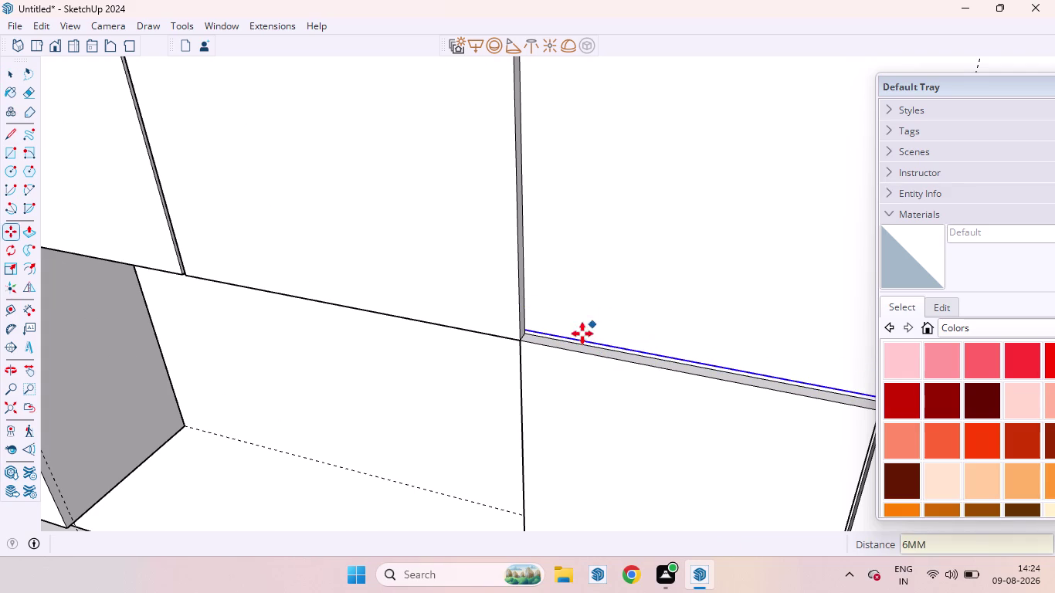
key(space)
Draw a thin rectangle along the bottom edge of the upper door face.
click(618, 289)
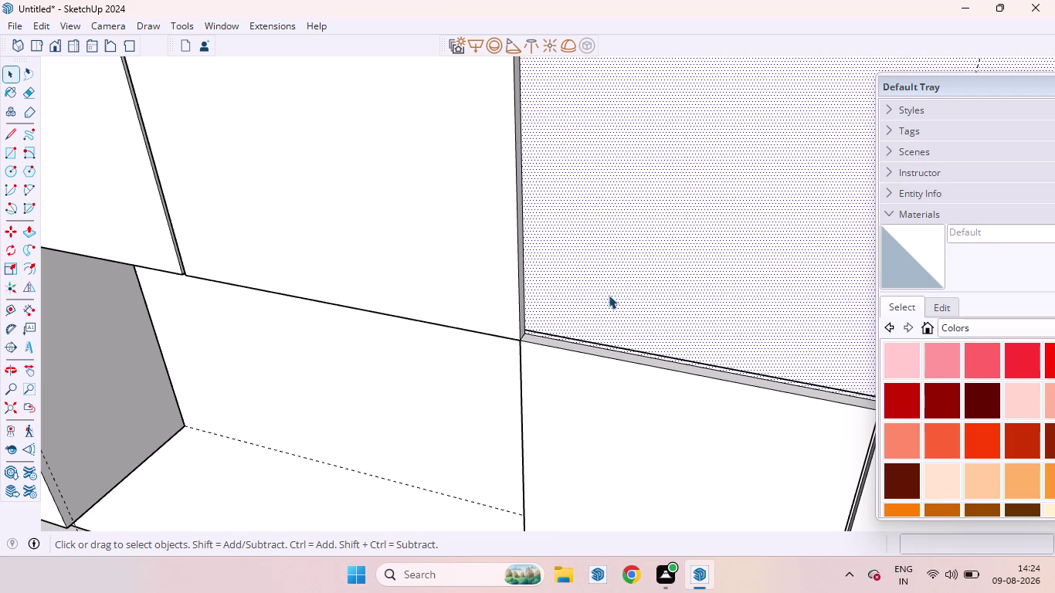
scroll(up, 3)
scroll(down, 3)
scroll(up, 3)
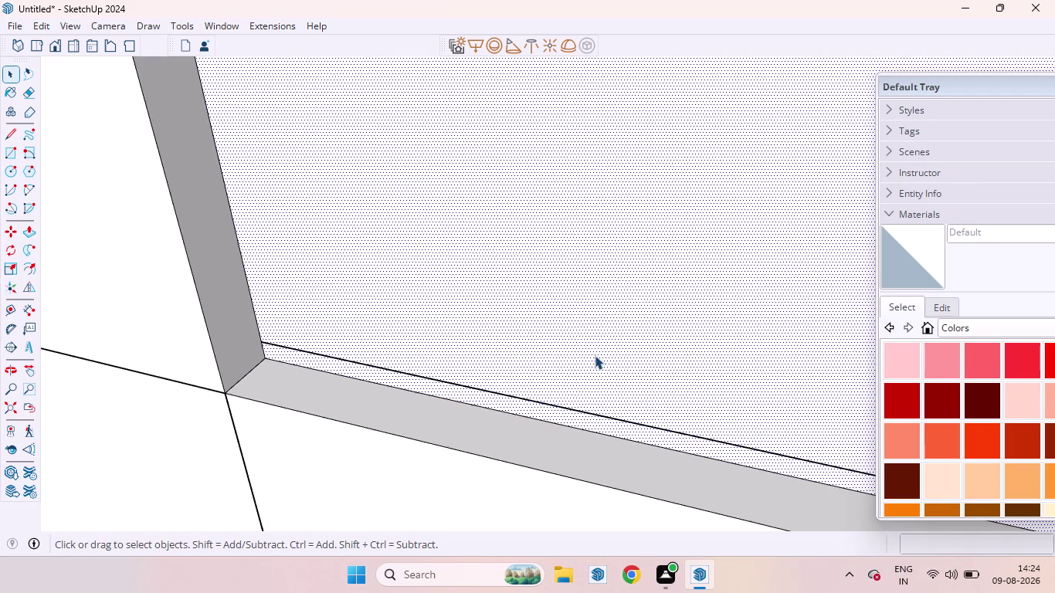
middle_drag(594, 355, 519, 321)
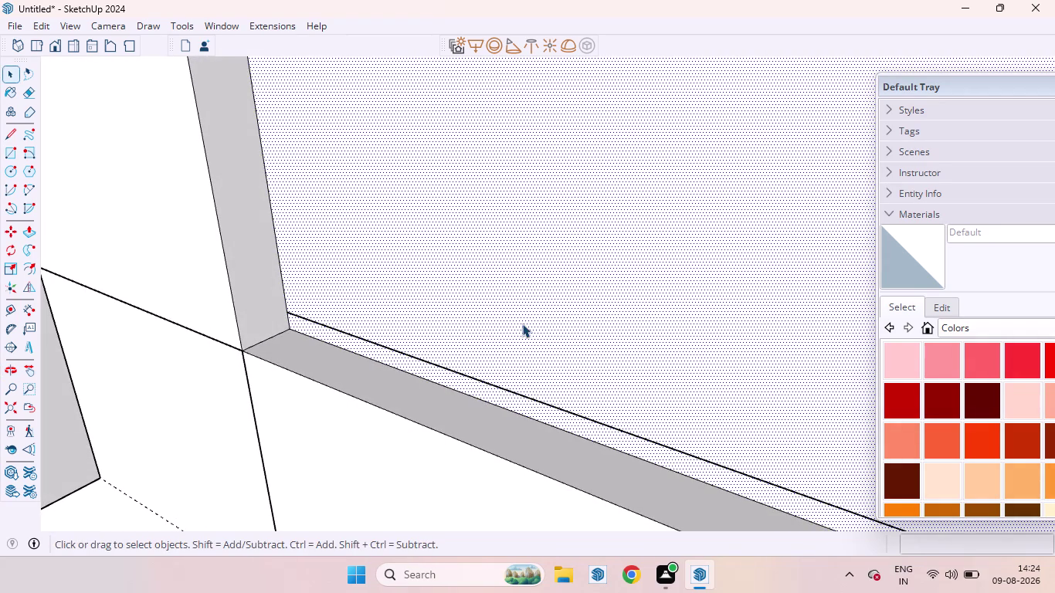
key(r)
scroll(up, 3)
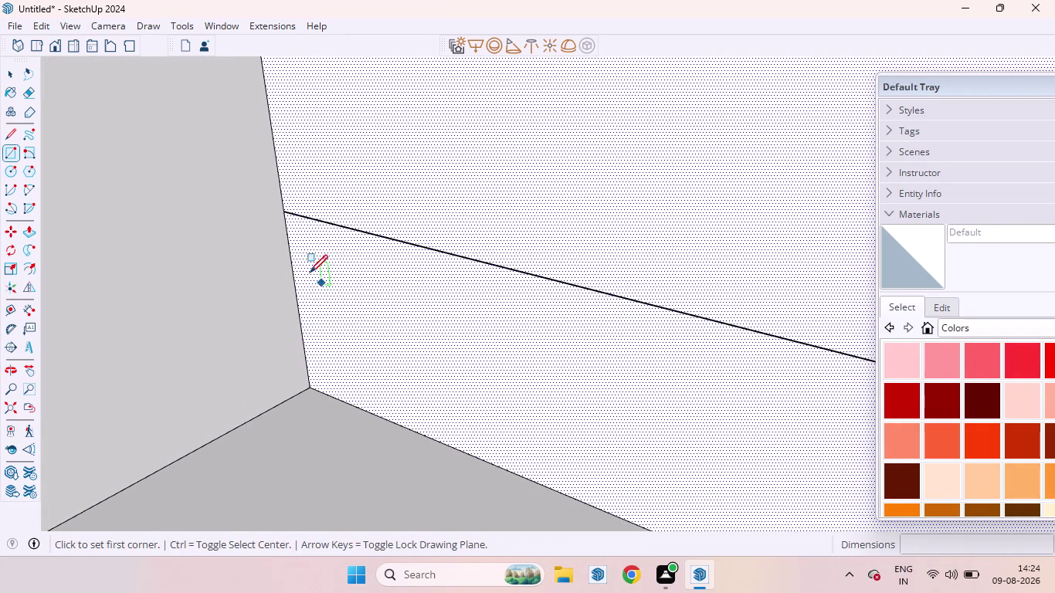
click(289, 211)
scroll(down, 3)
scroll(down, 3)
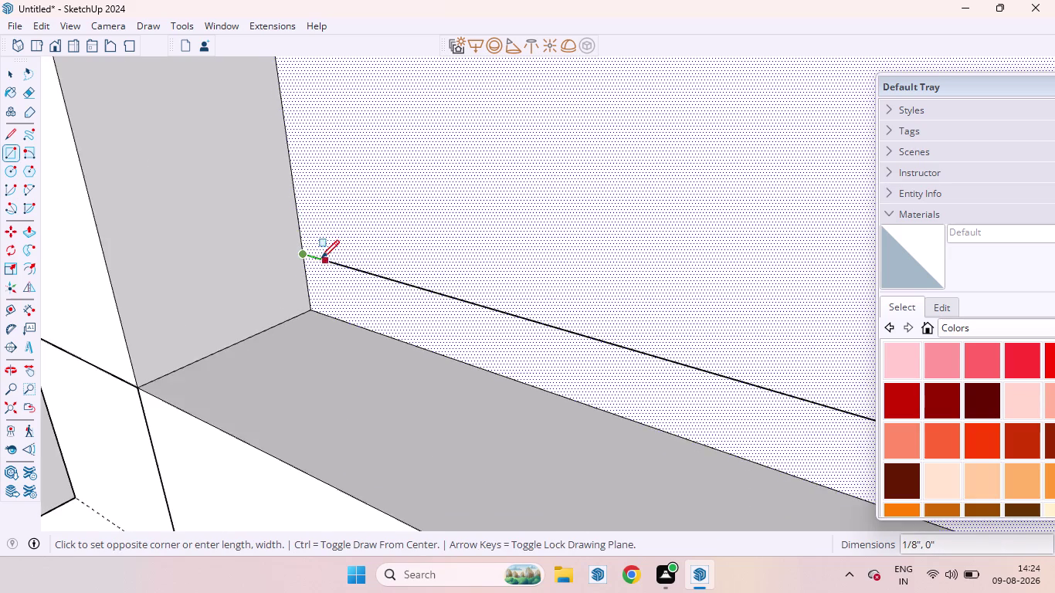
scroll(down, 3)
scroll(down, 3)
scroll(up, 3)
scroll(down, 3)
scroll(down, 3)
scroll(down, 3)
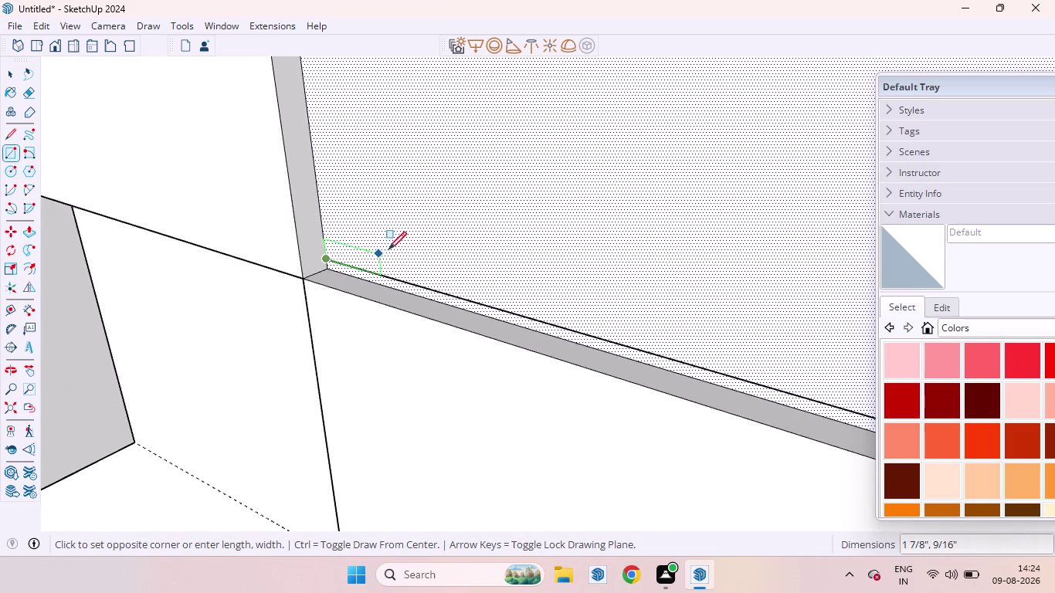
scroll(down, 3)
scroll(up, 3)
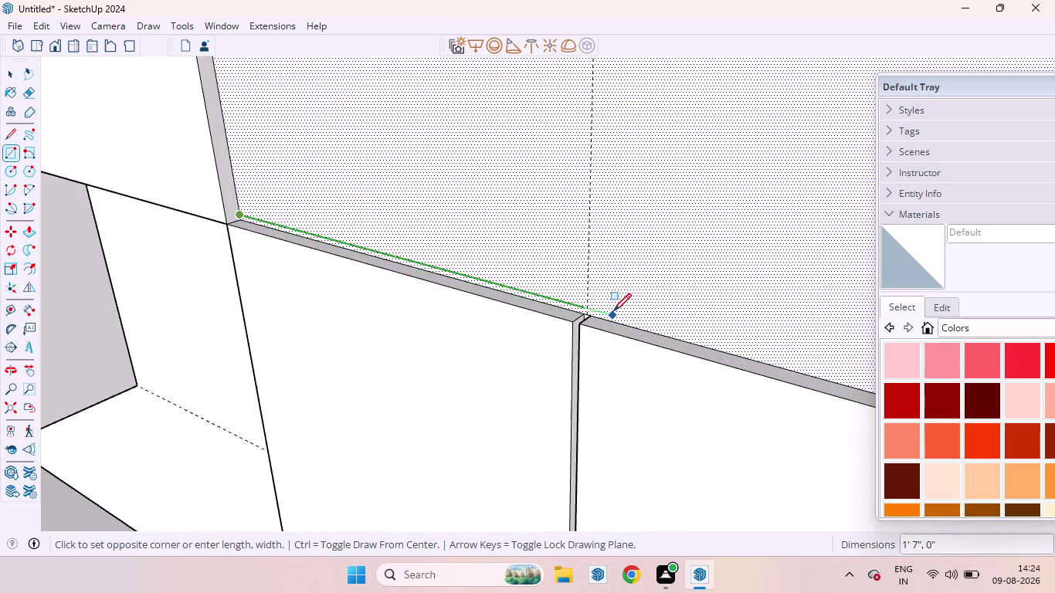
scroll(up, 3)
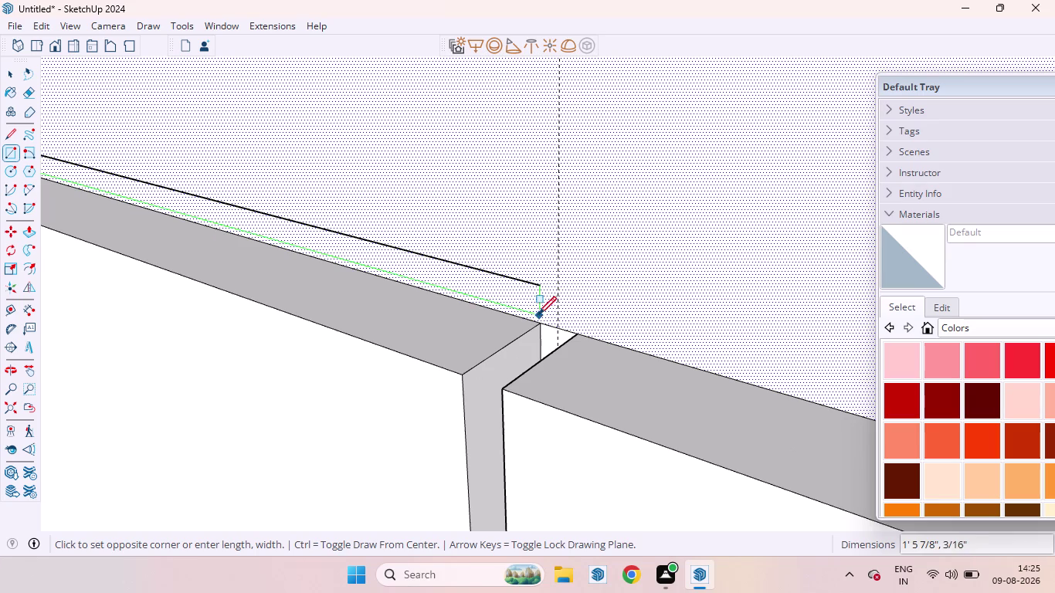
click(539, 324)
key(space)
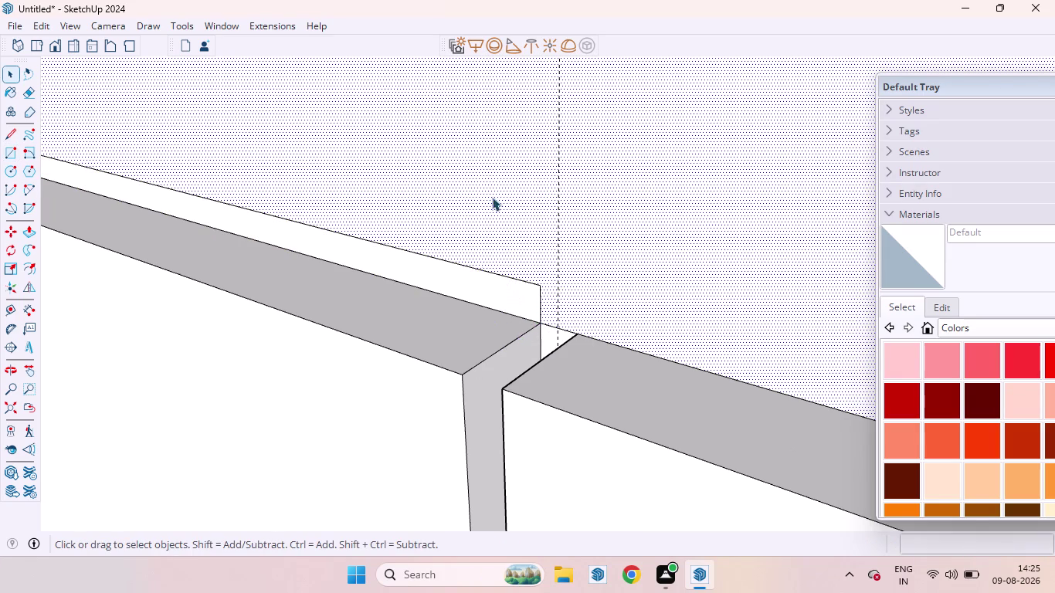
Zoom in and select the end edge of the new thin strip.
scroll(down, 3)
scroll(down, 3)
scroll(down, 3)
scroll(up, 3)
scroll(down, 3)
scroll(down, 3)
scroll(up, 3)
scroll(down, 3)
scroll(up, 3)
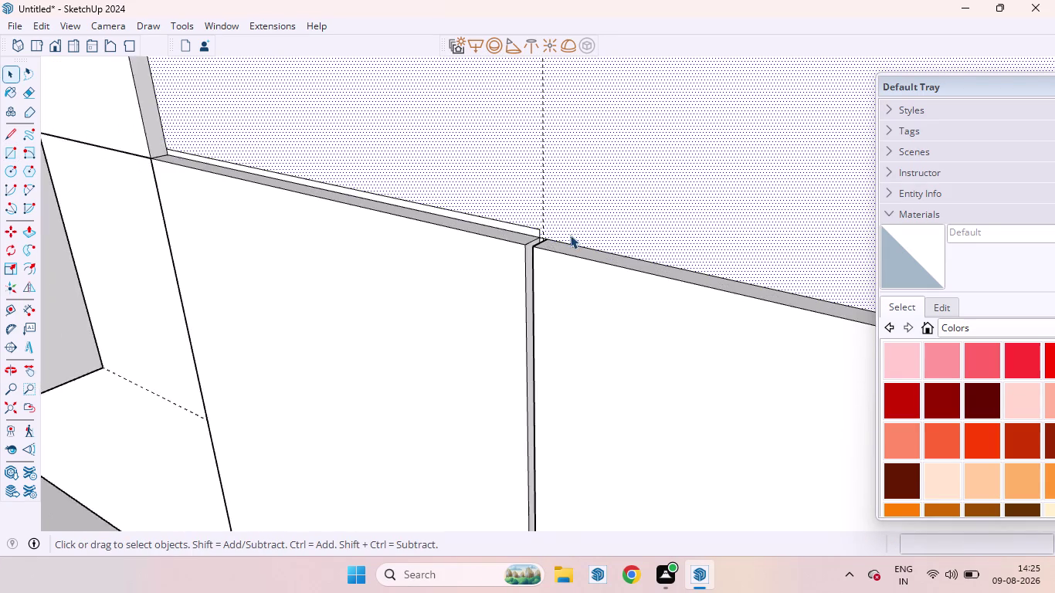
scroll(up, 3)
scroll(up, 3)
scroll(down, 3)
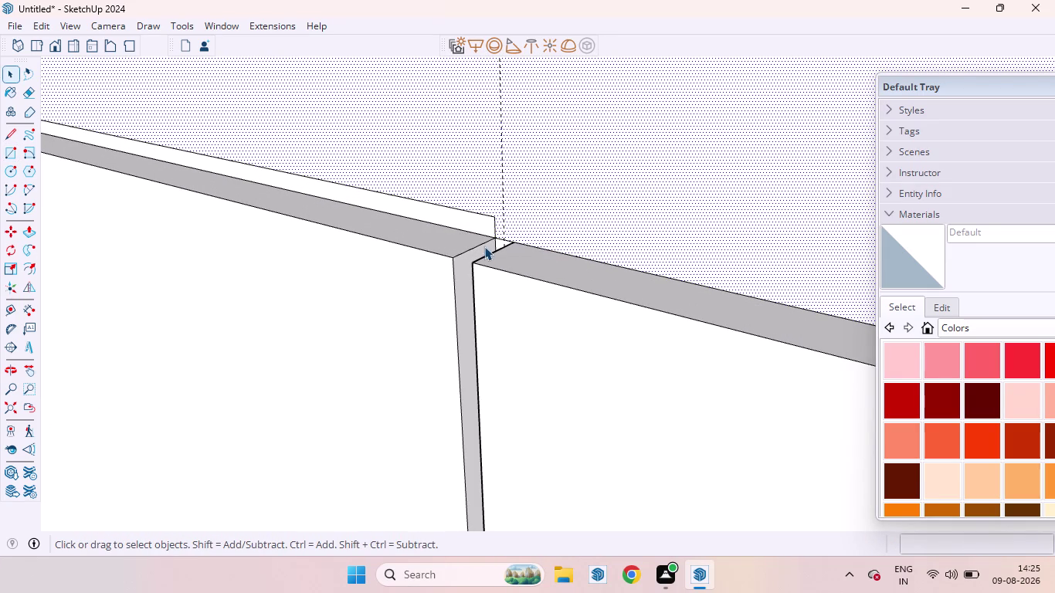
click(493, 231)
Move the strip's end edge slightly so it meets the vertical divider between doors.
key(m)
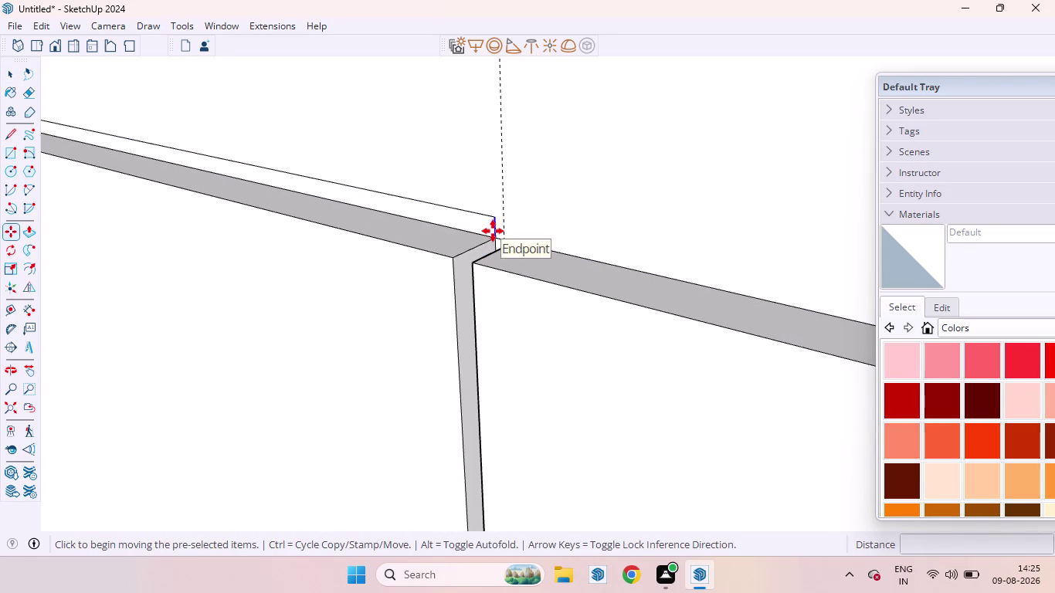
click(493, 231)
drag(494, 226, 518, 229)
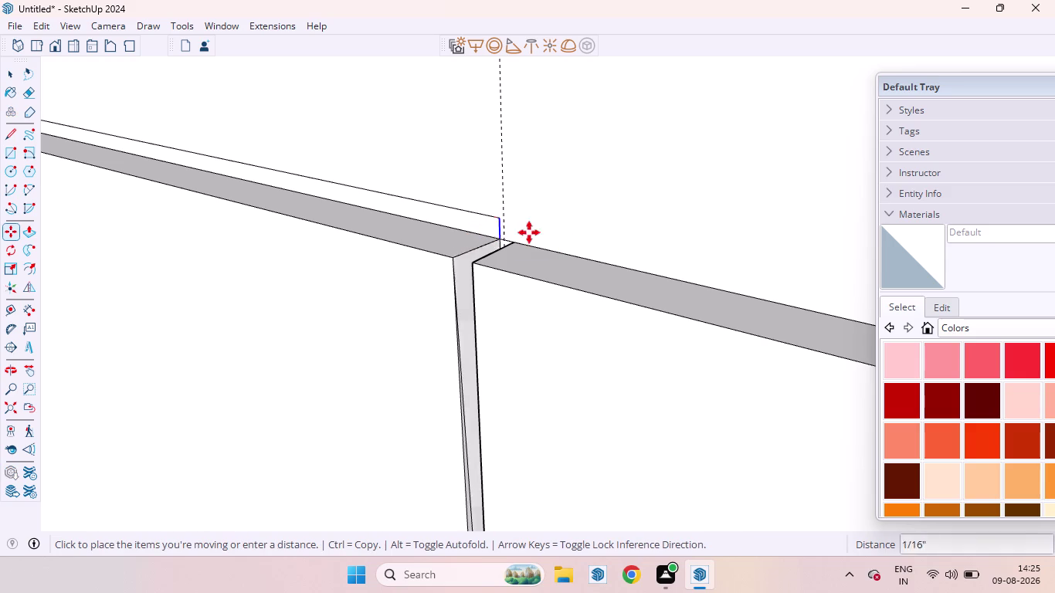
drag(518, 229, 561, 241)
key(ctrl+z)
scroll(down, 3)
scroll(down, 3)
key(space)
scroll(up, 3)
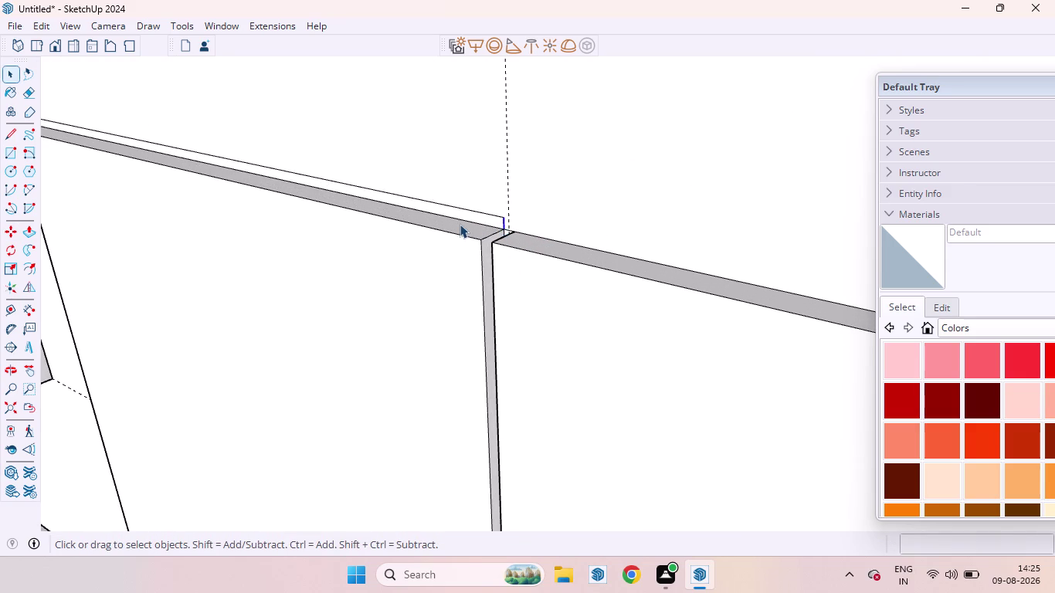
scroll(down, 3)
scroll(down, 3)
scroll(down, 3)
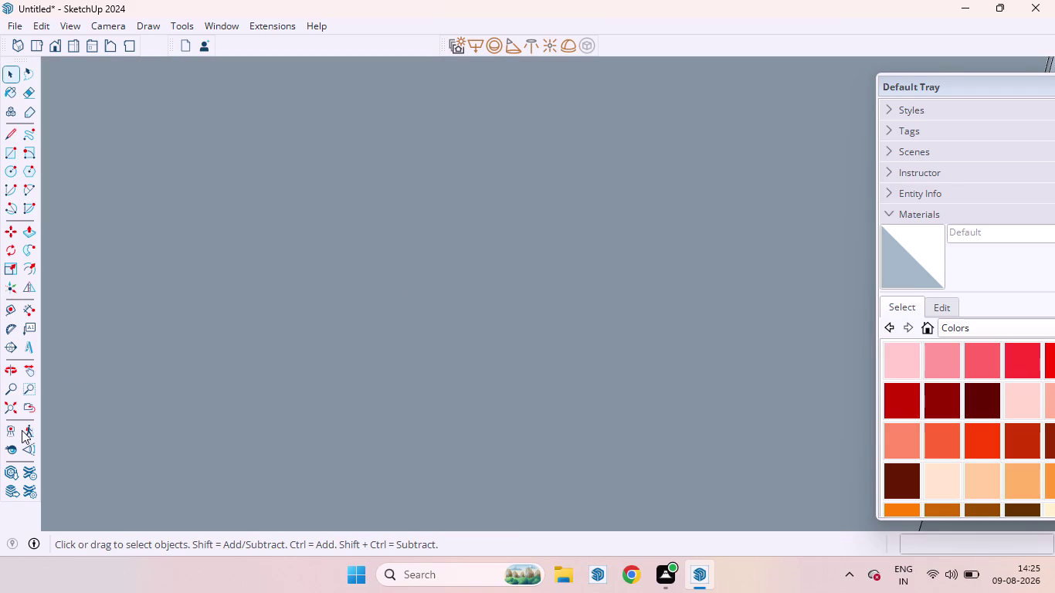
Start a rectangle at the top corner of the corner upper doors.
click(8, 411)
scroll(up, 3)
middle_drag(570, 163, 577, 163)
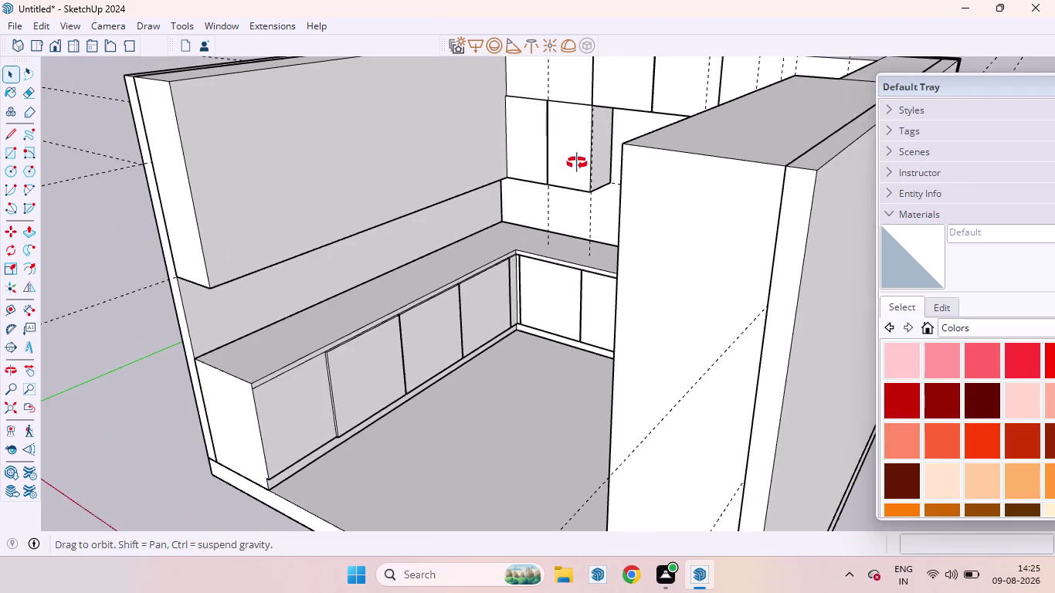
middle_drag(577, 163, 702, 141)
scroll(up, 3)
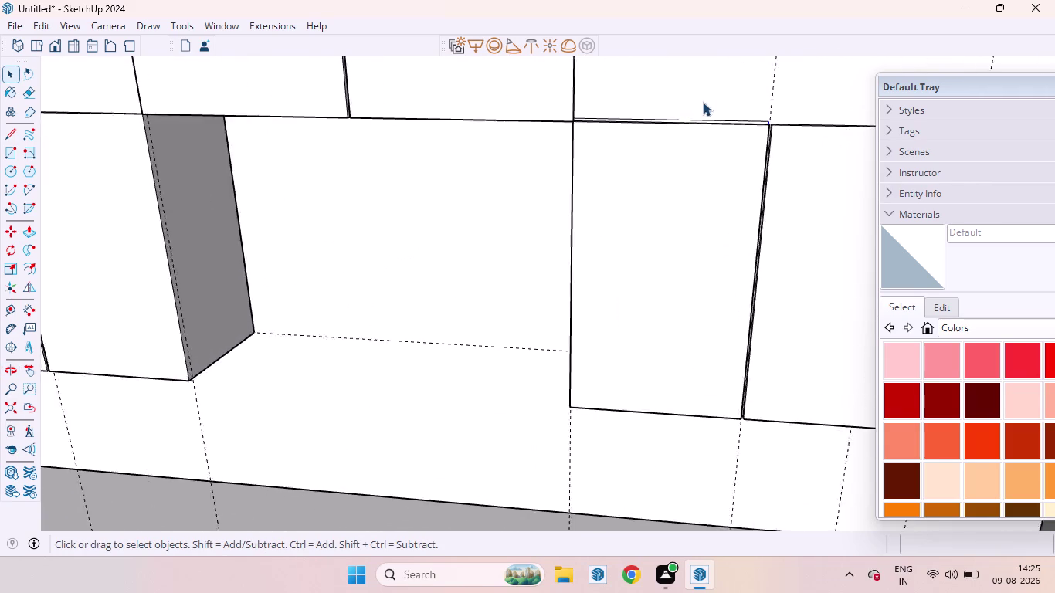
scroll(up, 3)
scroll(up, 3)
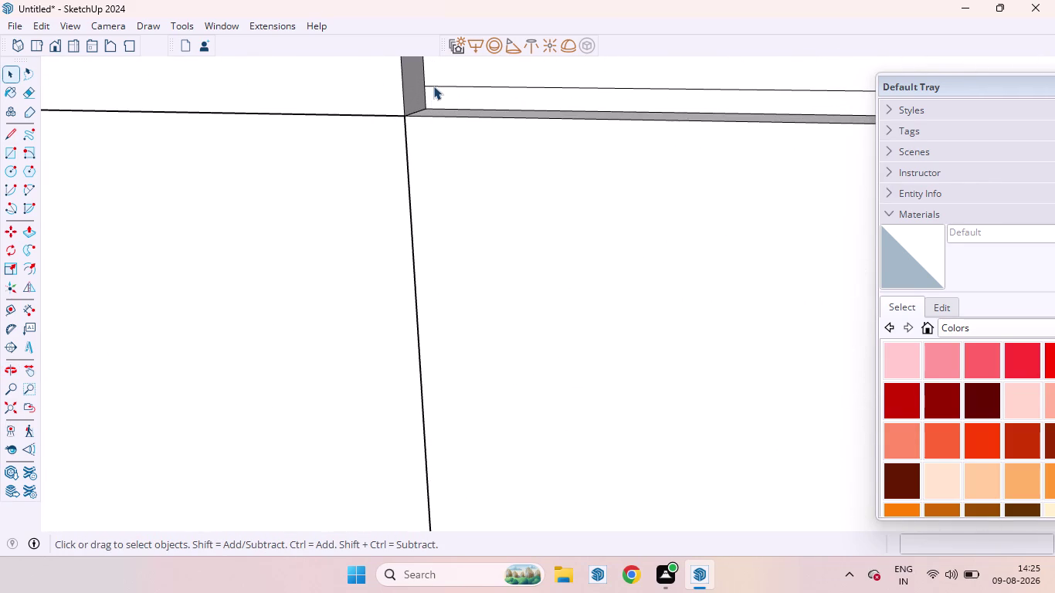
key(r)
scroll(up, 3)
click(421, 106)
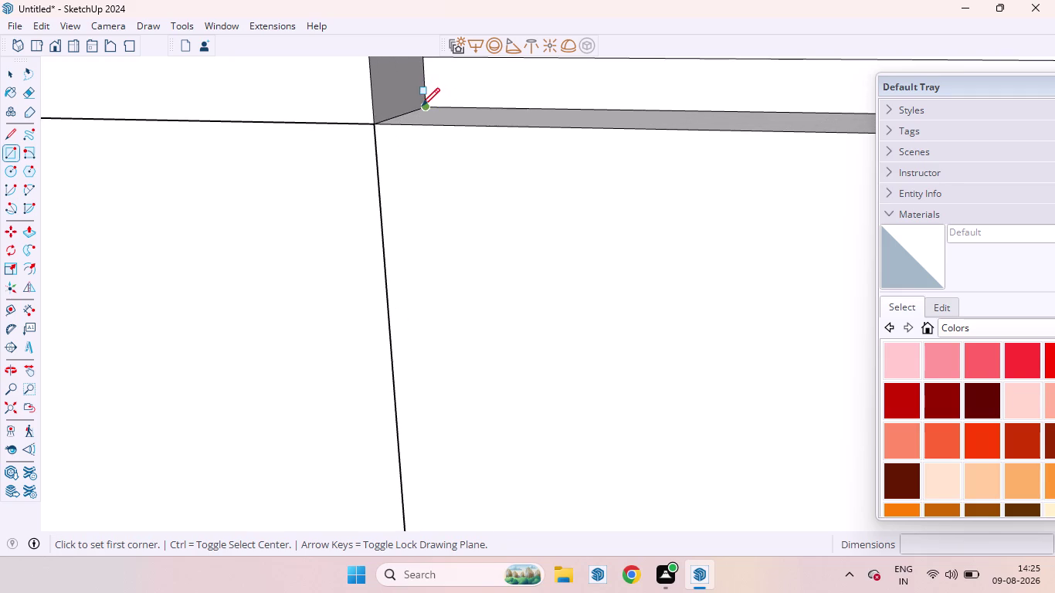
scroll(down, 3)
scroll(up, 3)
scroll(down, 3)
scroll(down, 3)
scroll(up, 3)
scroll(down, 3)
scroll(down, 3)
scroll(down, 3)
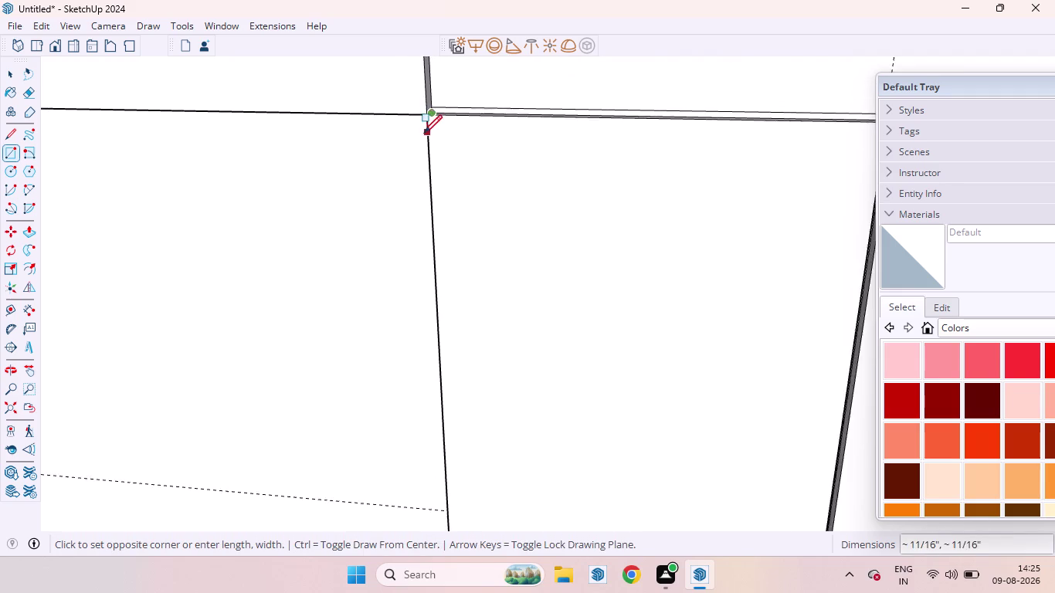
scroll(down, 3)
scroll(down, 3)
scroll(up, 3)
scroll(down, 3)
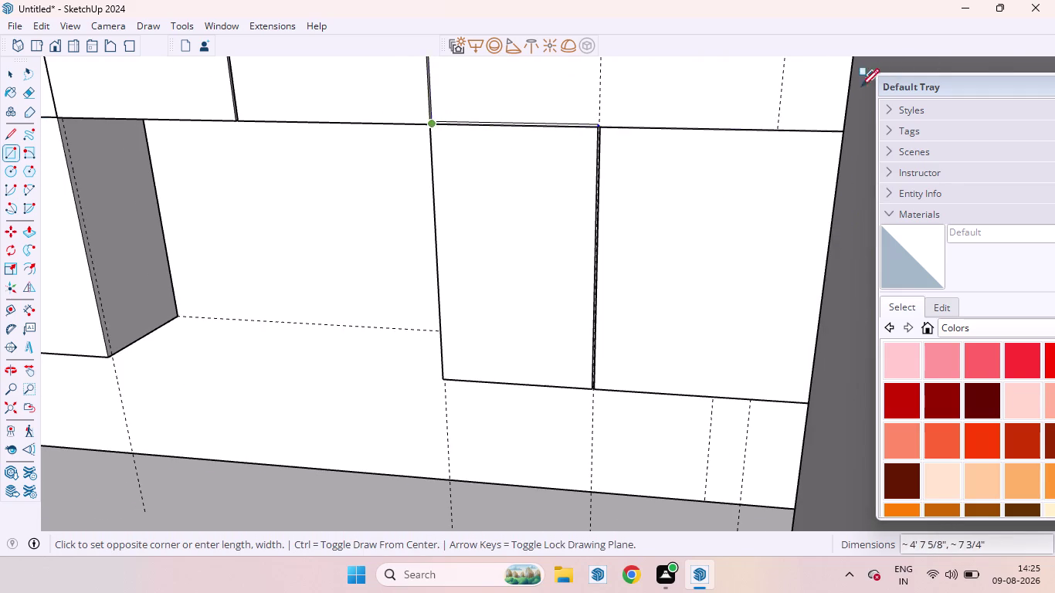
scroll(up, 3)
scroll(down, 3)
scroll(up, 3)
scroll(down, 3)
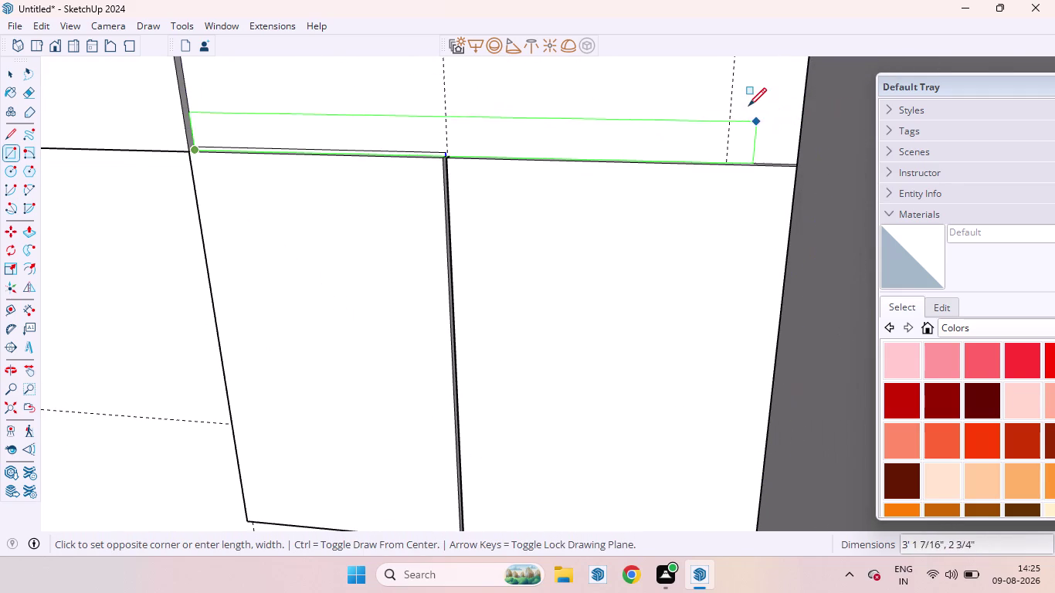
Finish the thin rectangle at the wall corner above the doors and select its face.
middle_drag(742, 86, 820, 192)
scroll(up, 3)
scroll(up, 3)
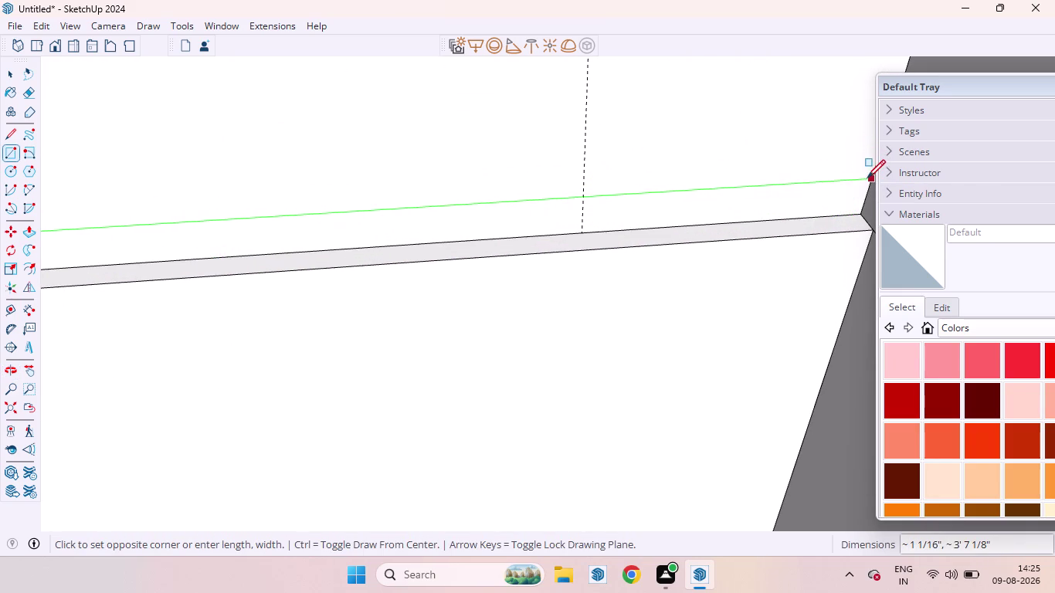
scroll(down, 3)
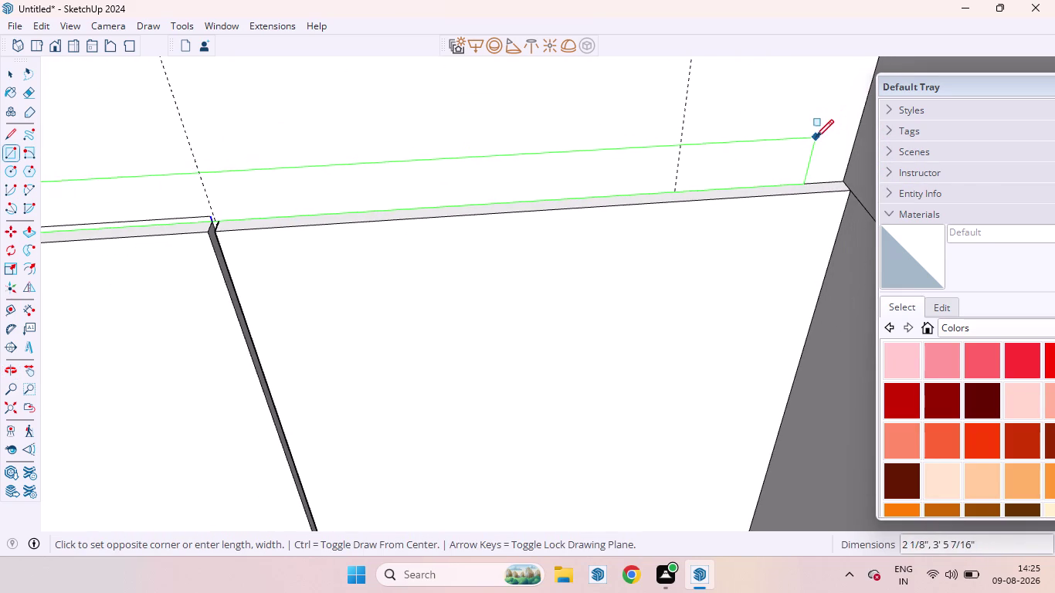
scroll(down, 3)
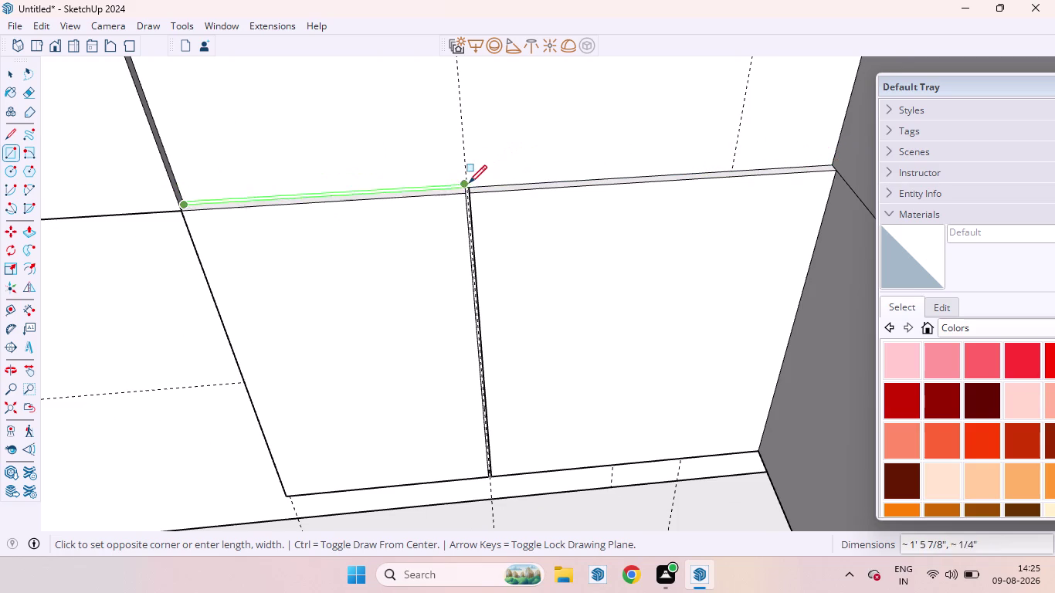
scroll(up, 3)
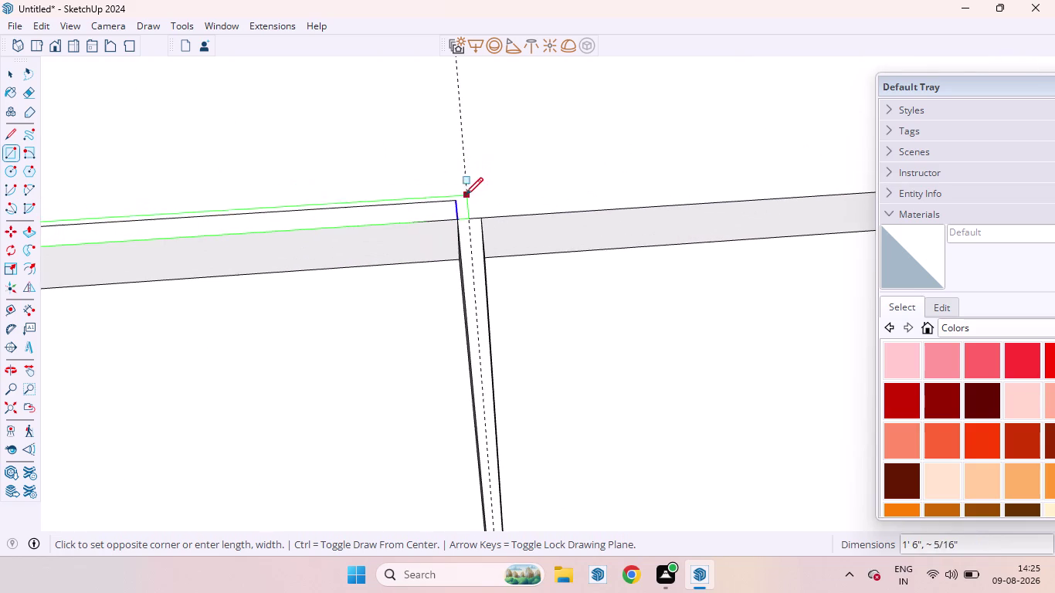
scroll(down, 3)
scroll(down, 3)
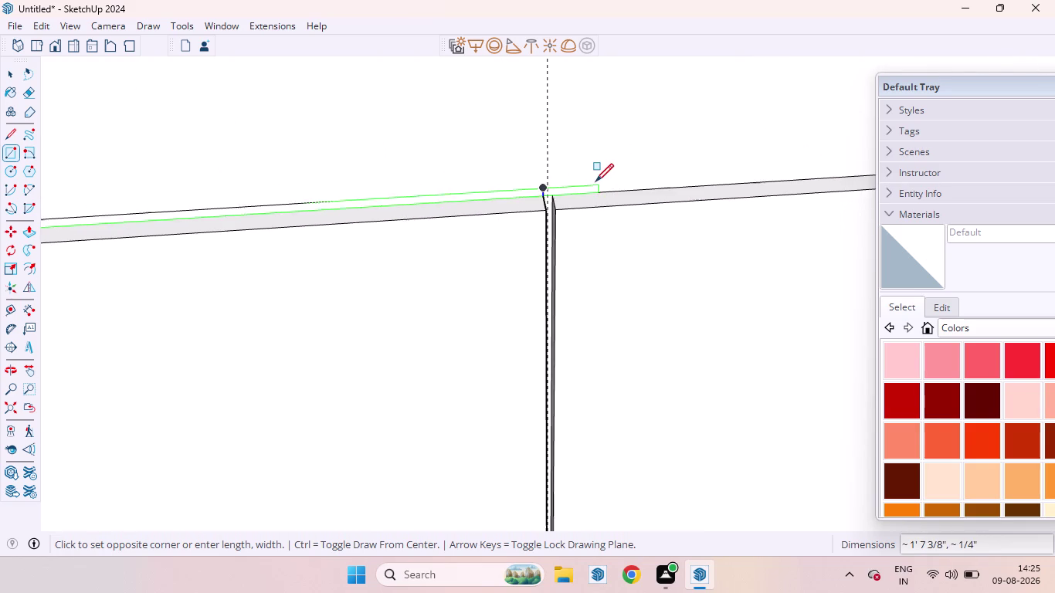
scroll(down, 3)
scroll(down, 3)
scroll(up, 3)
scroll(down, 3)
scroll(down, 3)
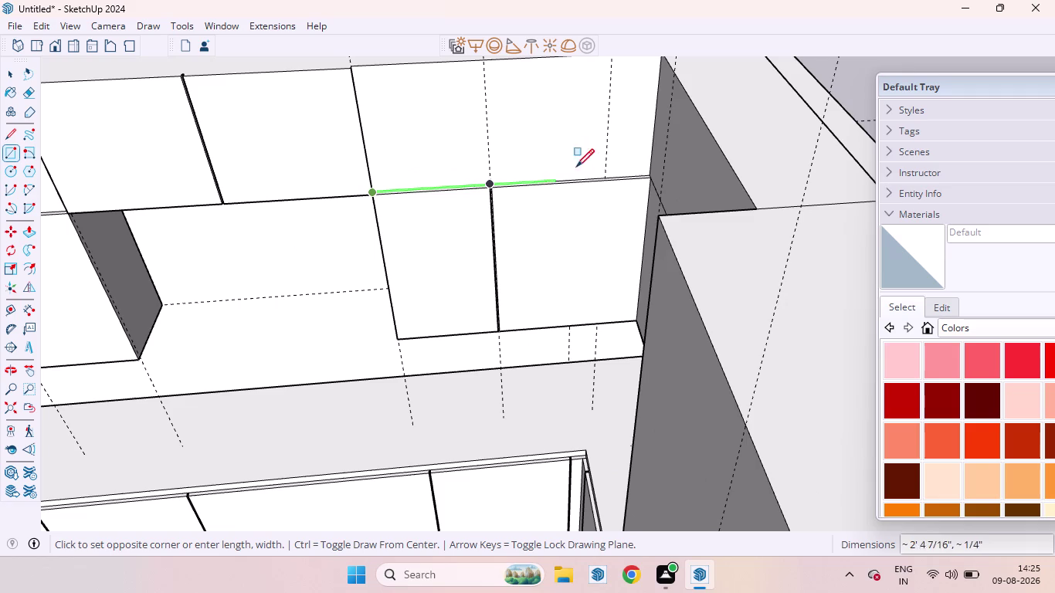
scroll(up, 3)
scroll(down, 3)
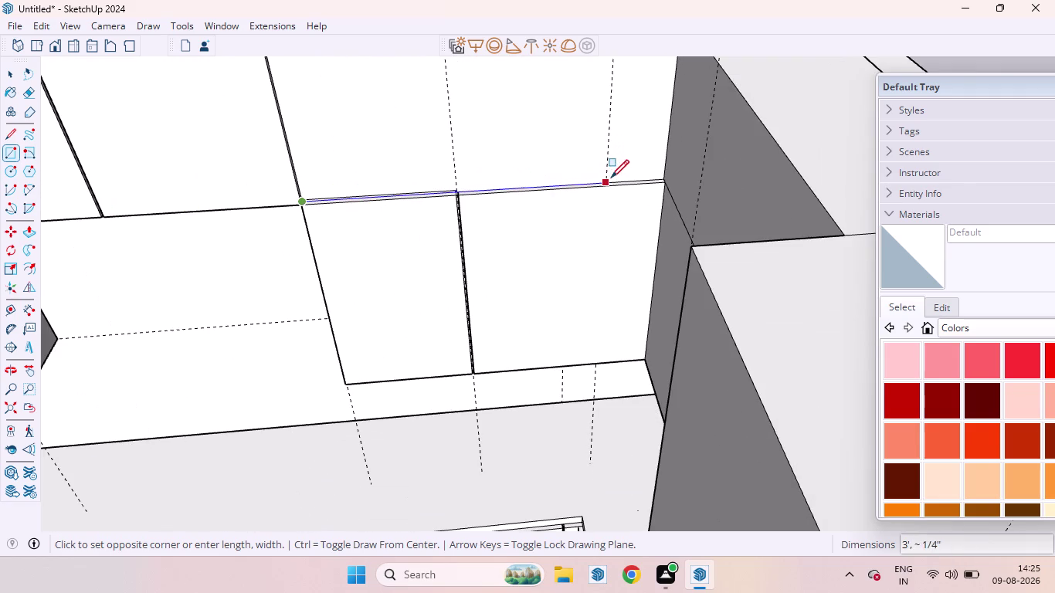
middle_drag(609, 178, 775, 297)
scroll(up, 3)
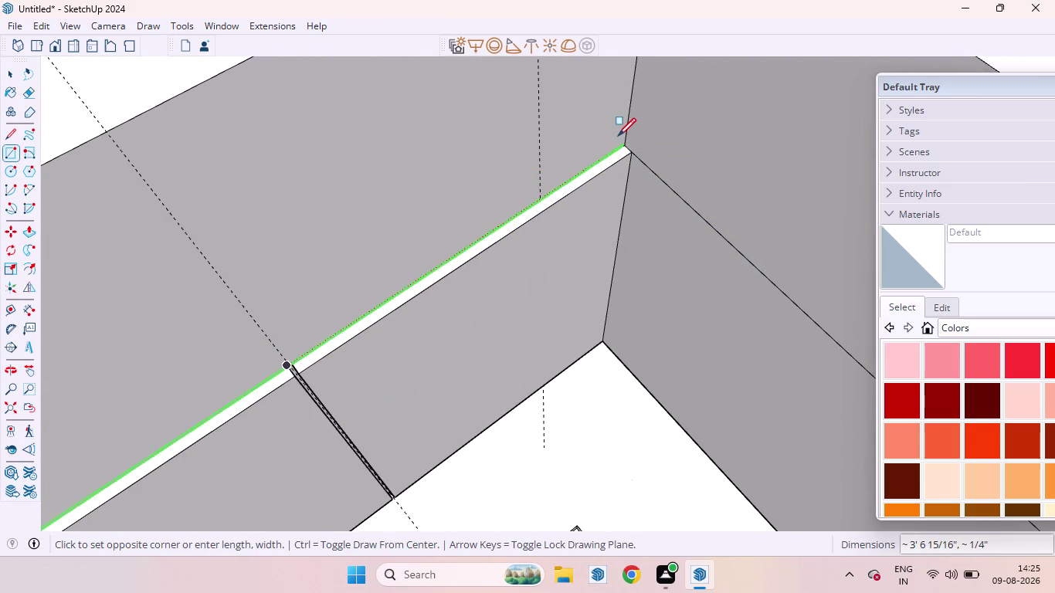
middle_drag(627, 137, 513, 22)
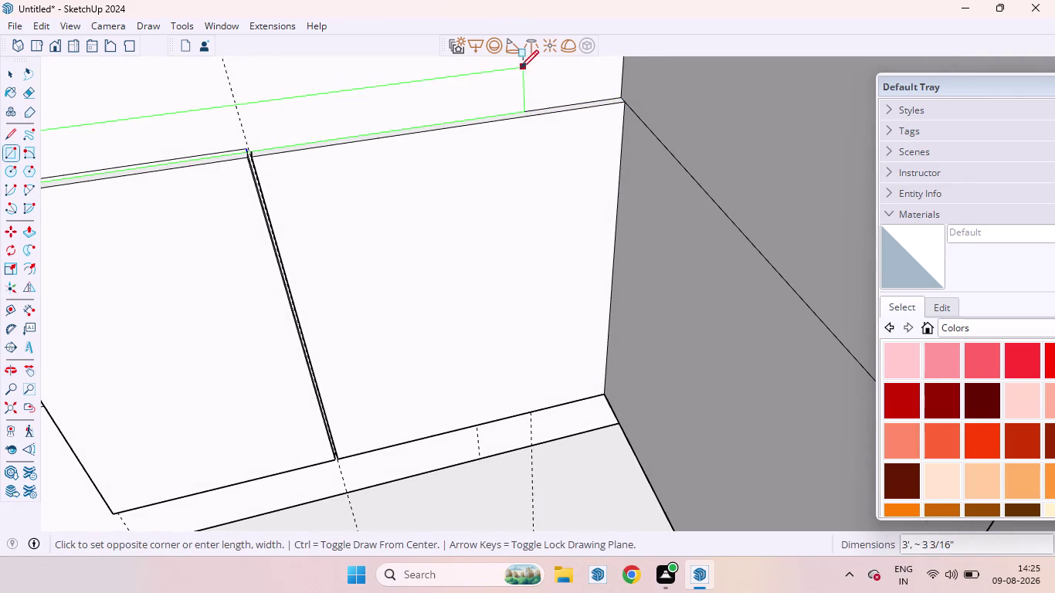
click(622, 87)
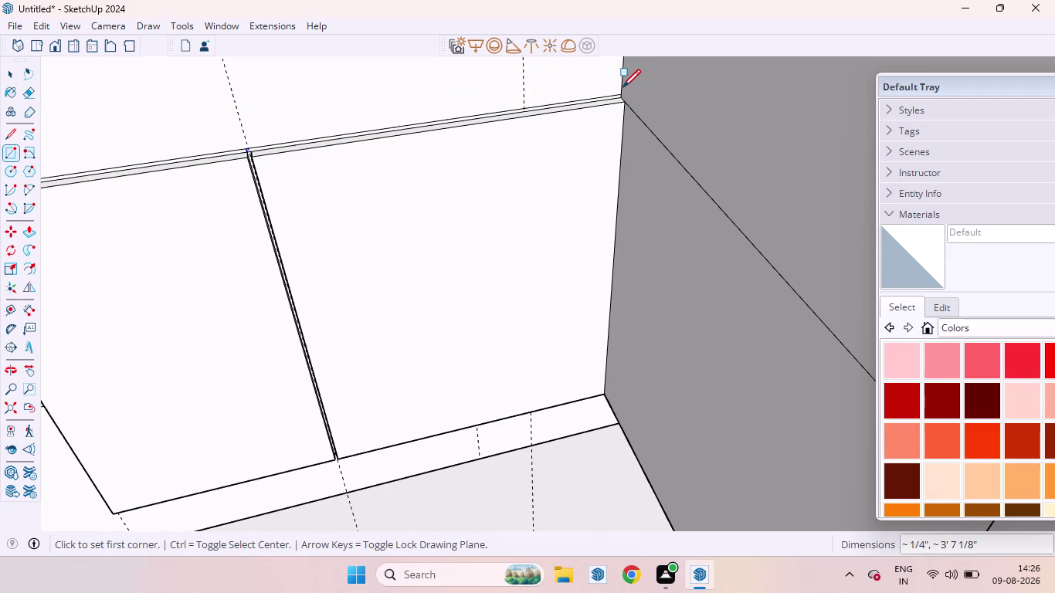
scroll(down, 3)
key(space)
click(301, 117)
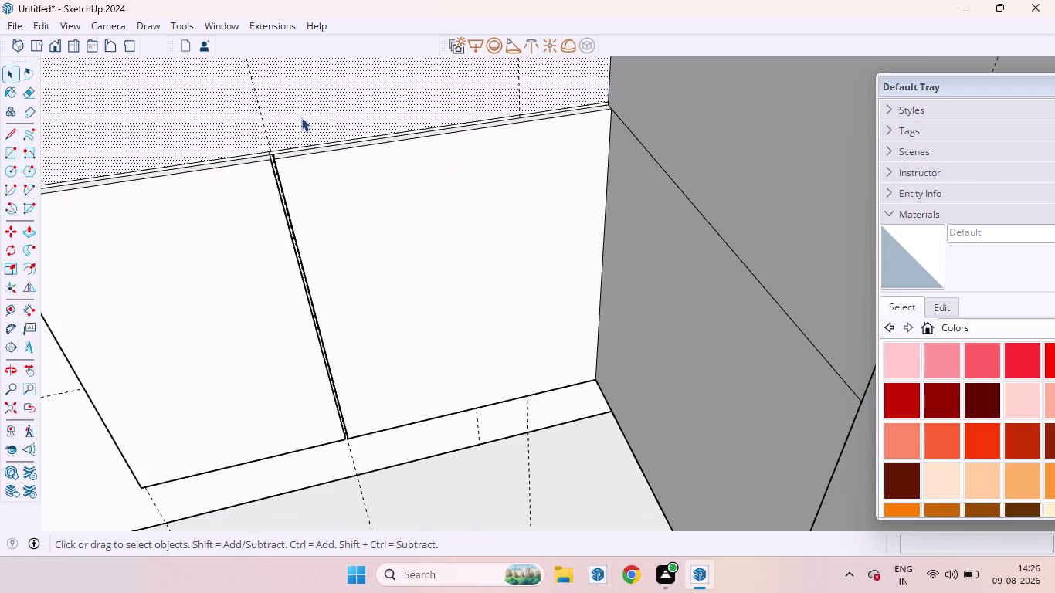
Push/pull the strip above the corner doors out about 11/16 inch, flush with the door fronts.
scroll(down, 3)
scroll(down, 3)
scroll(down, 3)
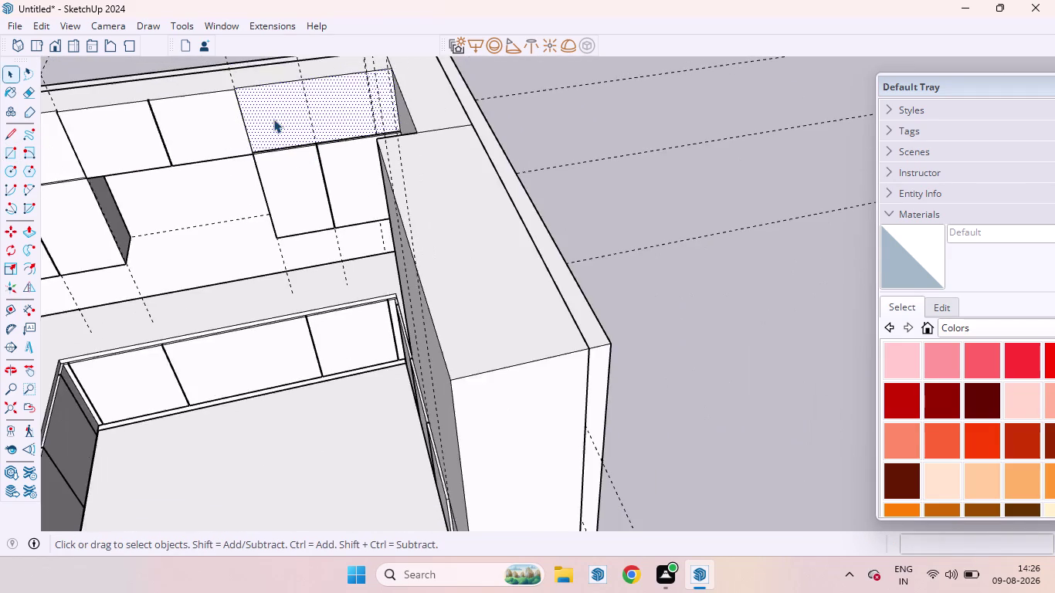
middle_drag(273, 118, 357, 229)
key(p)
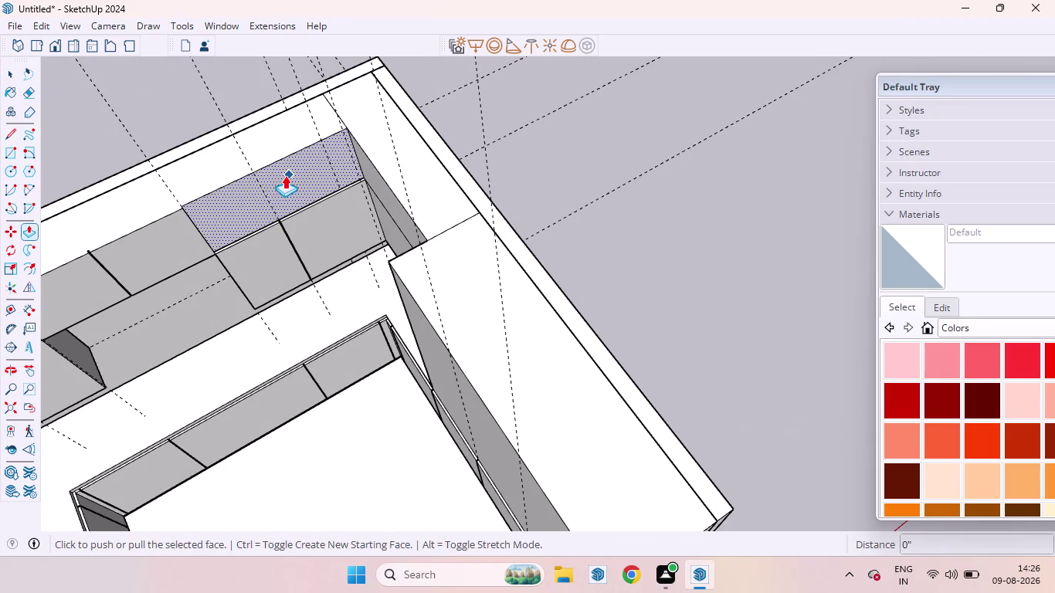
click(288, 181)
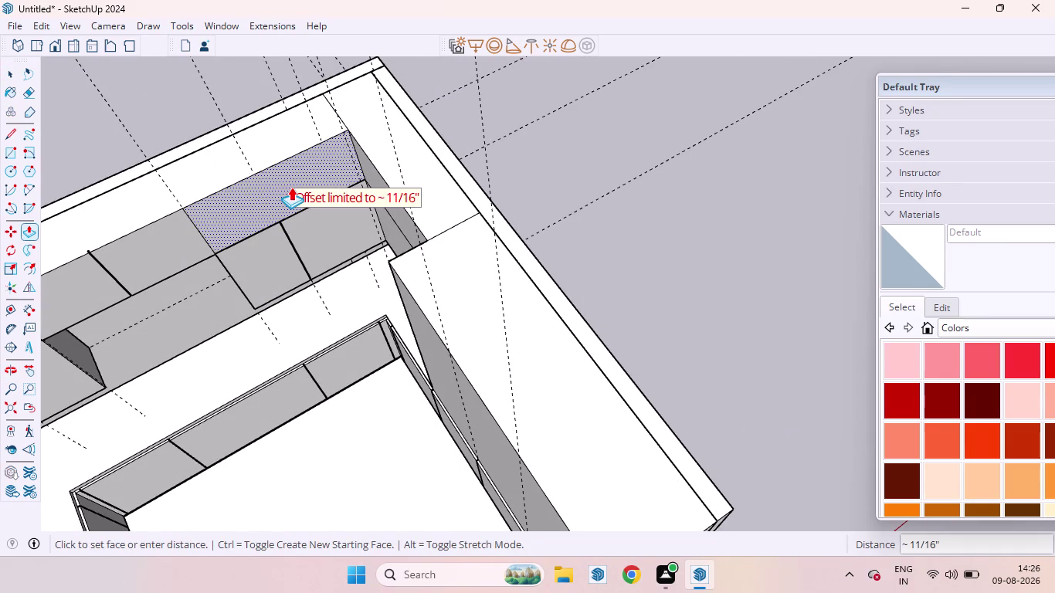
key(space)
click(566, 179)
scroll(up, 3)
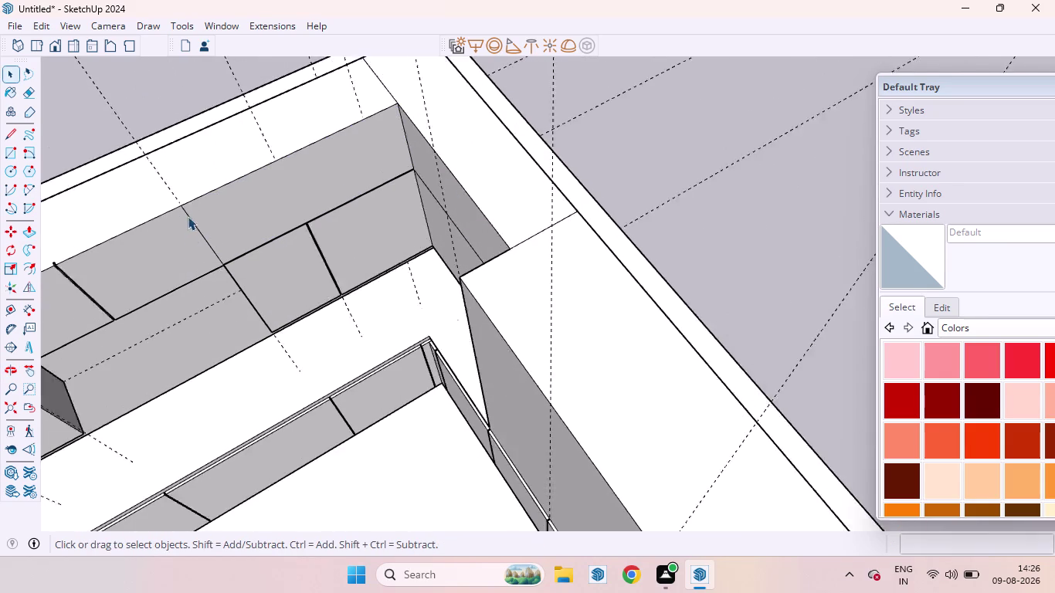
scroll(up, 3)
scroll(down, 3)
scroll(down, 3)
scroll(up, 3)
scroll(down, 3)
scroll(down, 3)
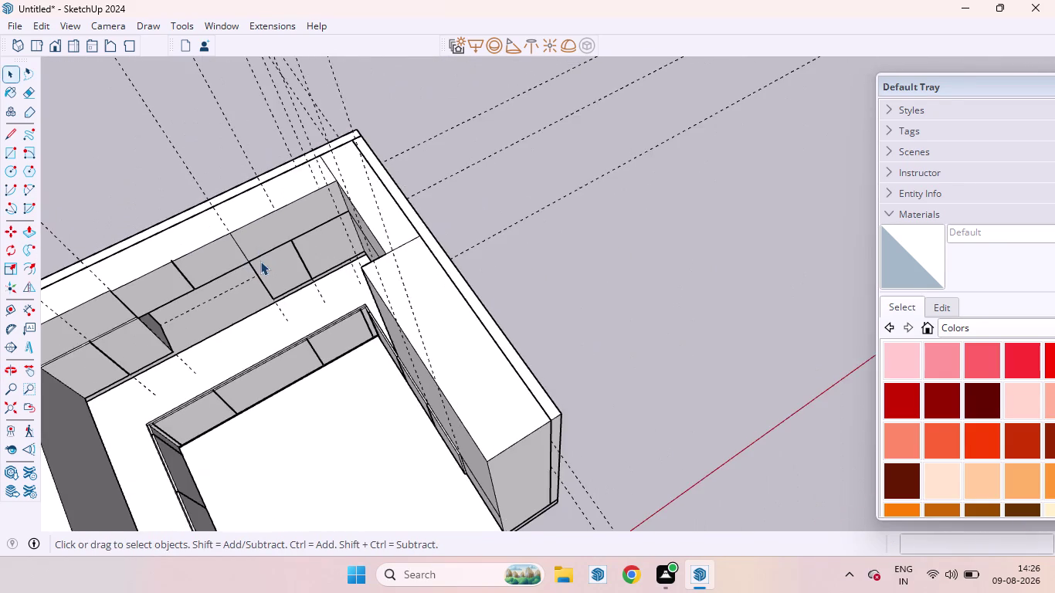
middle_drag(260, 261, 247, 114)
scroll(up, 3)
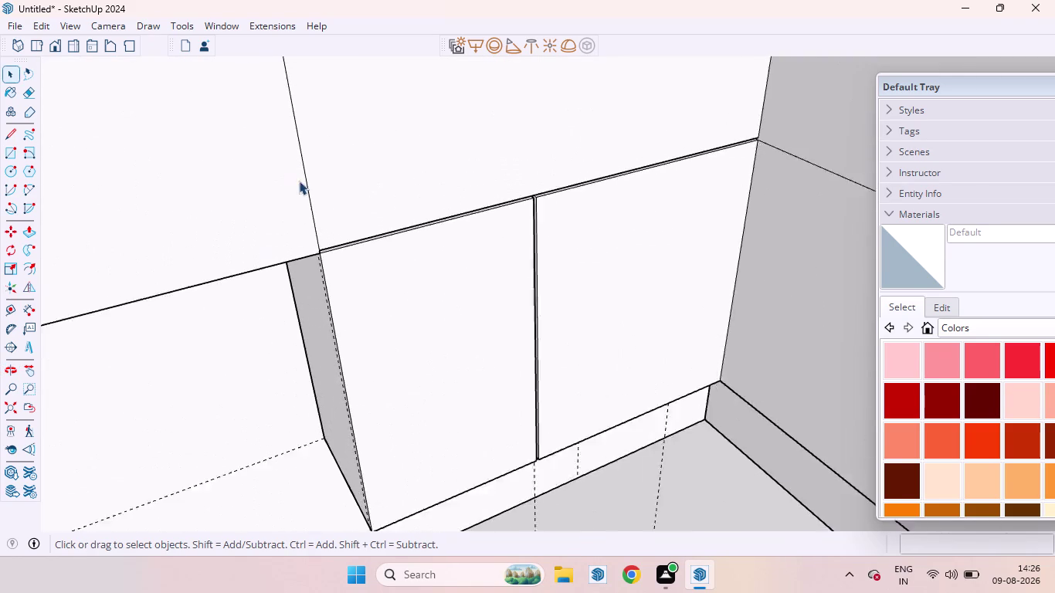
scroll(up, 3)
middle_drag(321, 188, 306, 23)
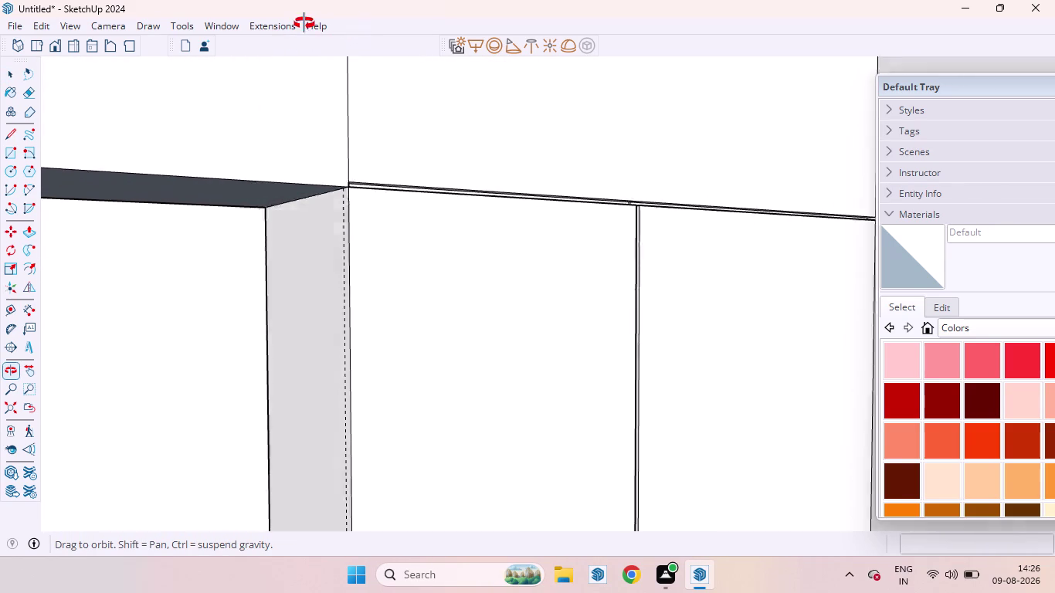
middle_drag(306, 23, 228, 137)
scroll(down, 3)
scroll(down, 3)
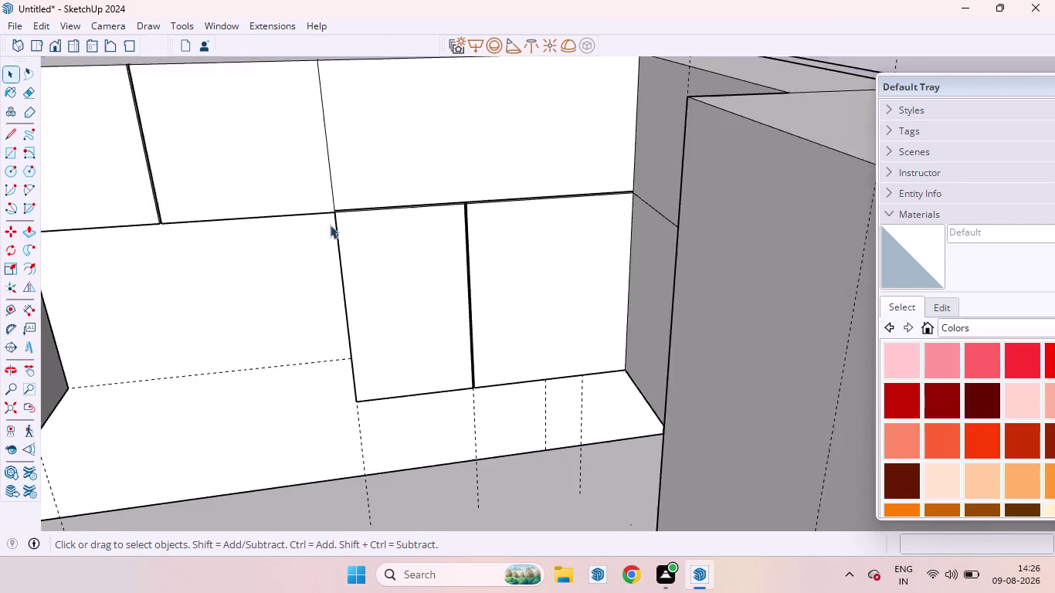
scroll(down, 3)
middle_drag(315, 199, 323, 109)
scroll(up, 3)
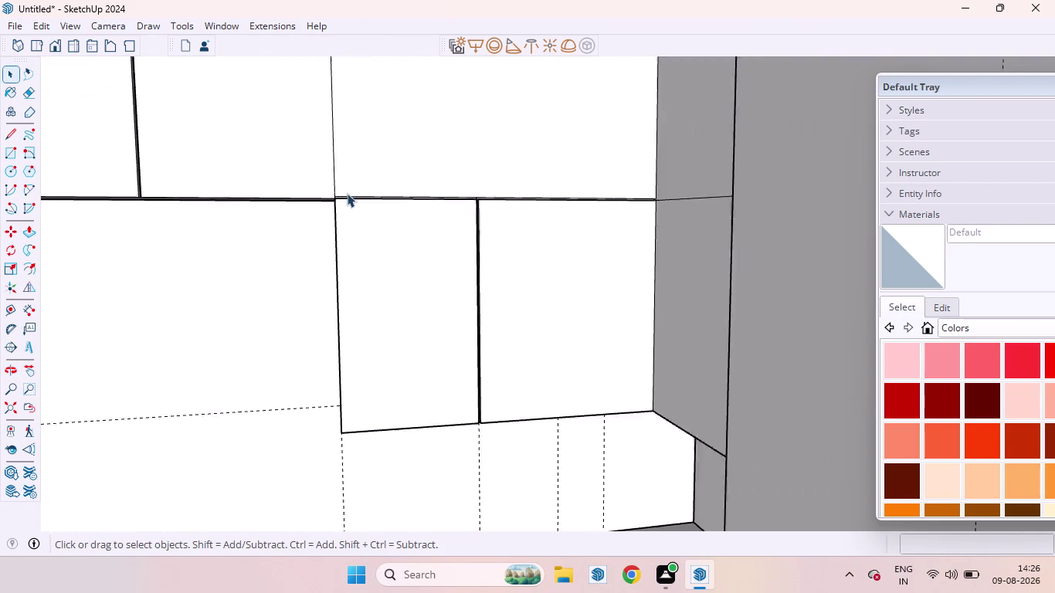
scroll(up, 3)
scroll(down, 3)
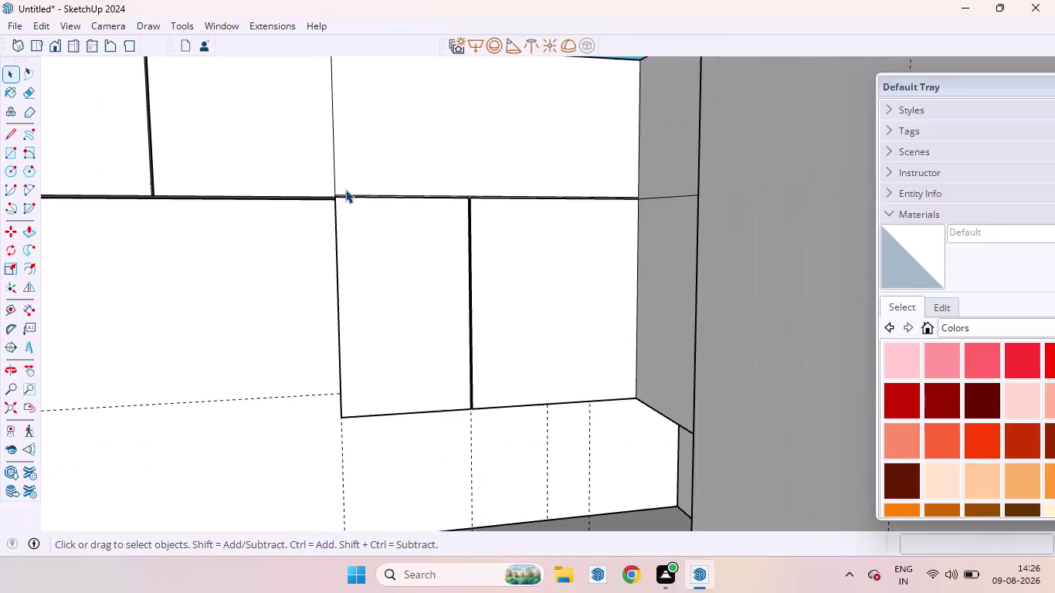
scroll(up, 3)
middle_drag(347, 183, 329, 234)
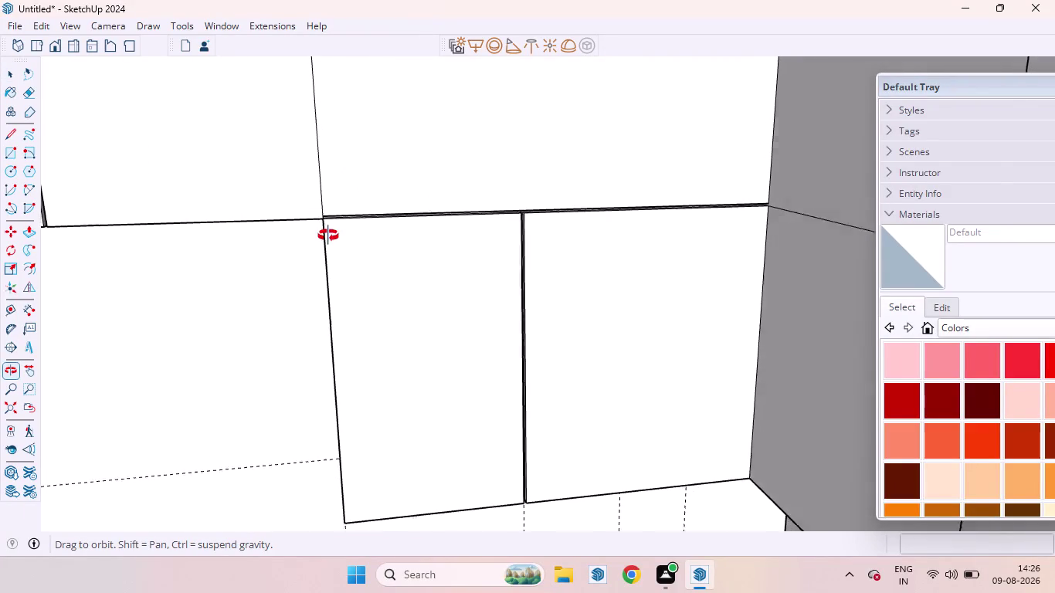
middle_drag(329, 234, 329, 236)
scroll(up, 3)
scroll(up, 3)
scroll(down, 3)
scroll(down, 3)
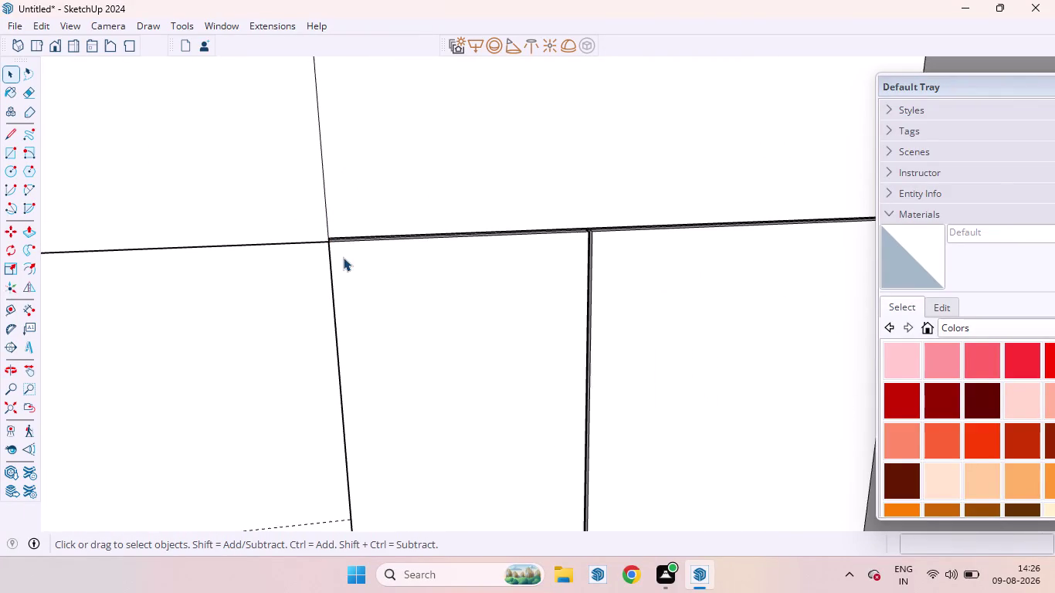
middle_drag(343, 258, 321, 182)
scroll(up, 3)
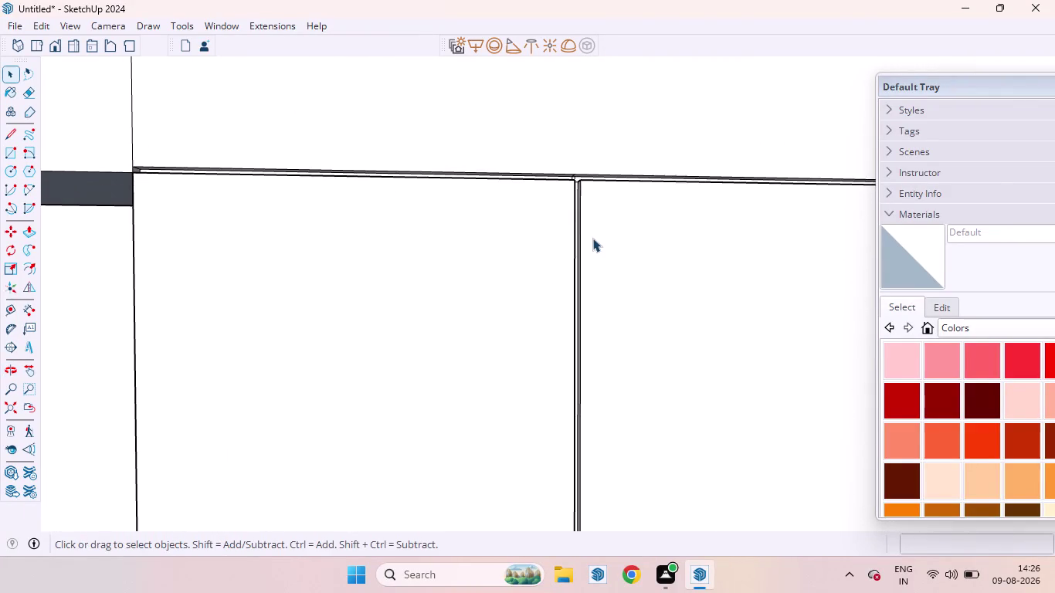
middle_drag(592, 238, 533, 235)
scroll(up, 3)
scroll(down, 3)
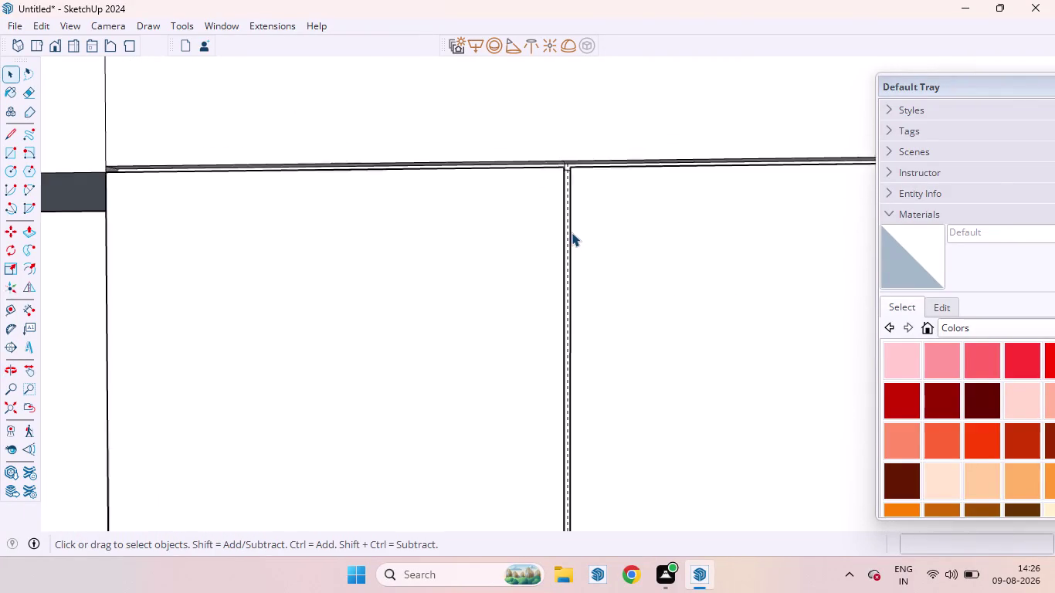
scroll(down, 3)
middle_drag(573, 227, 674, 245)
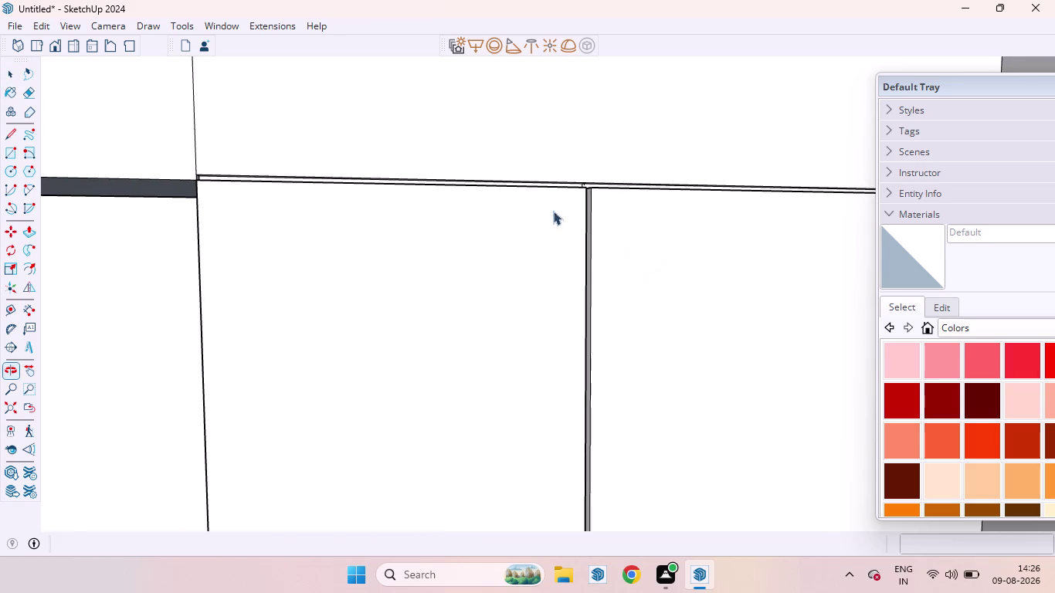
scroll(down, 3)
scroll(down, 3)
scroll(up, 3)
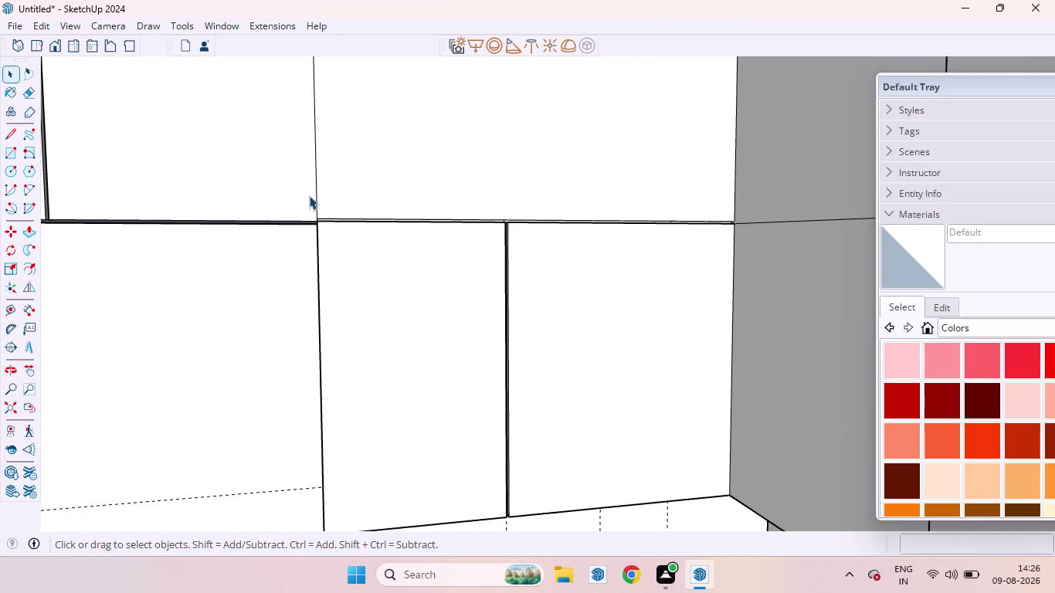
scroll(up, 3)
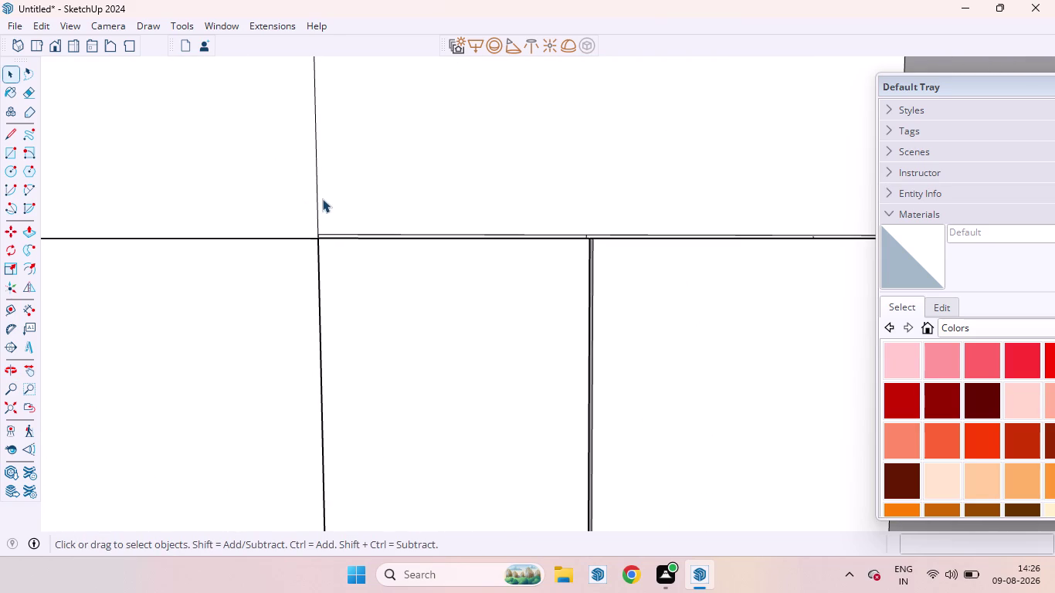
Copy the vertical door edge 3 mm, then 6 mm, to mark the gap.
click(316, 216)
key(m)
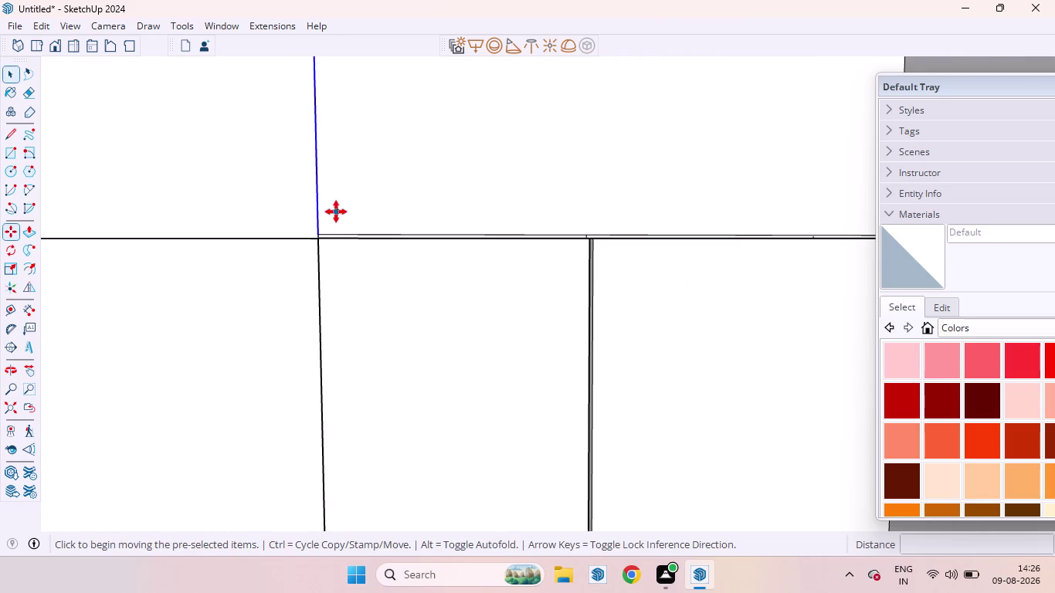
click(319, 217)
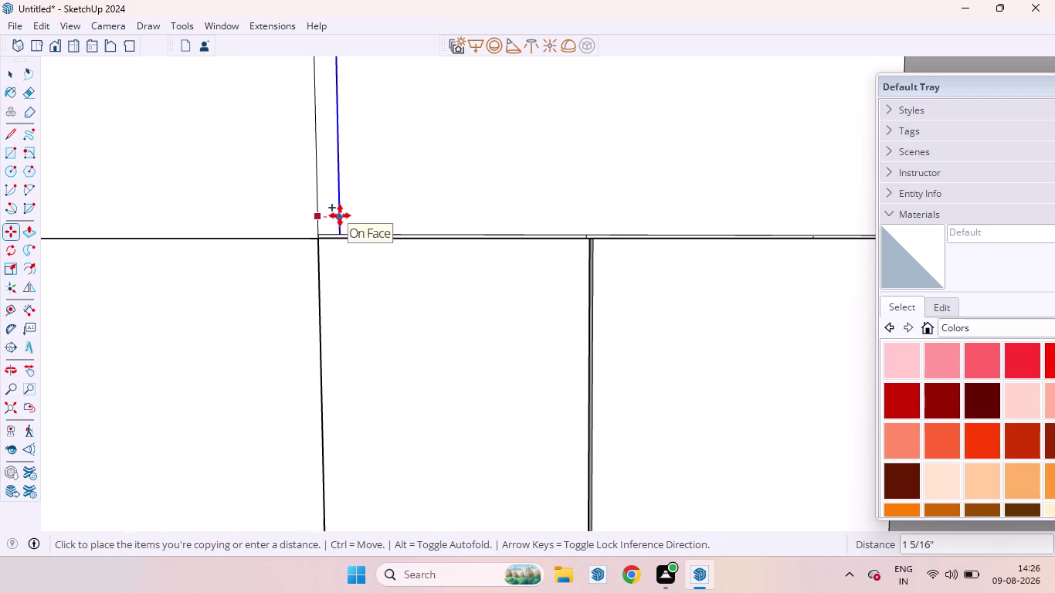
text(3MM)
key(Return)
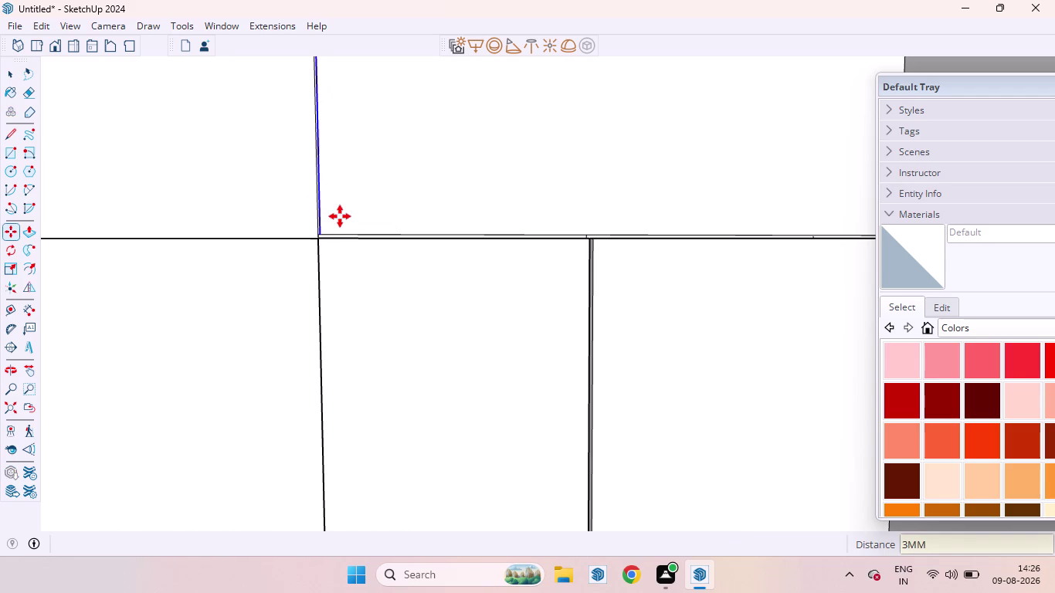
scroll(up, 3)
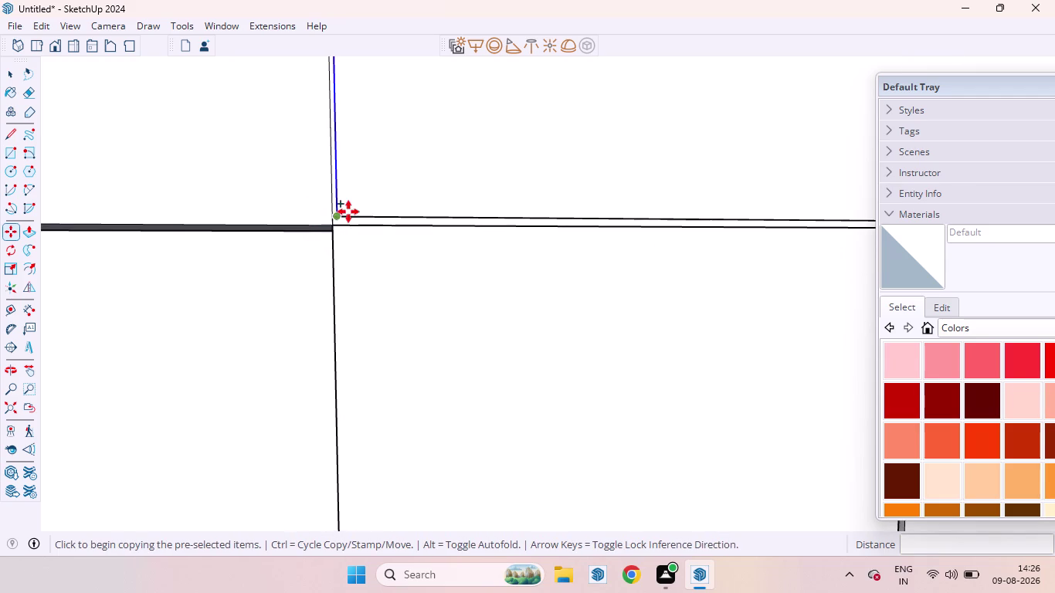
click(342, 217)
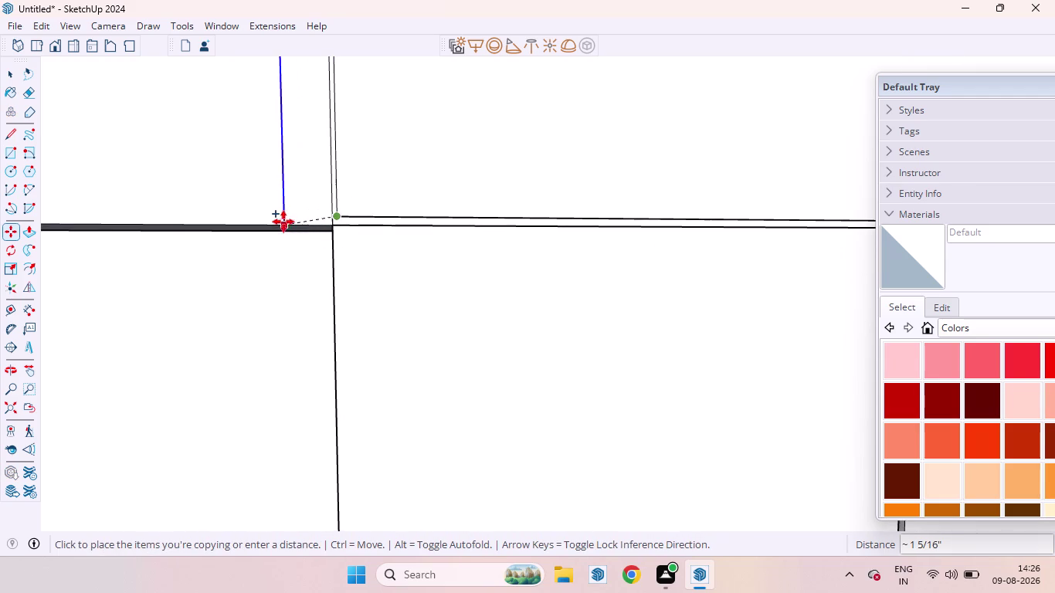
text(6MM)
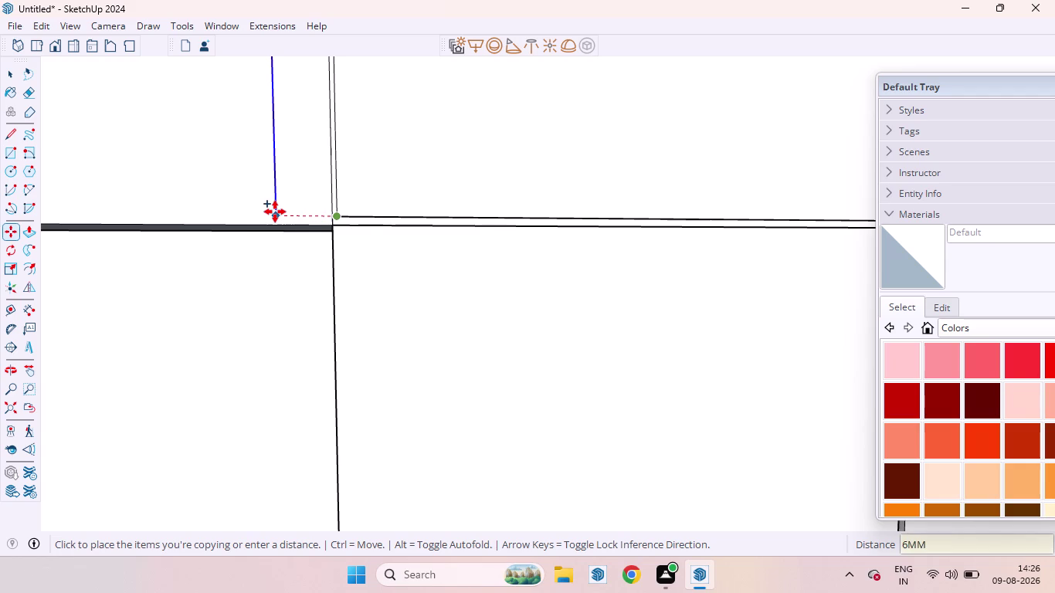
key(Return)
key(space)
Draw a closing line to form the narrow strip face and delete a stray strip line.
scroll(up, 3)
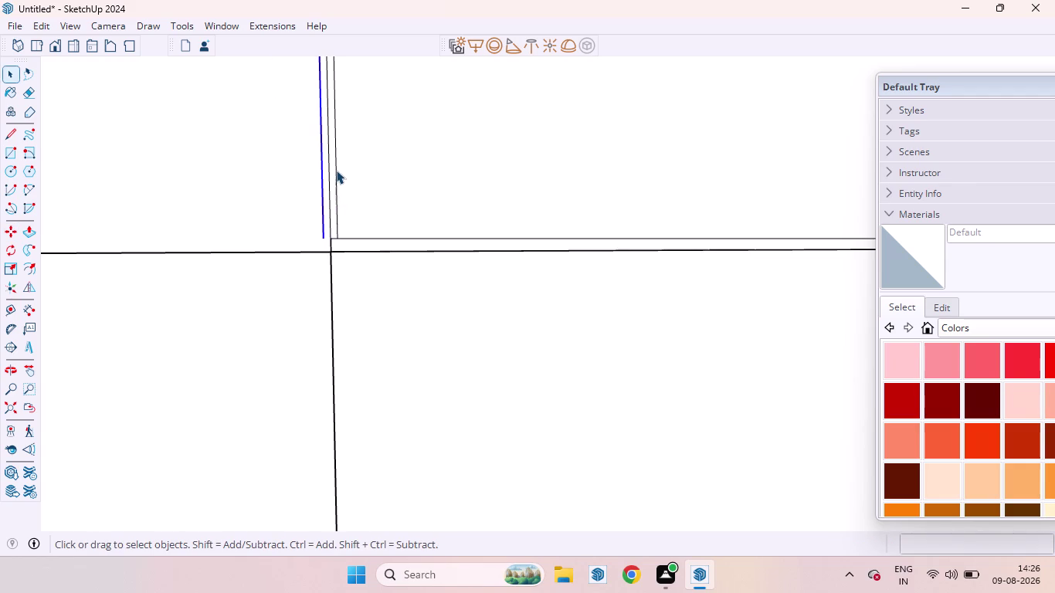
scroll(down, 3)
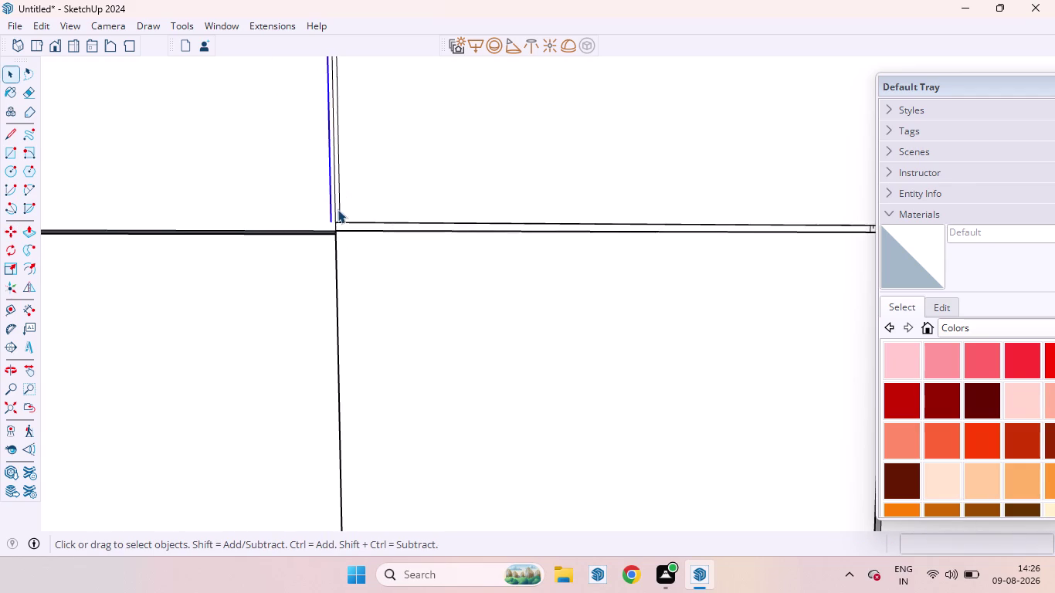
scroll(up, 3)
scroll(up, 3)
key(l)
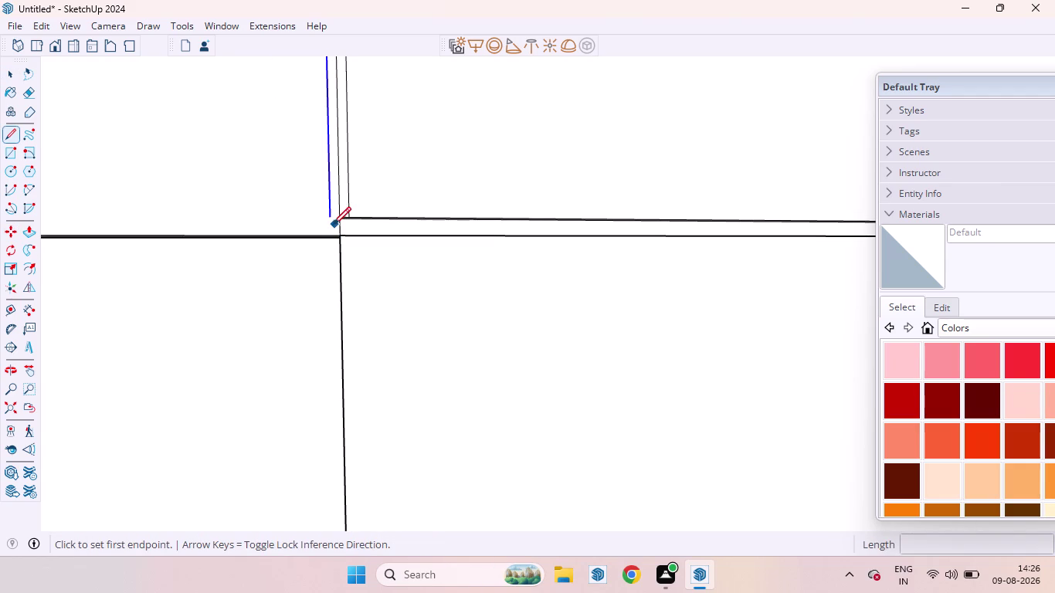
scroll(up, 3)
scroll(up, 3)
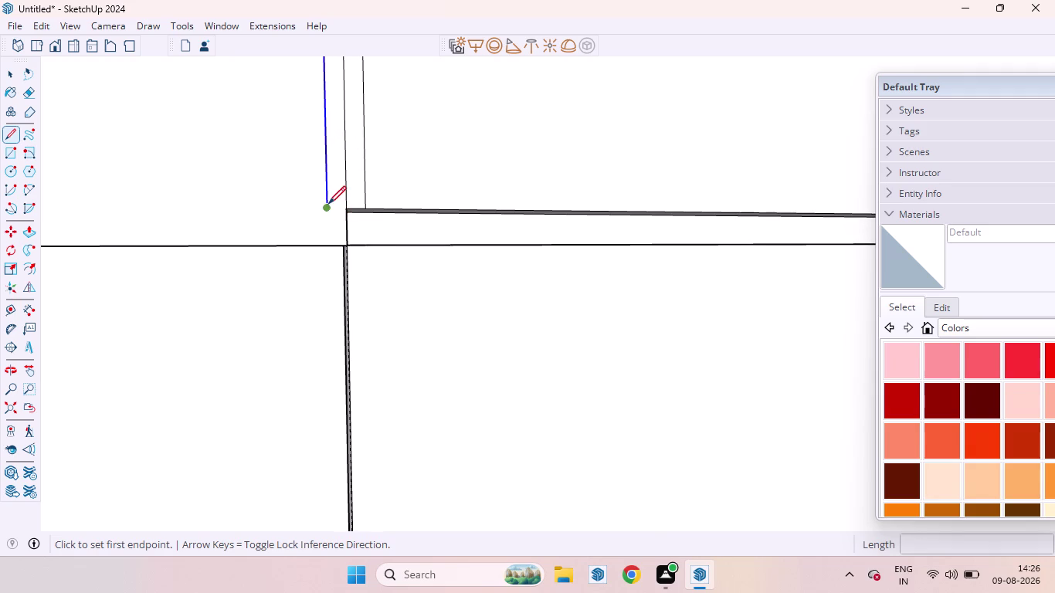
click(327, 203)
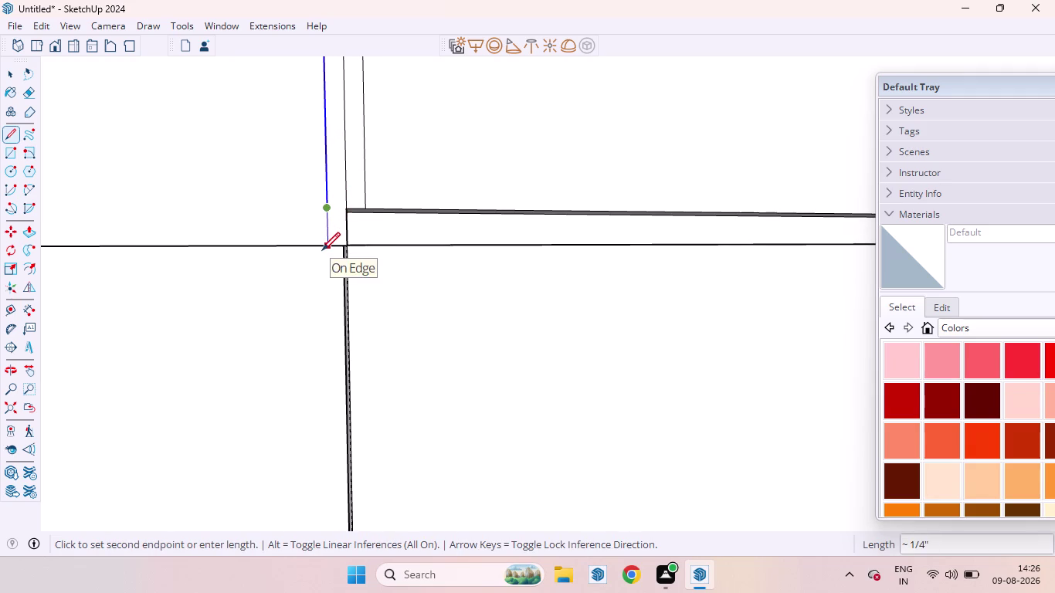
click(322, 250)
key(space)
click(331, 216)
scroll(down, 3)
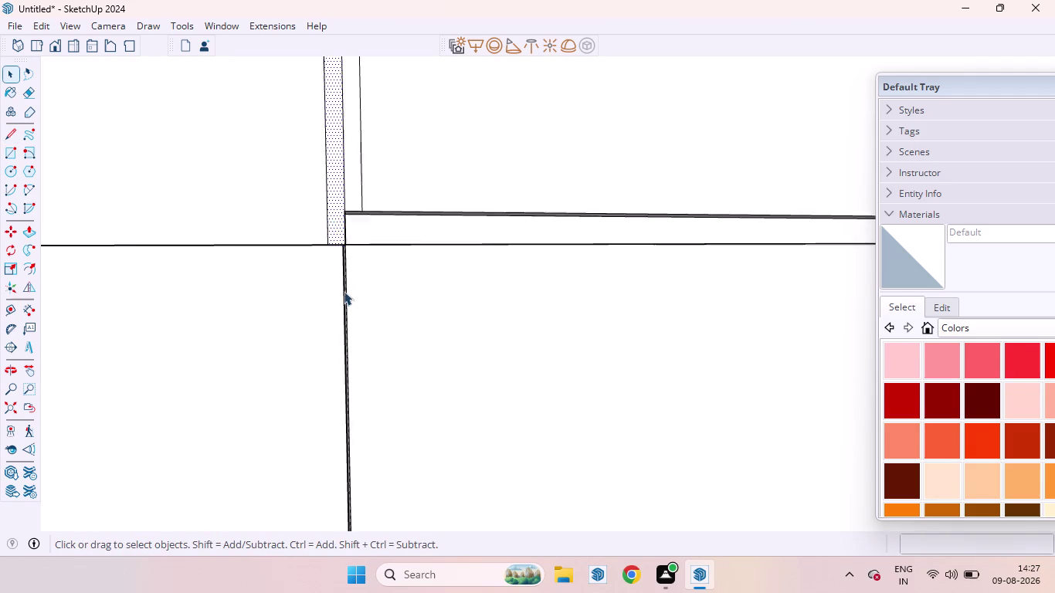
scroll(down, 3)
scroll(down, 3)
scroll(down, 3)
scroll(up, 3)
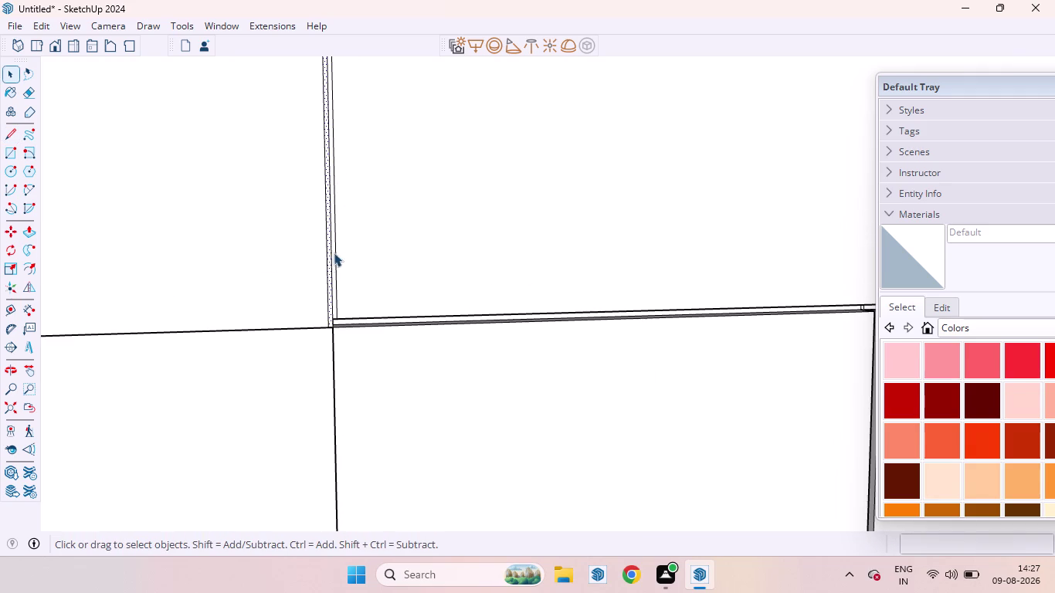
click(329, 263)
click(333, 262)
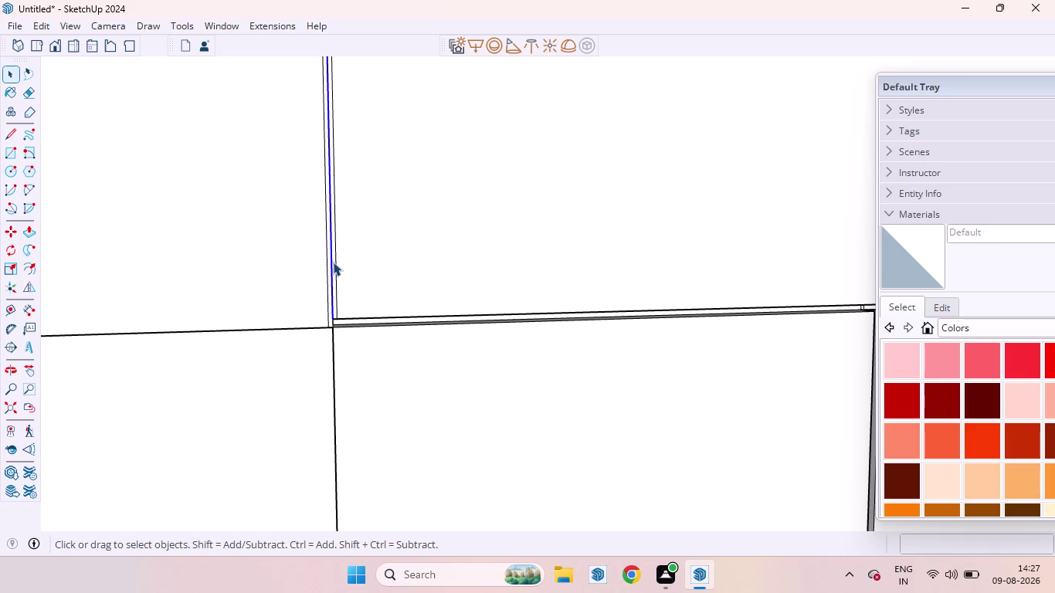
key(Delete)
Push/Pull the thin strip face inward to form the recessed gap.
click(330, 273)
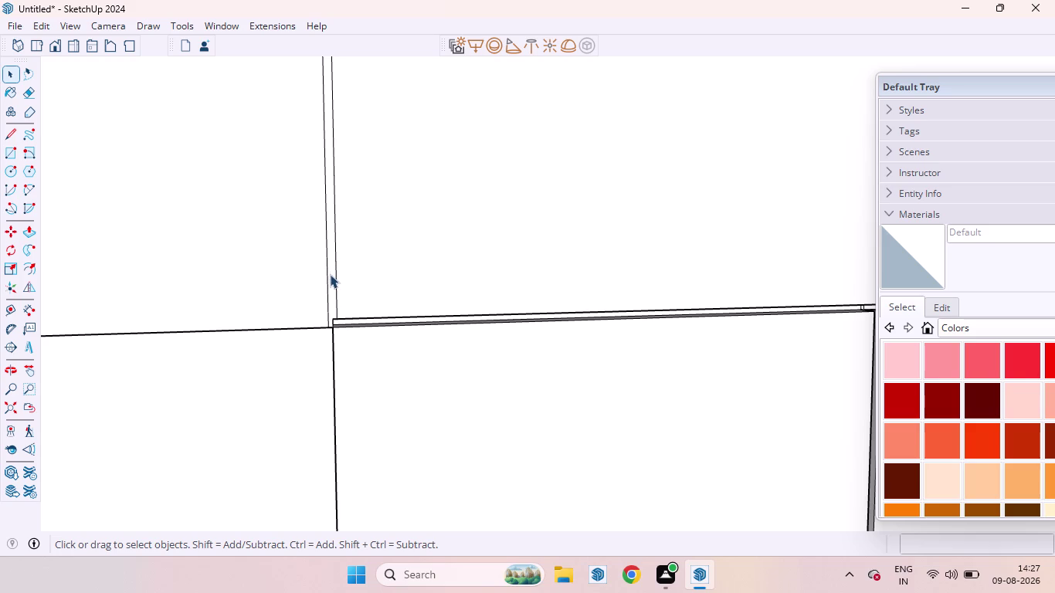
key(p)
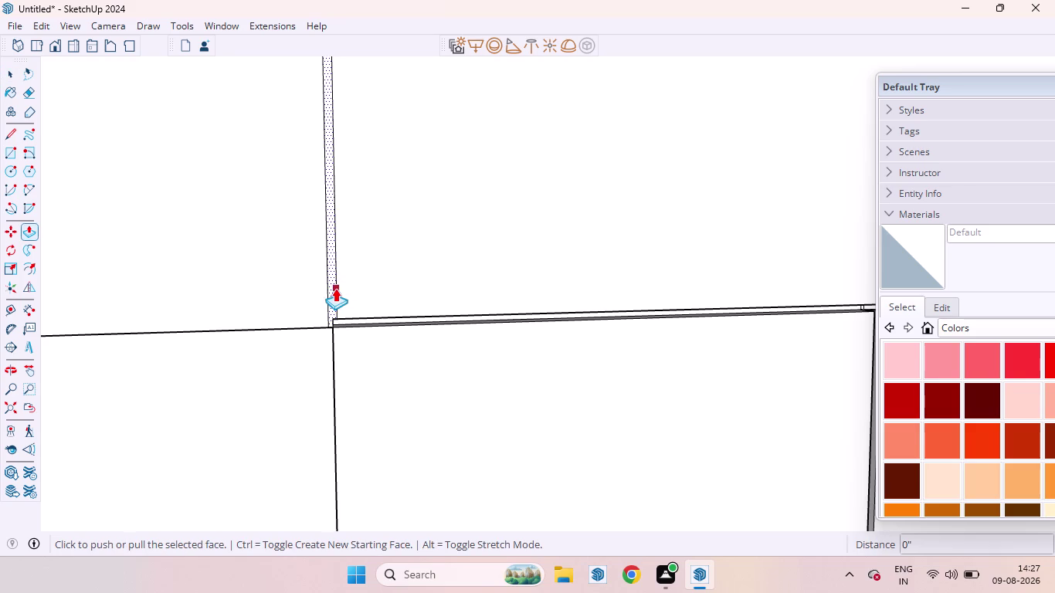
scroll(up, 3)
drag(331, 288, 329, 277)
scroll(down, 3)
scroll(up, 3)
scroll(down, 3)
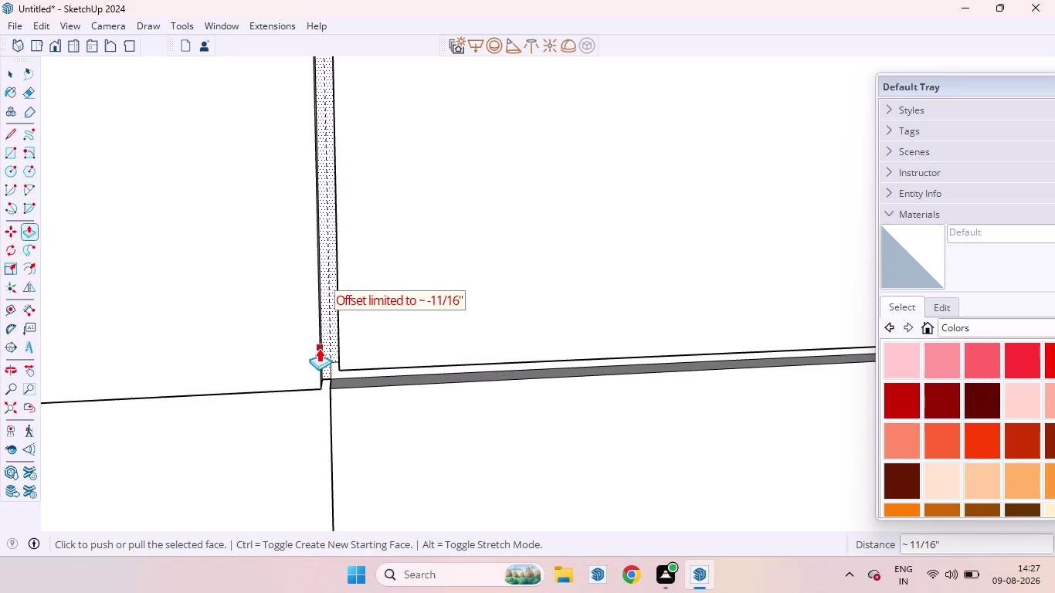
scroll(down, 3)
scroll(down, 3)
scroll(down, 3)
scroll(down, 3)
key(space)
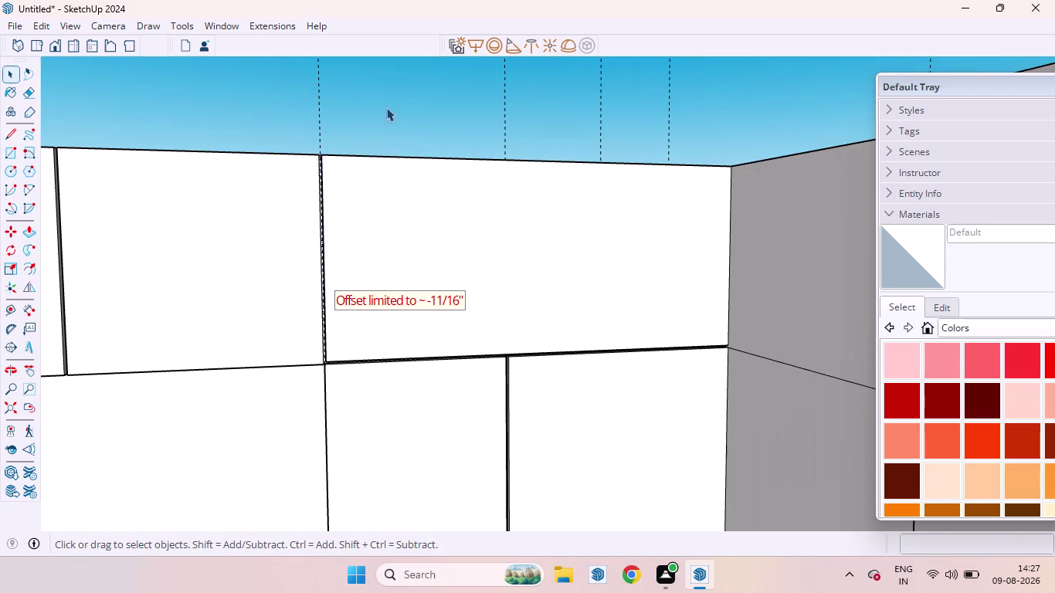
click(391, 70)
scroll(down, 3)
click(380, 158)
scroll(down, 3)
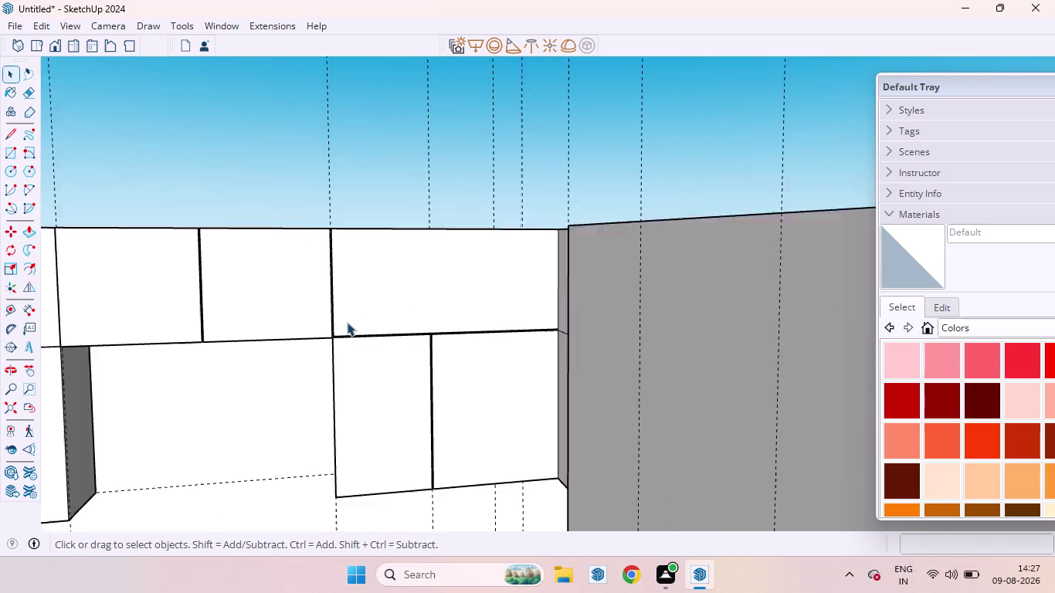
middle_drag(349, 347, 326, 281)
scroll(up, 3)
scroll(down, 3)
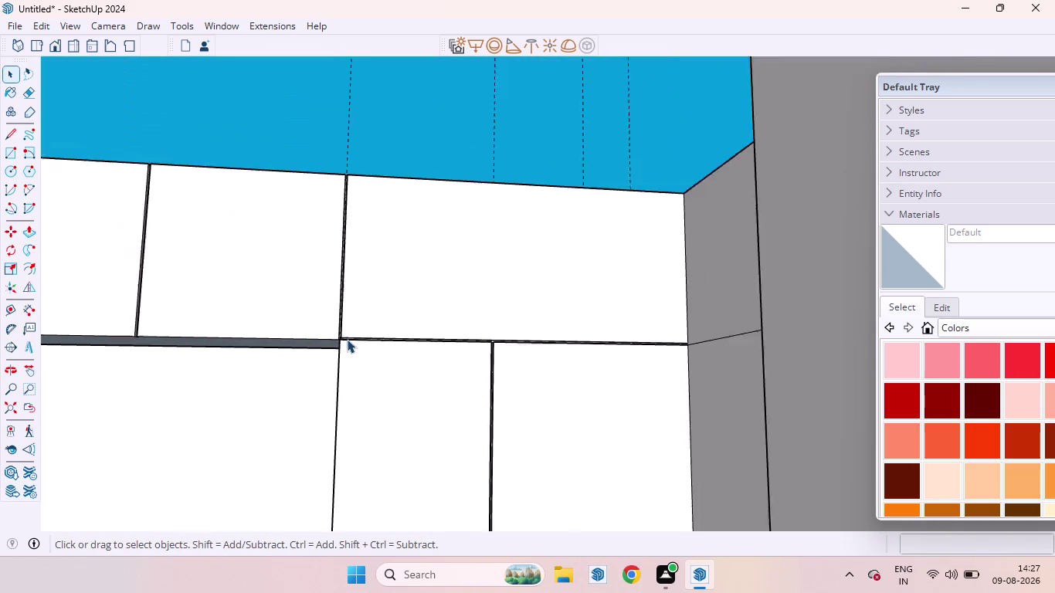
middle_drag(345, 321, 355, 398)
scroll(up, 3)
scroll(up, 3)
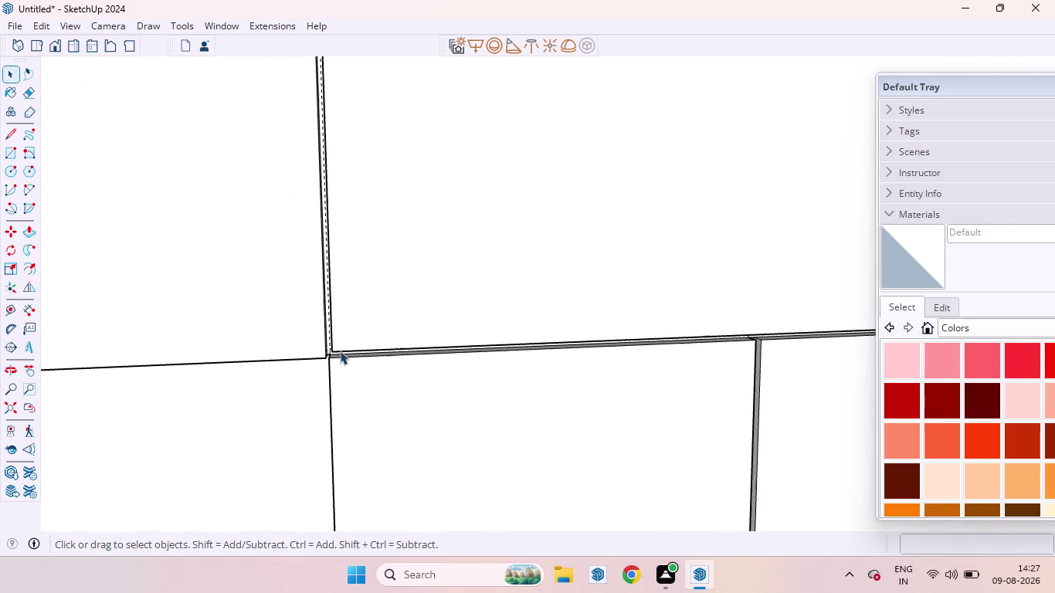
scroll(down, 3)
middle_click(340, 354)
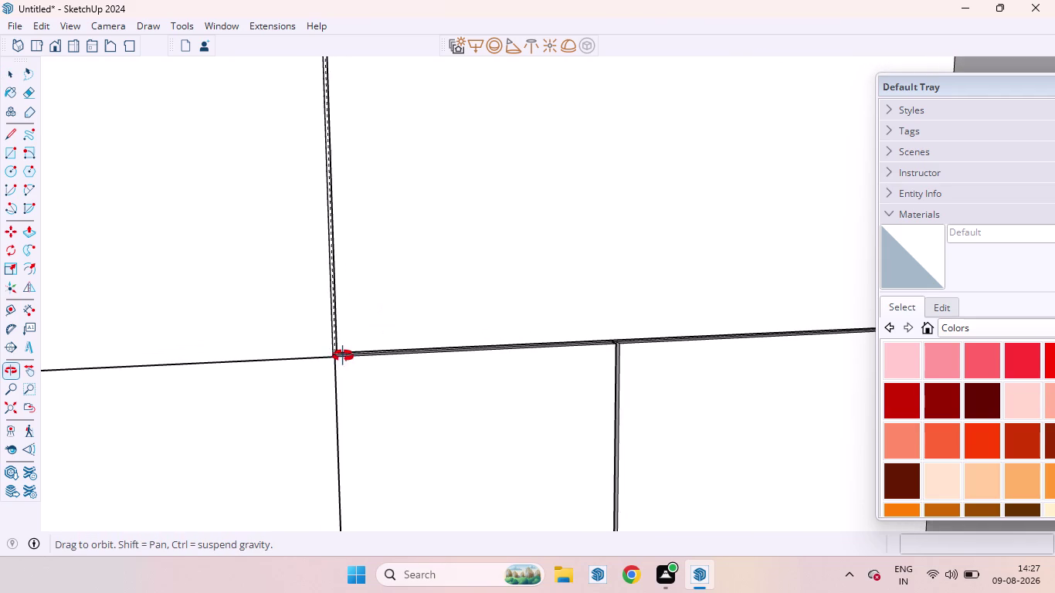
scroll(down, 3)
scroll(down, 3)
scroll(down, 3)
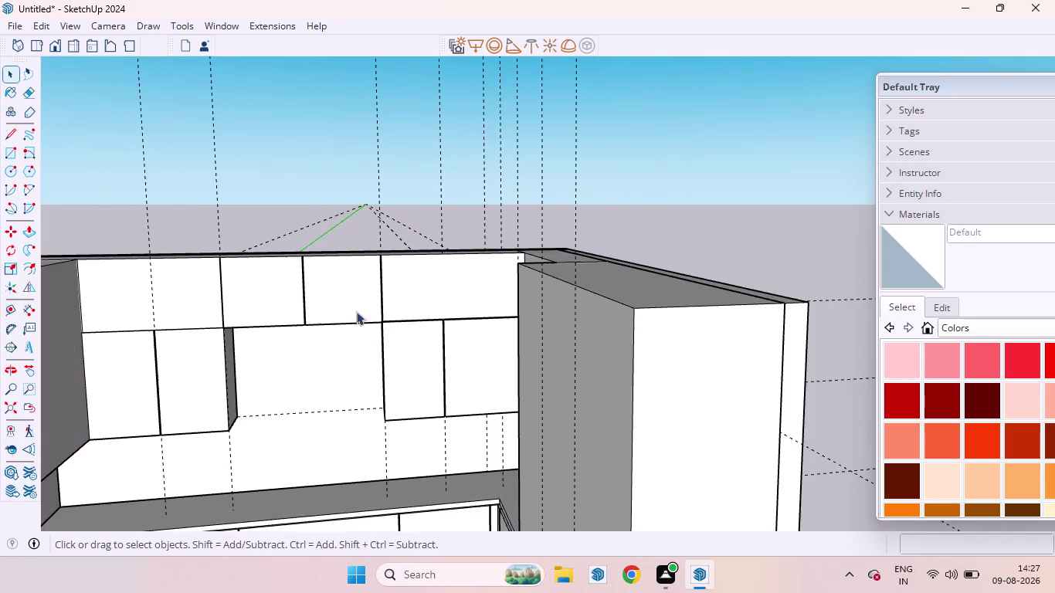
scroll(up, 3)
scroll(down, 3)
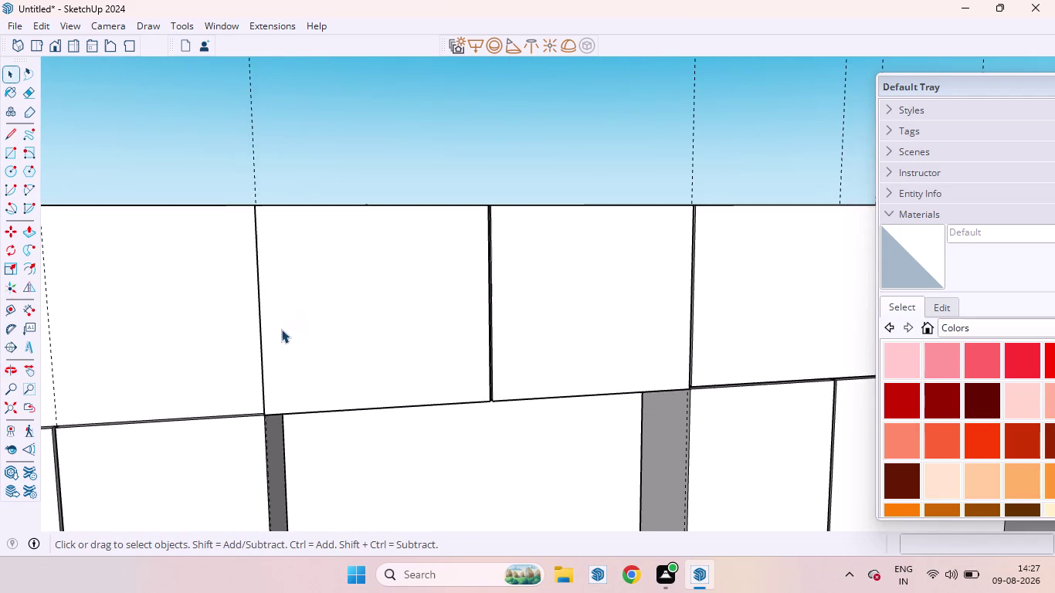
scroll(down, 3)
scroll(down, 3)
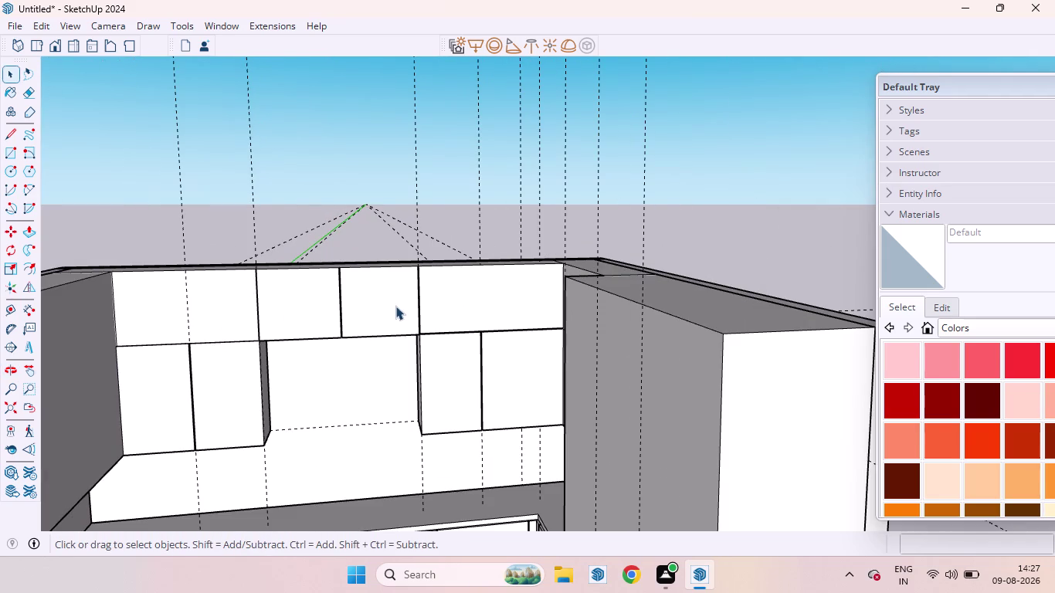
scroll(up, 3)
scroll(down, 3)
middle_drag(453, 322, 444, 261)
scroll(down, 3)
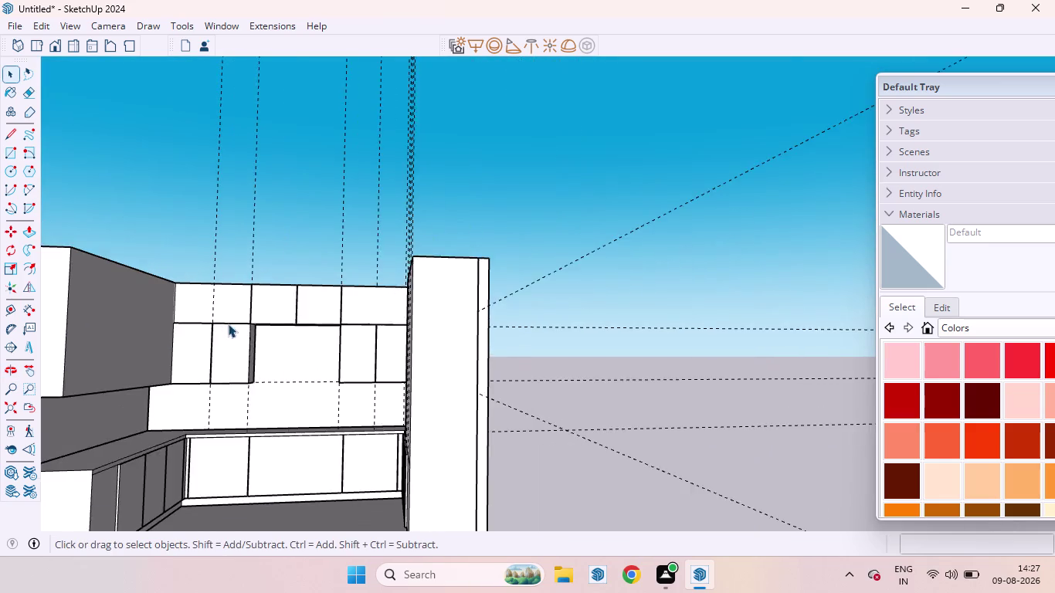
scroll(up, 3)
scroll(down, 3)
middle_drag(219, 323, 245, 448)
scroll(up, 3)
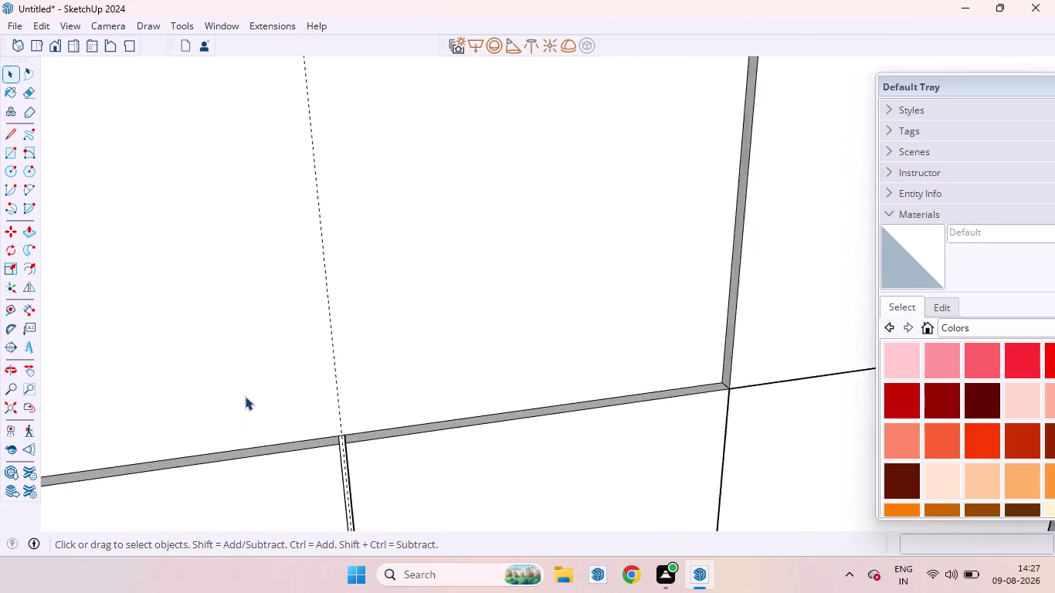
scroll(up, 3)
scroll(down, 3)
scroll(down, 3)
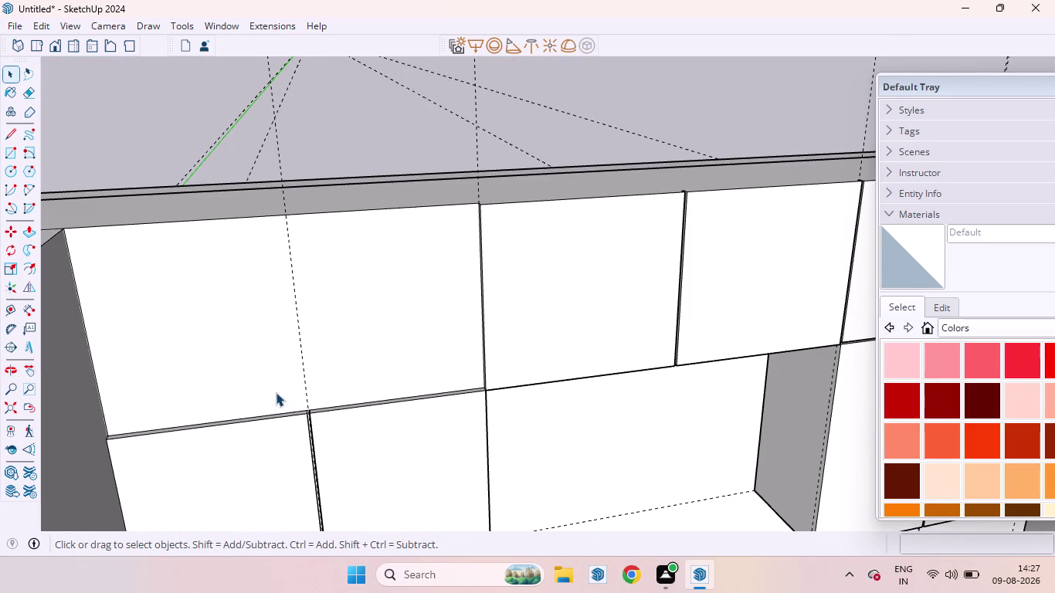
scroll(up, 3)
scroll(down, 3)
scroll(up, 3)
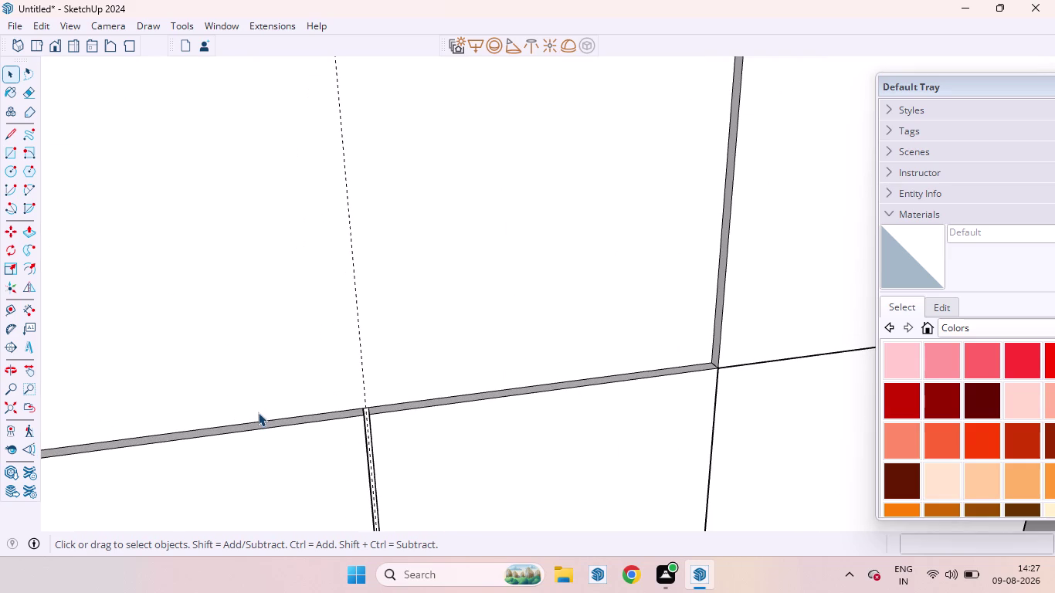
click(261, 420)
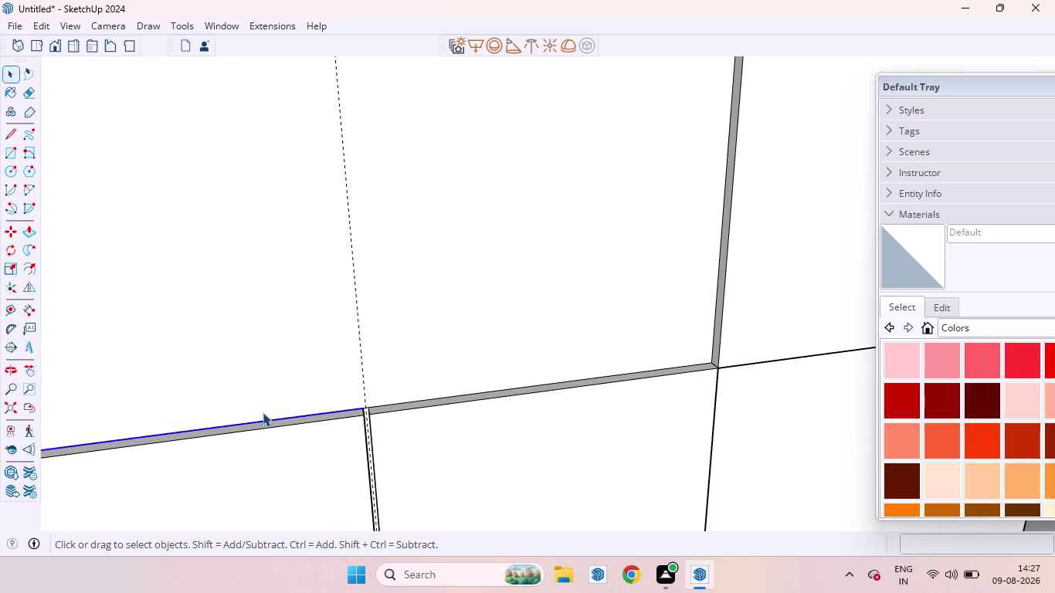
Copy the horizontal edge along the cabinet front 6 mm upward.
scroll(up, 3)
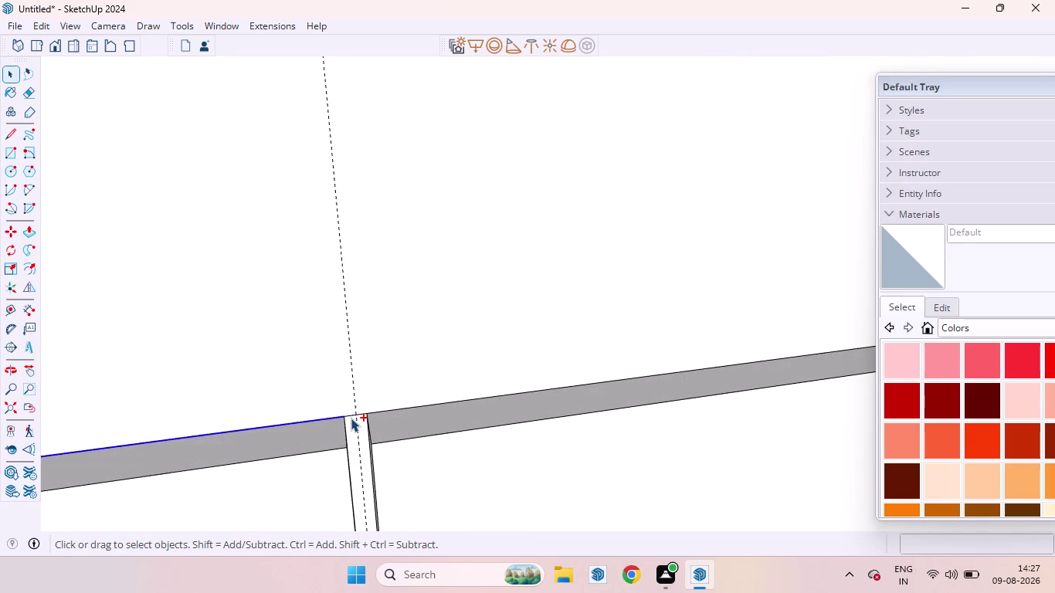
click(350, 414)
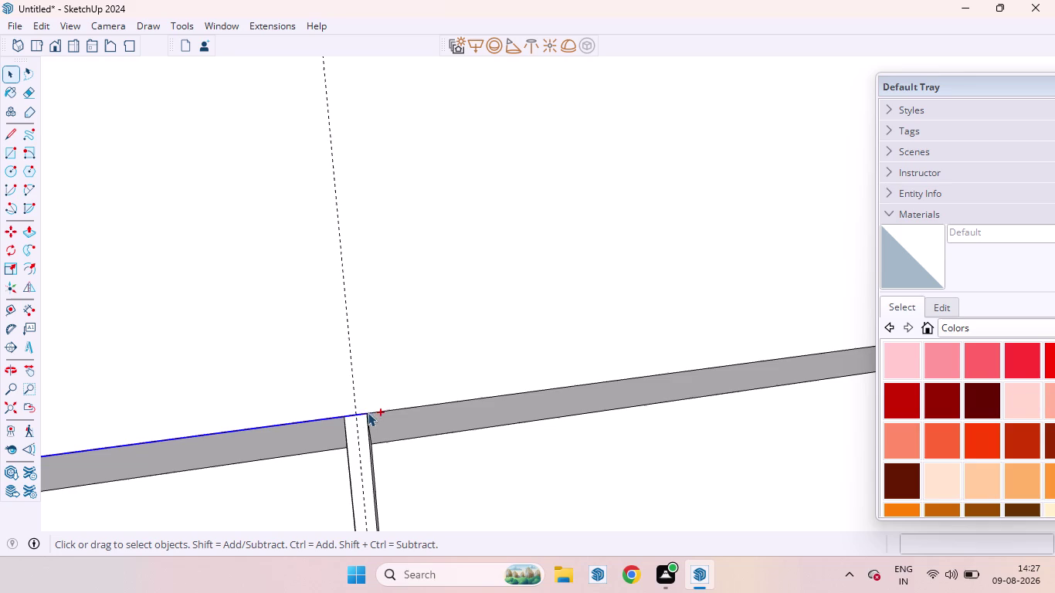
click(373, 410)
right_click(371, 413)
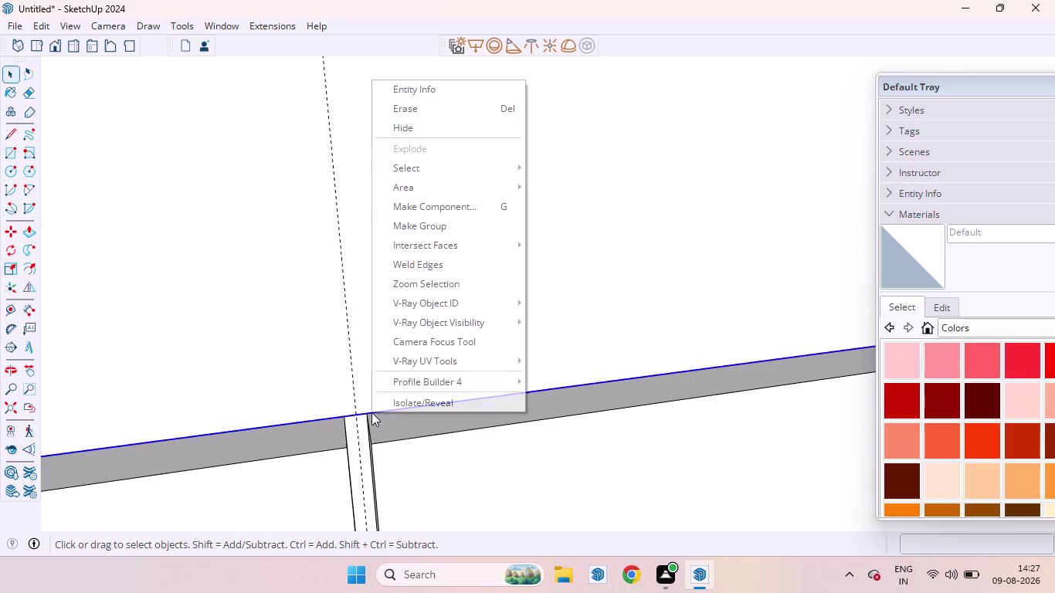
click(417, 260)
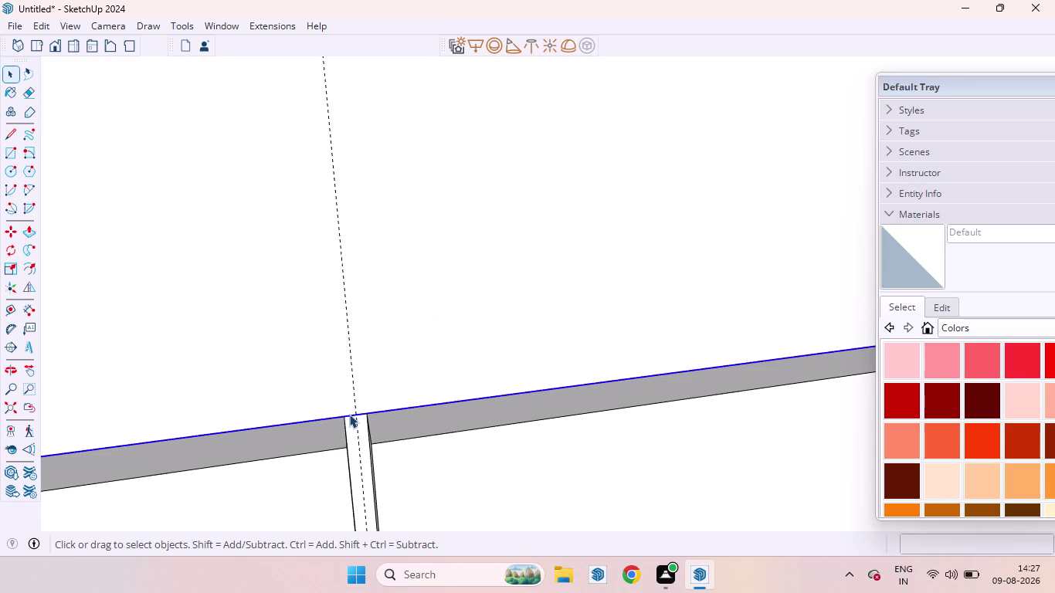
key(m)
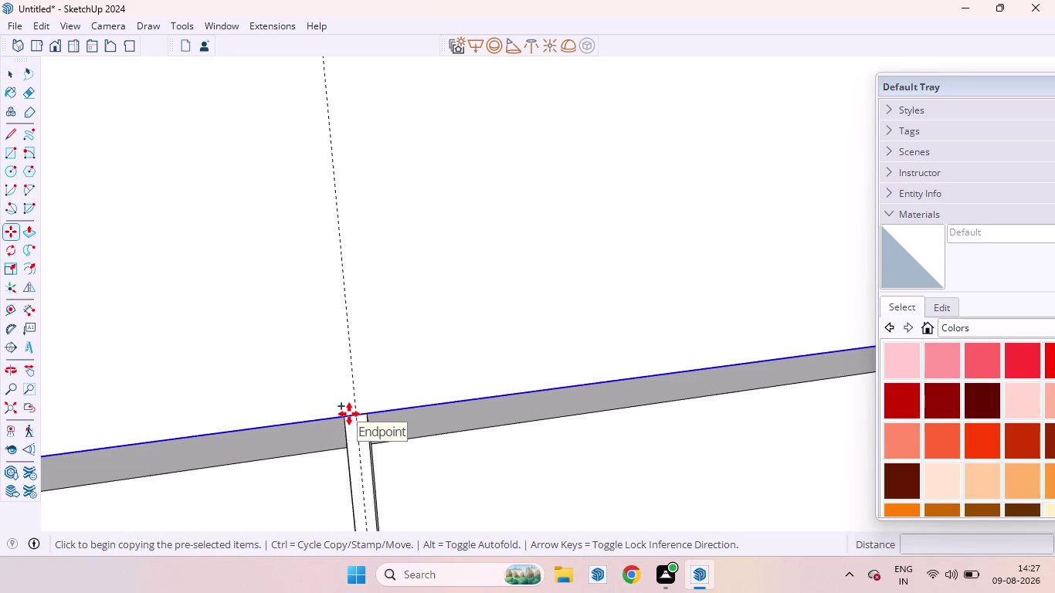
click(350, 414)
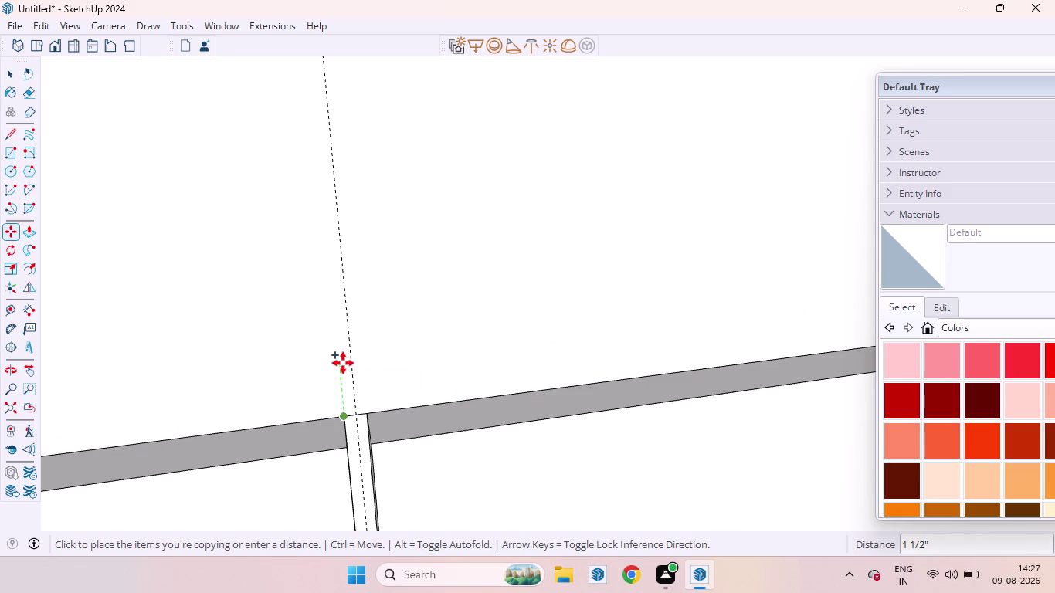
key(Up)
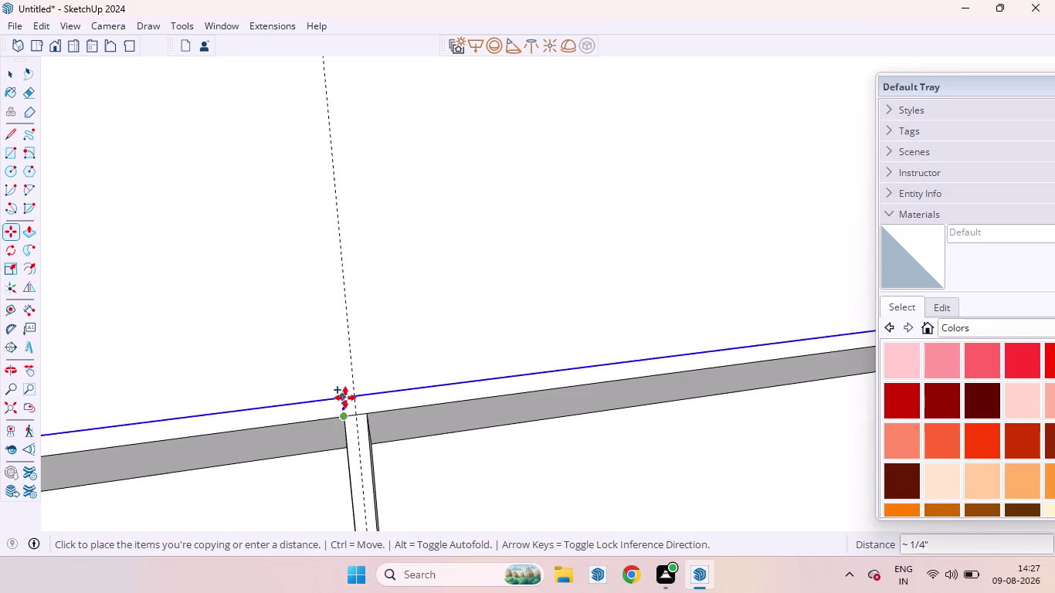
text(6)
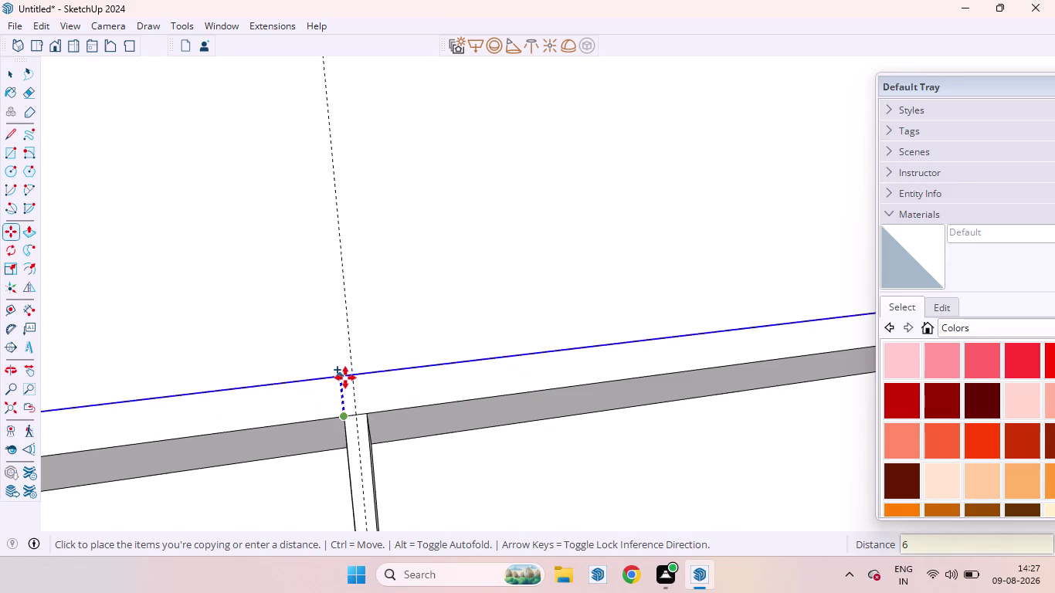
text(MM)
key(Return)
scroll(down, 3)
scroll(down, 3)
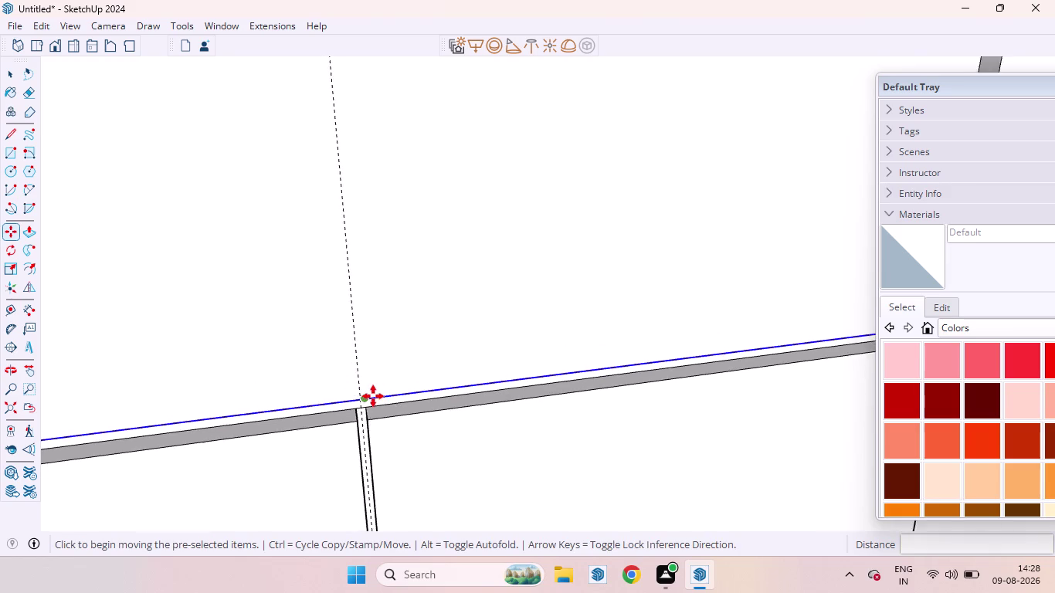
scroll(down, 3)
scroll(up, 3)
scroll(down, 3)
scroll(down, 3)
key(space)
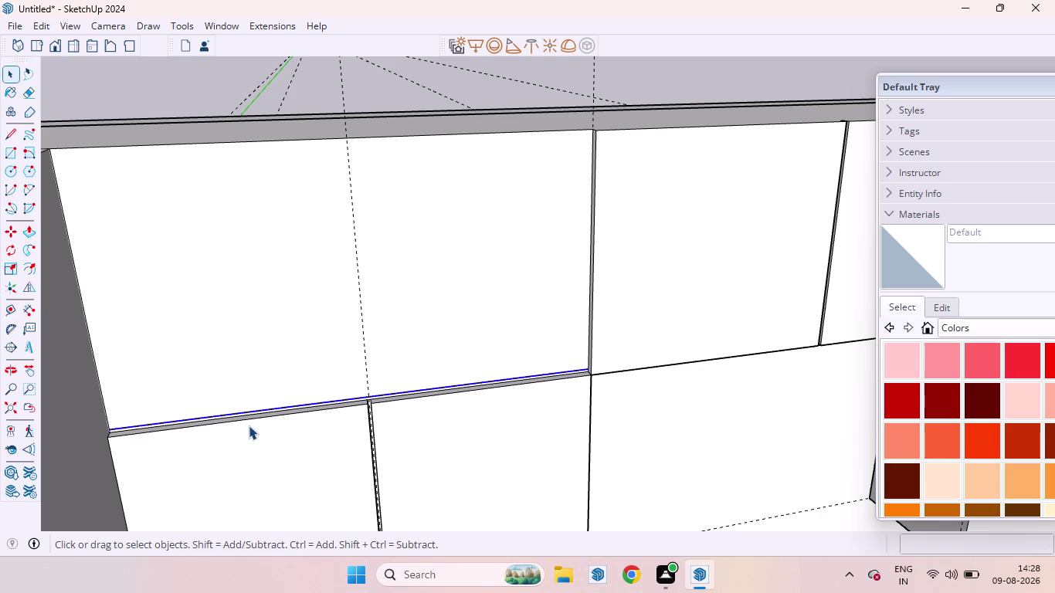
Pull the upper door panel face out 18 mm.
click(283, 339)
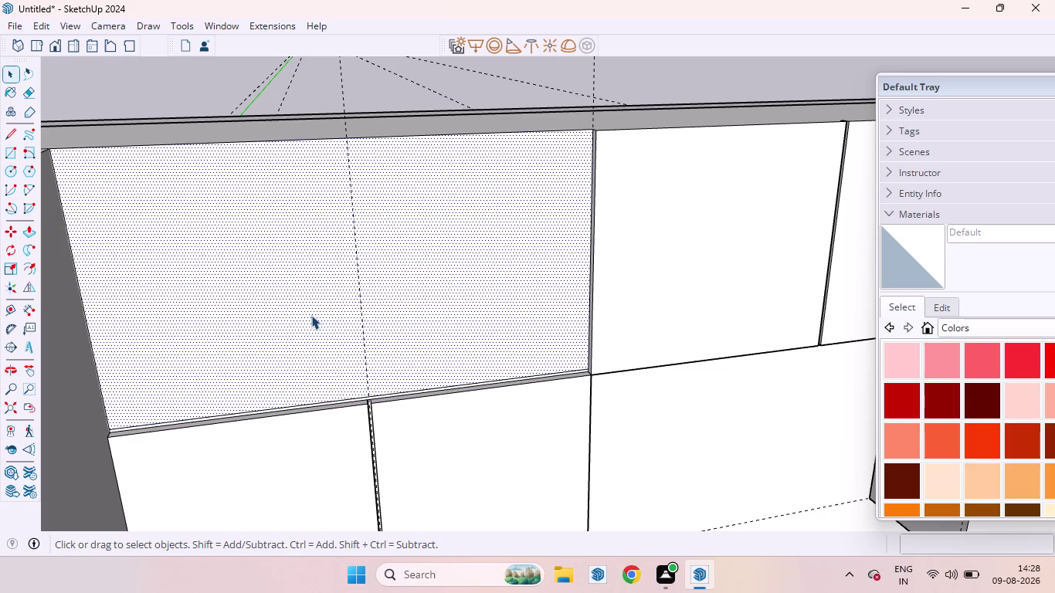
key(p)
drag(312, 315, 314, 324)
text(18MM)
key(shift+Return)
key(space)
Orbit to another corner and copy the vertical edge between doors 3 mm right.
scroll(down, 3)
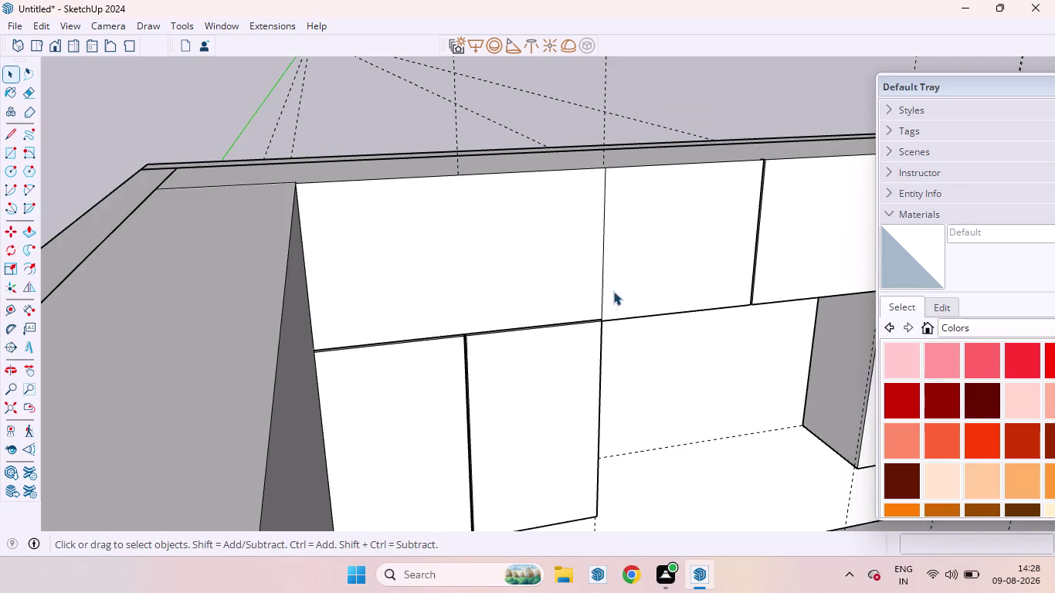
middle_drag(549, 316, 505, 248)
scroll(up, 3)
scroll(up, 3)
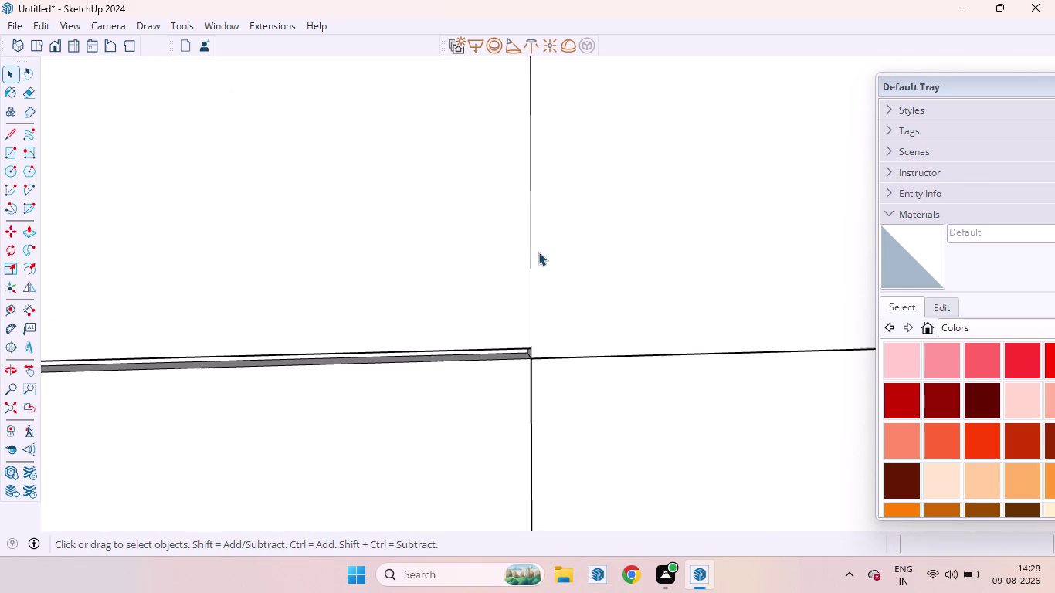
scroll(down, 3)
scroll(down, 3)
scroll(up, 3)
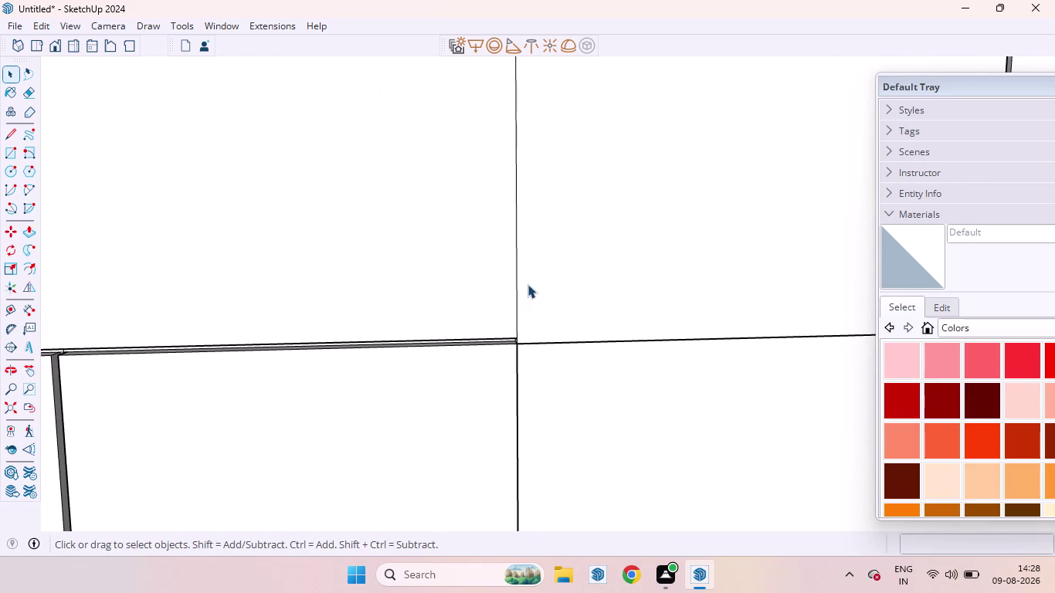
scroll(up, 3)
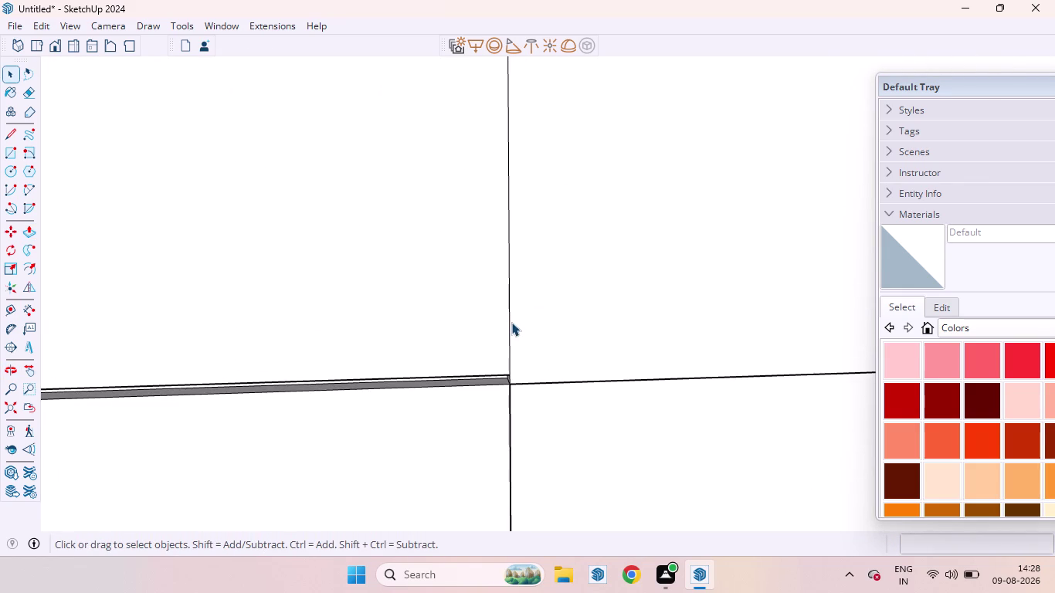
click(509, 328)
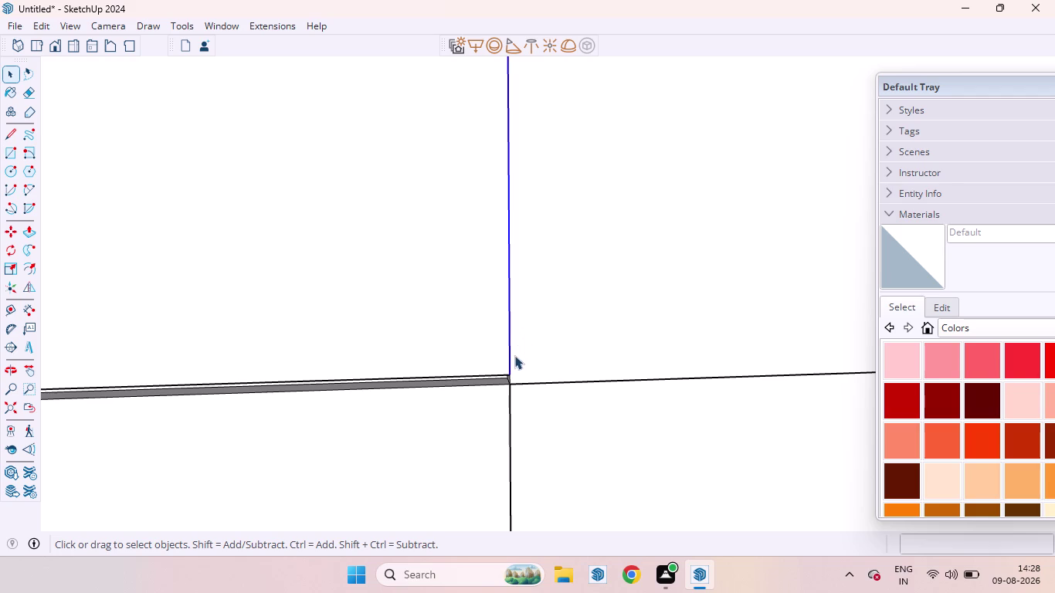
scroll(up, 3)
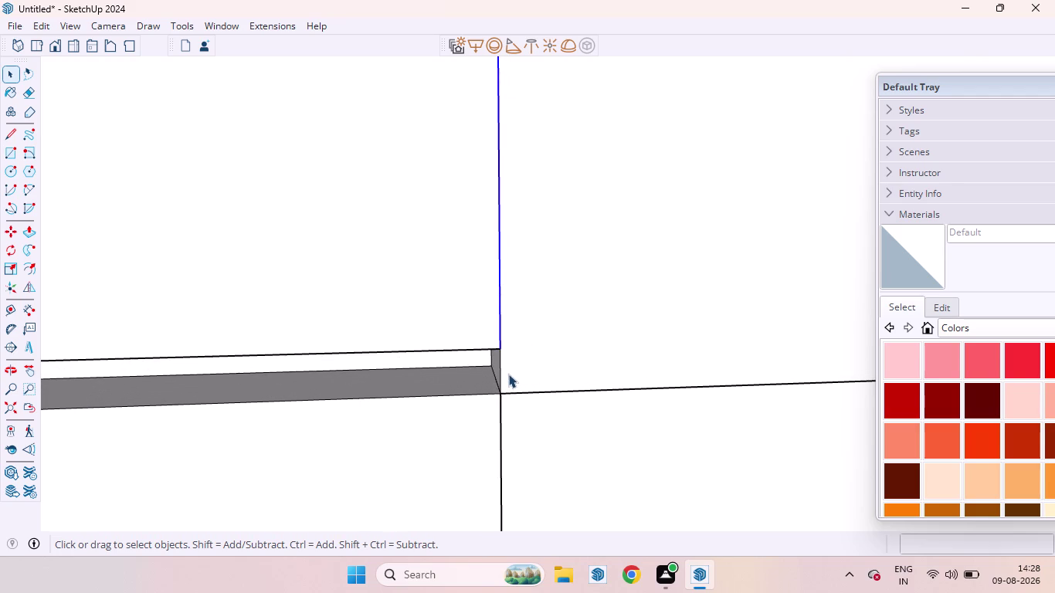
click(501, 373)
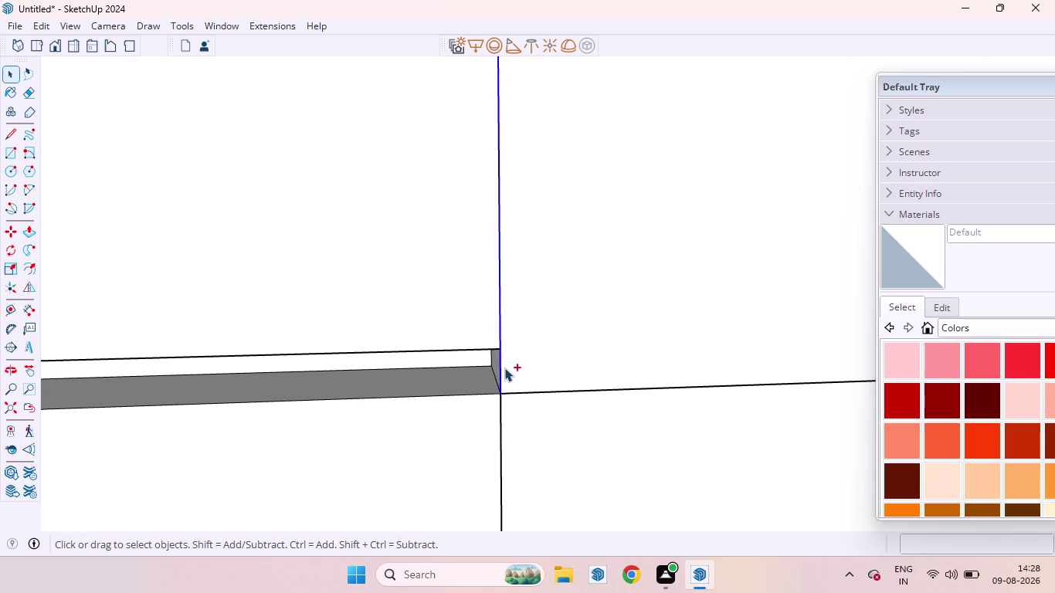
key(m)
click(507, 366)
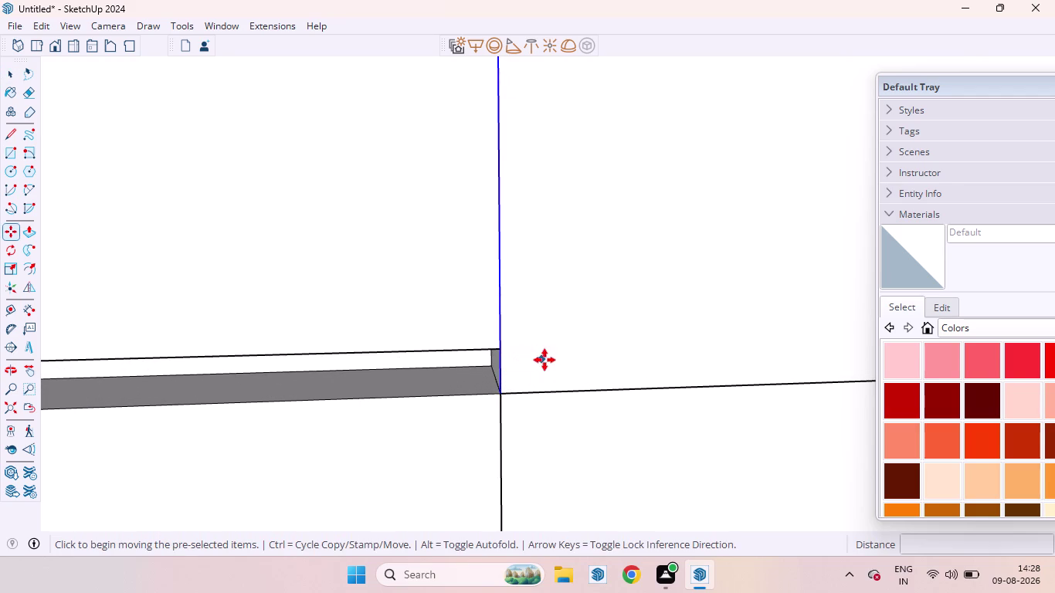
click(501, 346)
key(ctrl+z)
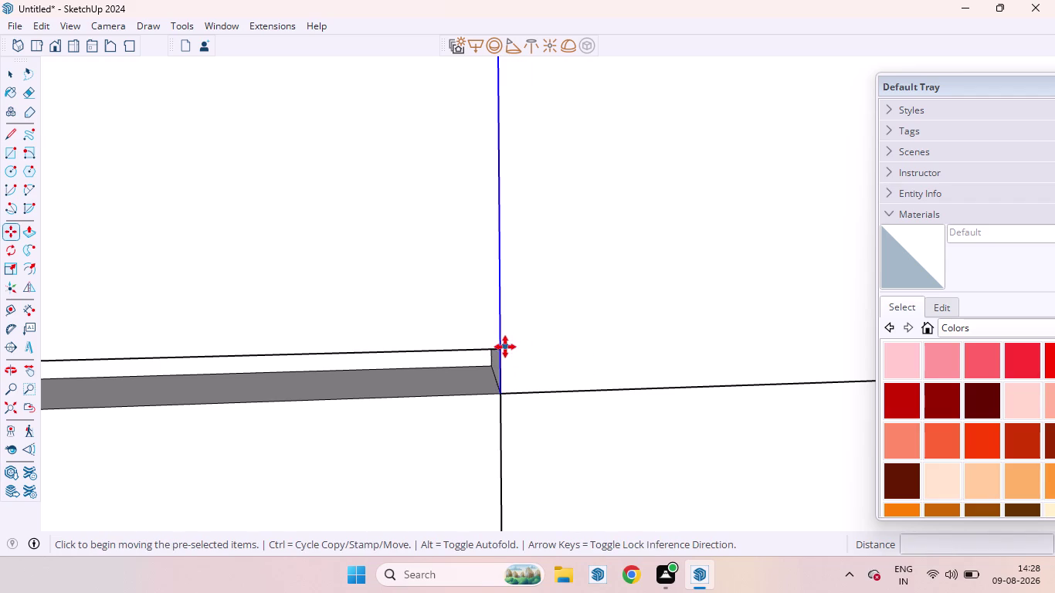
click(505, 347)
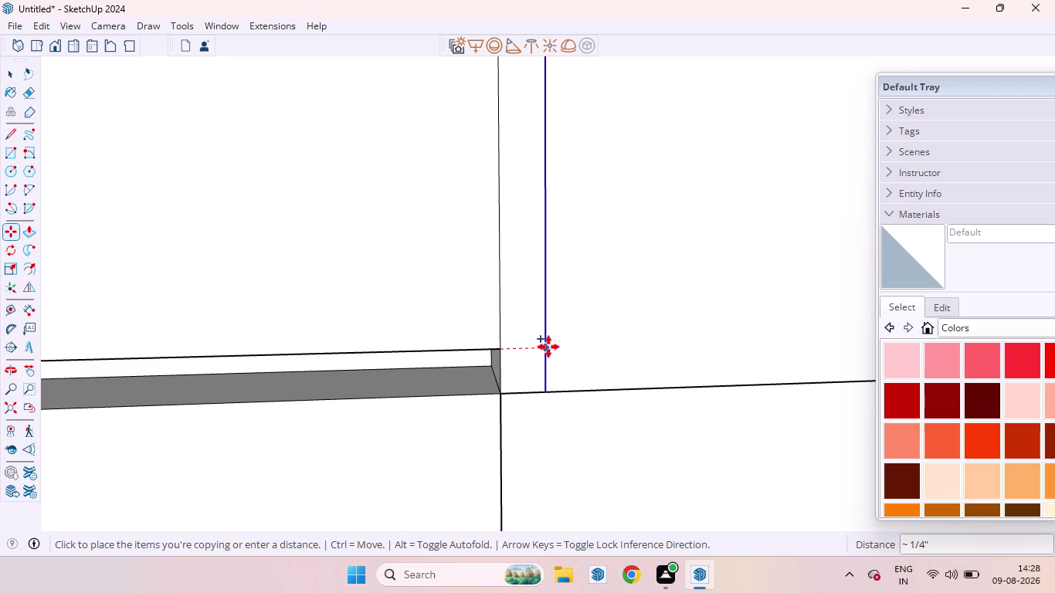
key(3)
text(MM)
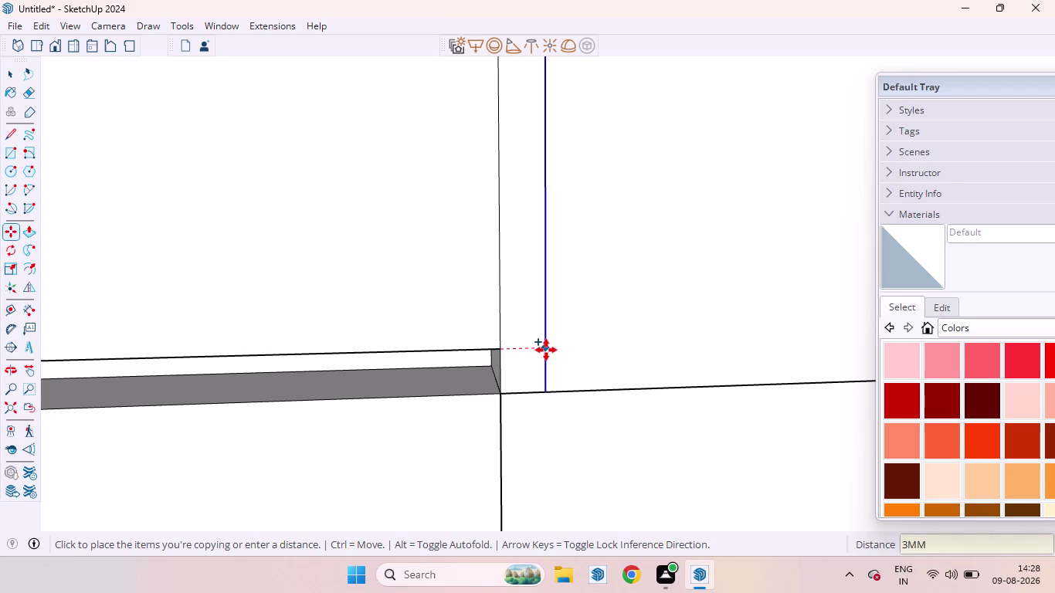
key(Return)
scroll(down, 3)
scroll(down, 3)
scroll(down, 3)
scroll(up, 3)
scroll(down, 3)
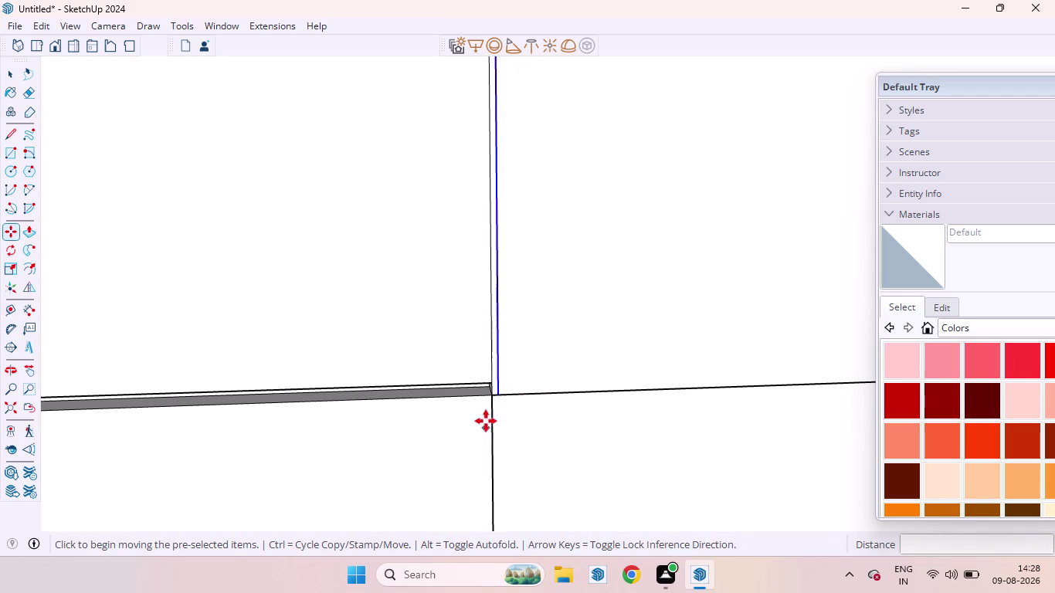
scroll(down, 3)
scroll(down, 3)
key(space)
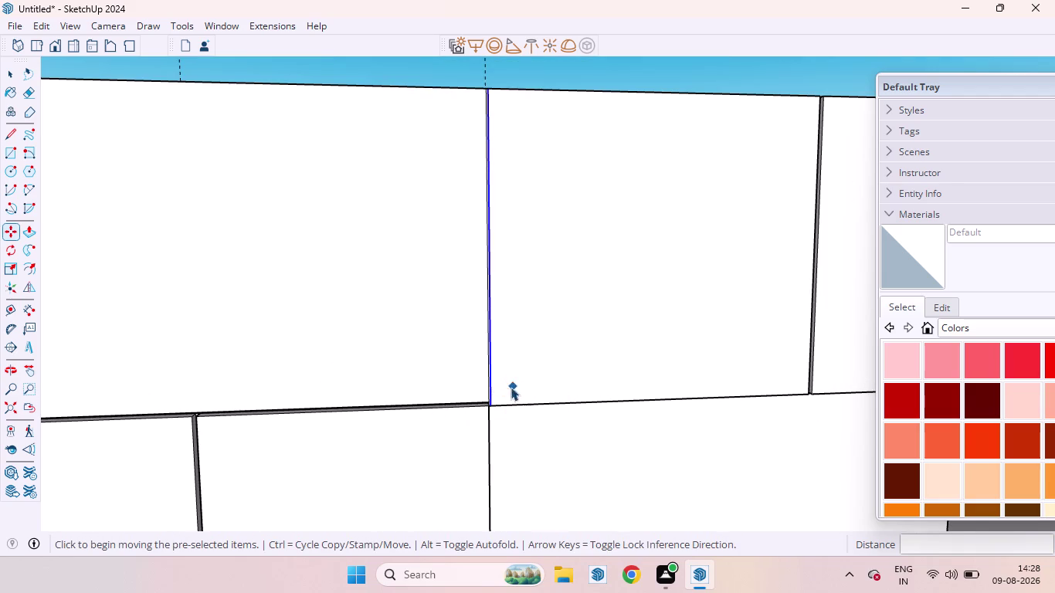
Copy the other vertical edge 3 mm to the left.
scroll(up, 3)
click(489, 400)
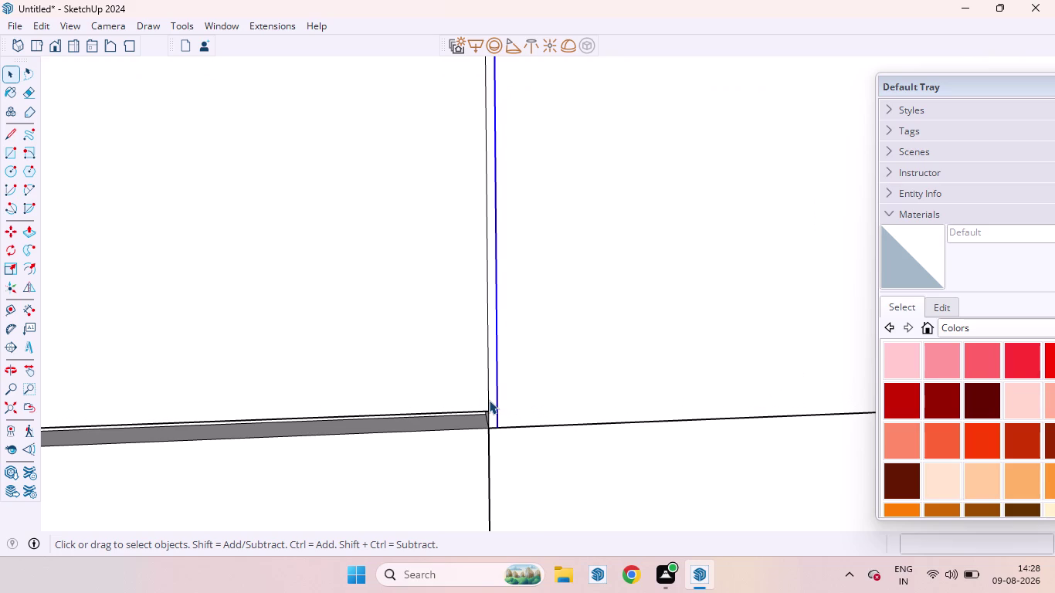
key(m)
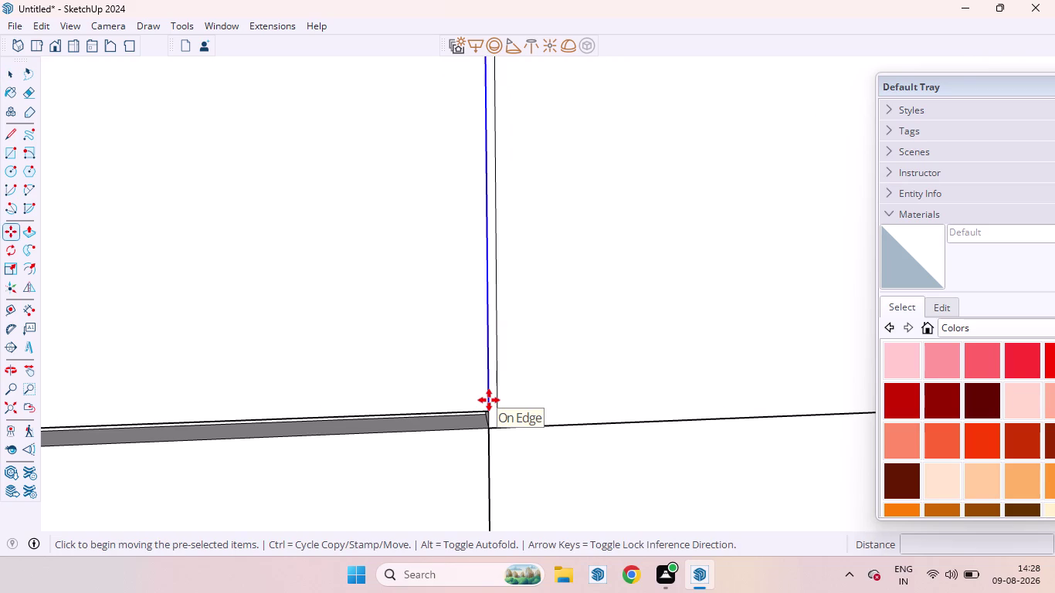
click(489, 400)
text(3)
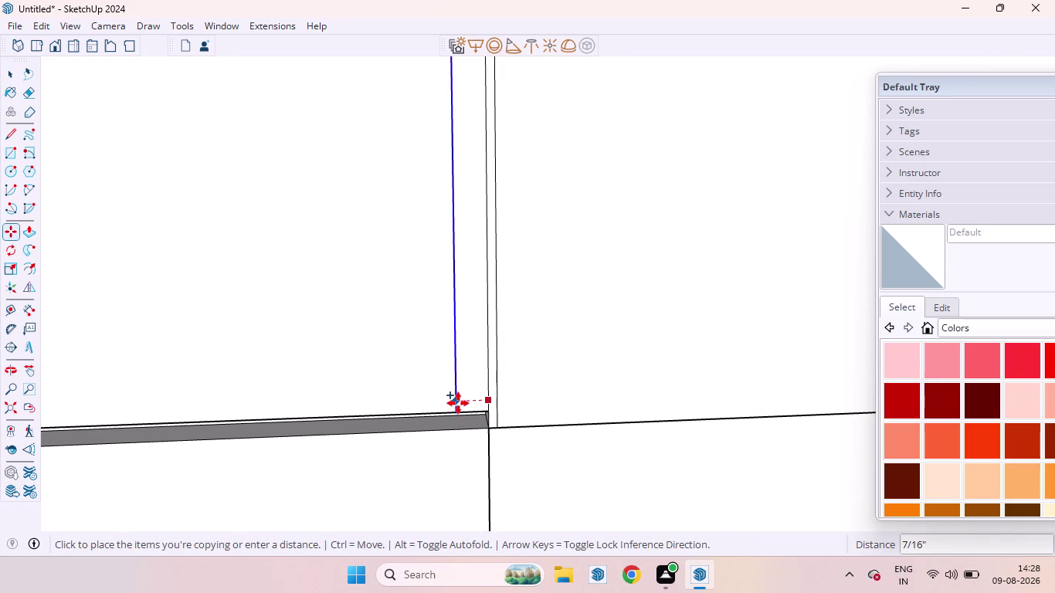
text(MM)
key(Return)
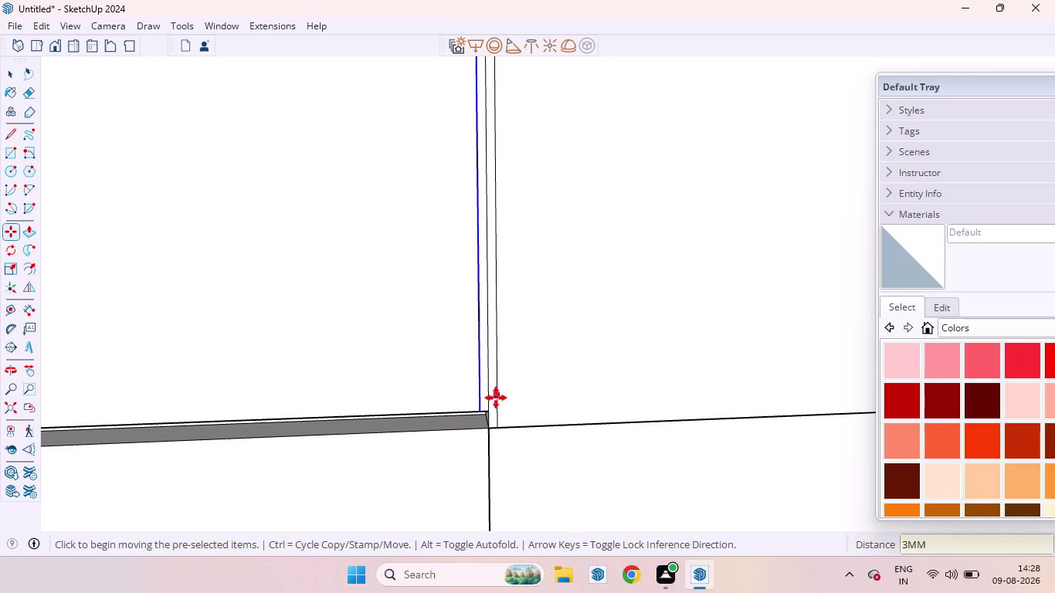
key(space)
Delete the extra copied line and pull the door panel face out 18 mm.
scroll(up, 3)
click(482, 404)
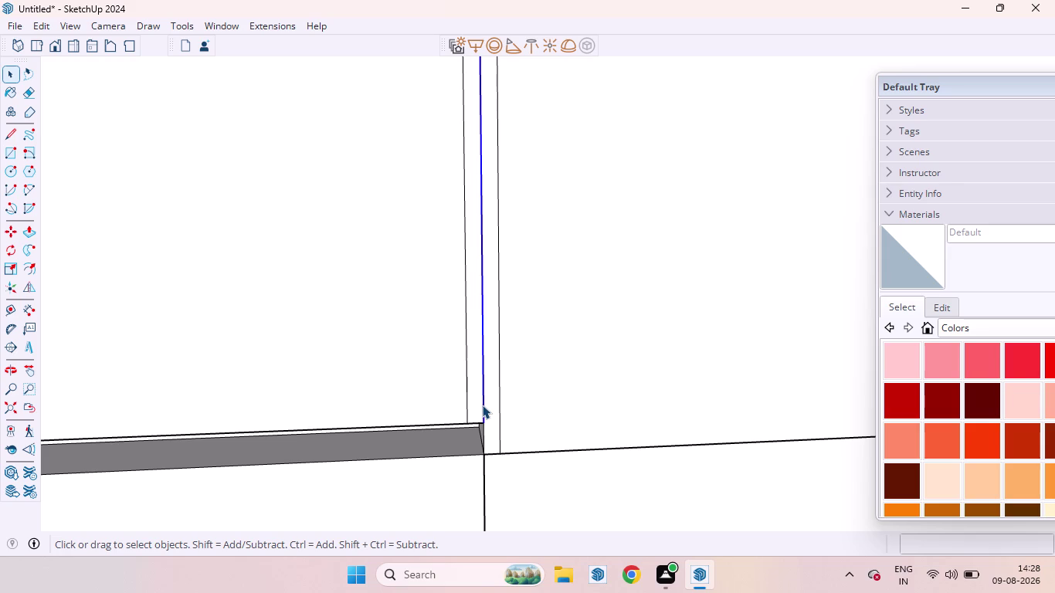
key(Delete)
click(482, 405)
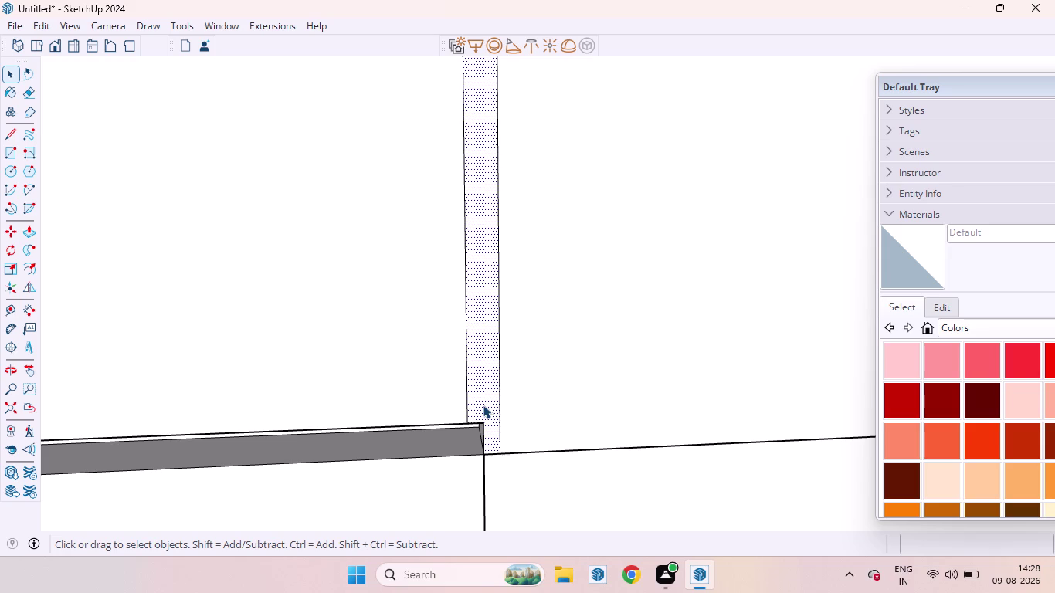
key(p)
drag(483, 405, 483, 378)
text(18MM)
key(Return)
scroll(down, 3)
scroll(down, 3)
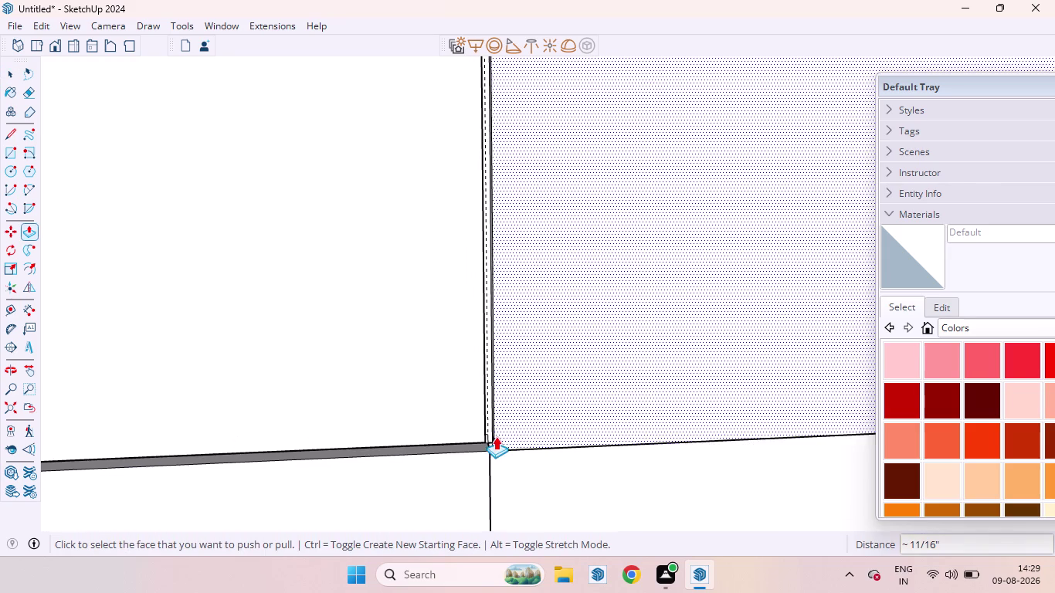
scroll(down, 3)
scroll(down, 3)
key(space)
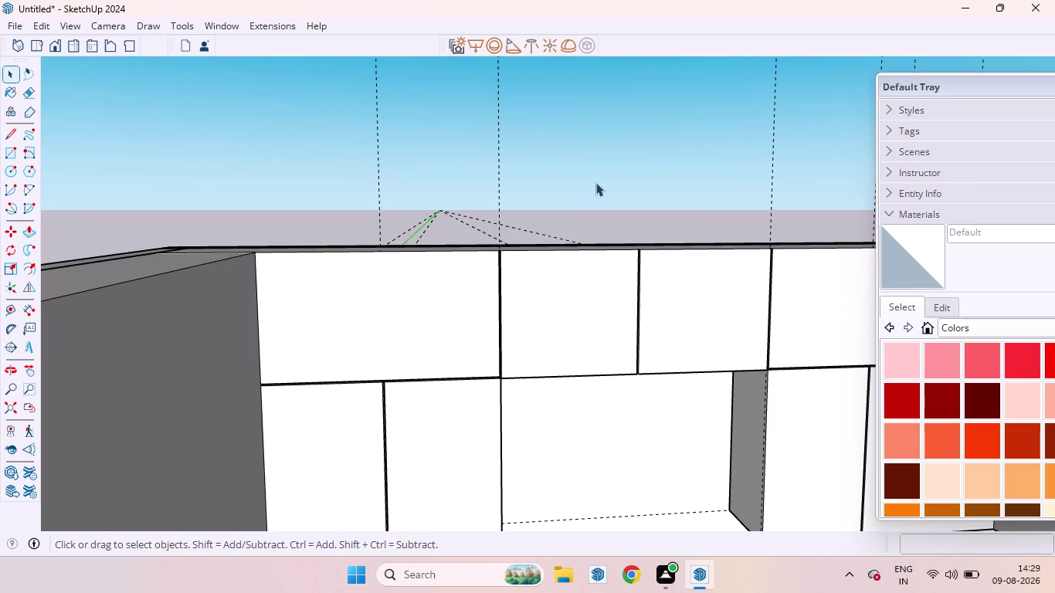
click(597, 182)
scroll(down, 3)
scroll(down, 3)
middle_drag(611, 328, 554, 282)
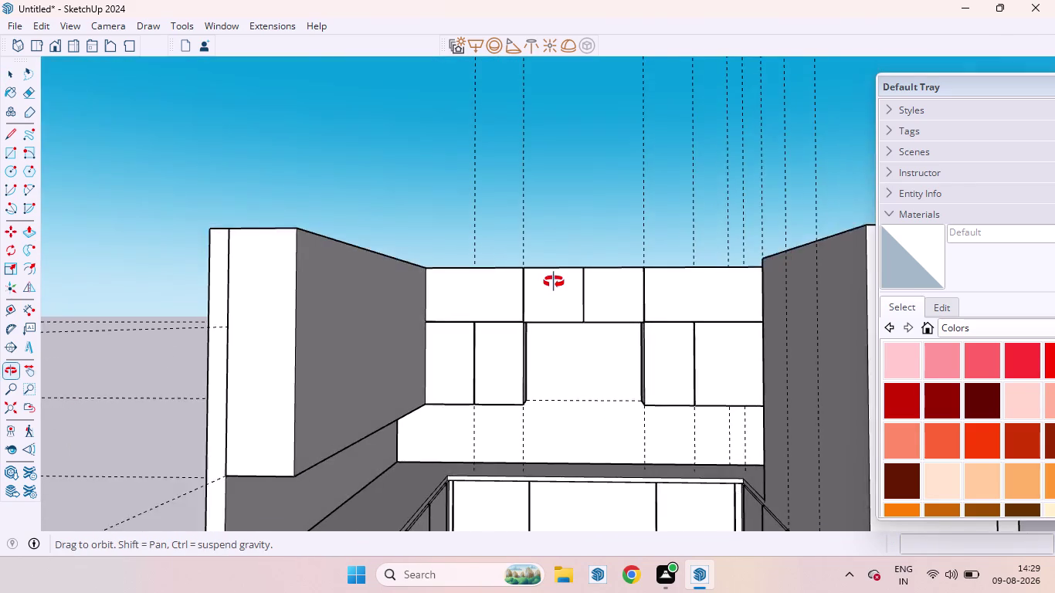
middle_drag(554, 282, 575, 320)
scroll(down, 3)
scroll(up, 3)
scroll(down, 3)
scroll(up, 3)
scroll(down, 3)
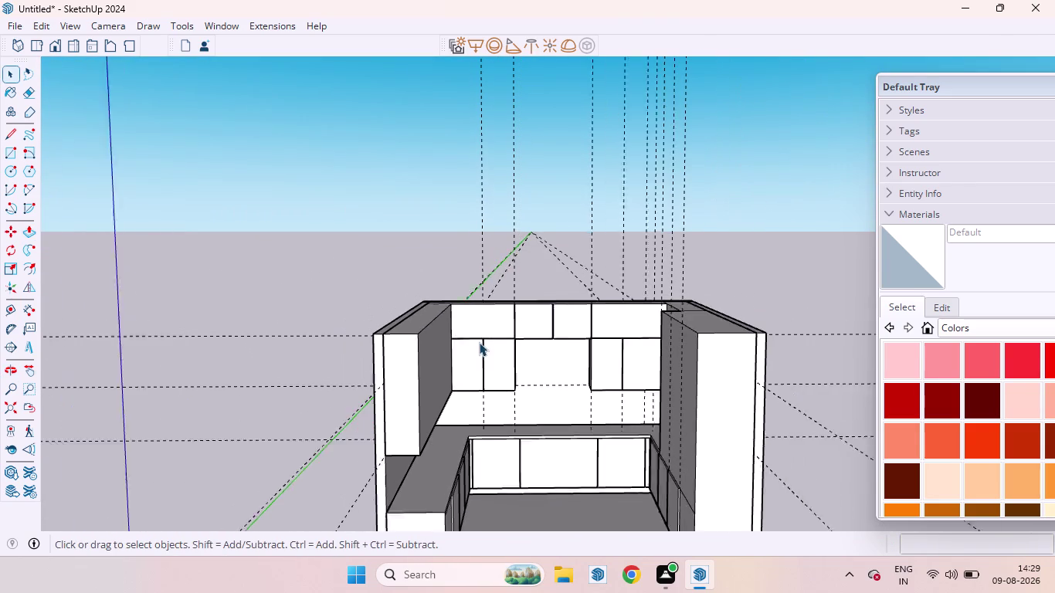
scroll(down, 3)
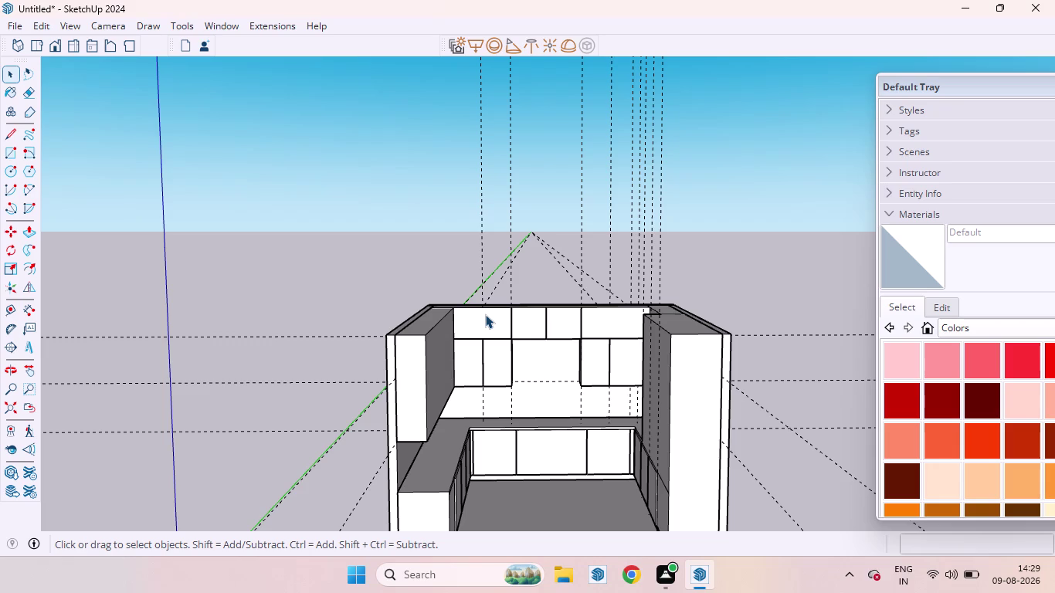
scroll(up, 3)
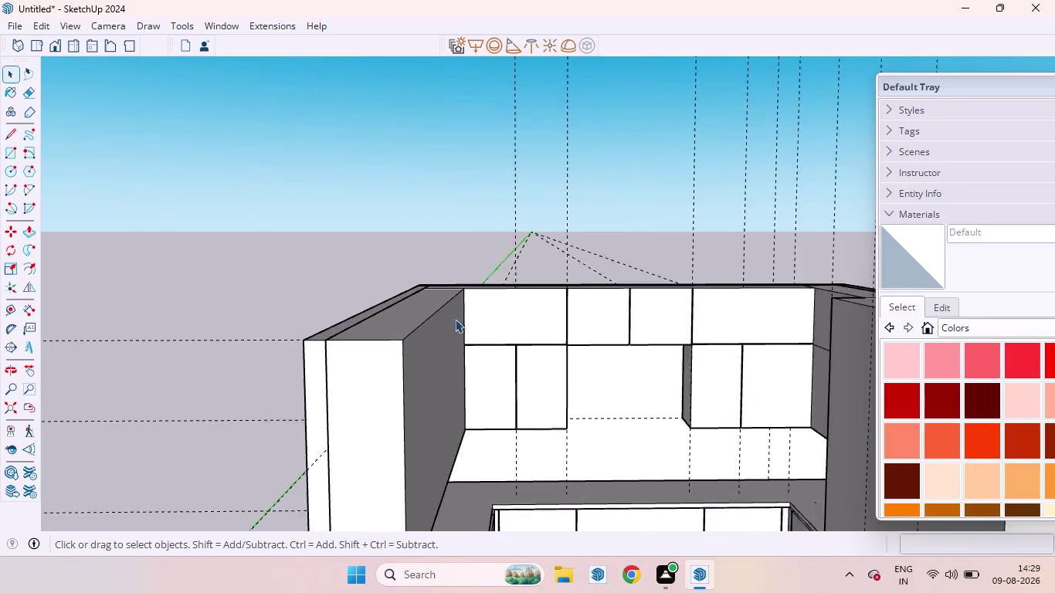
scroll(up, 3)
scroll(down, 3)
scroll(down, 3)
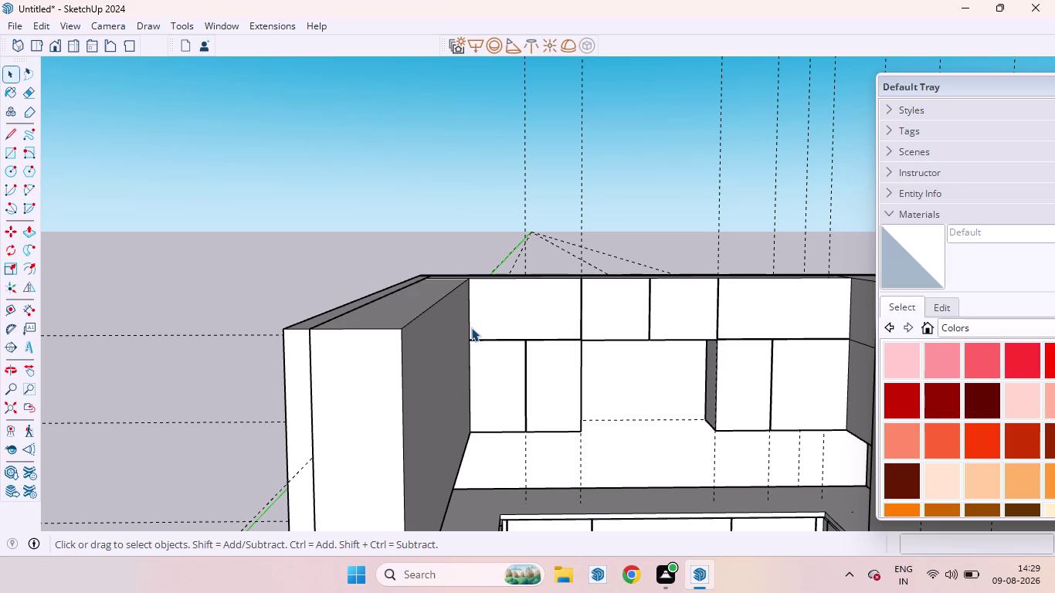
scroll(down, 3)
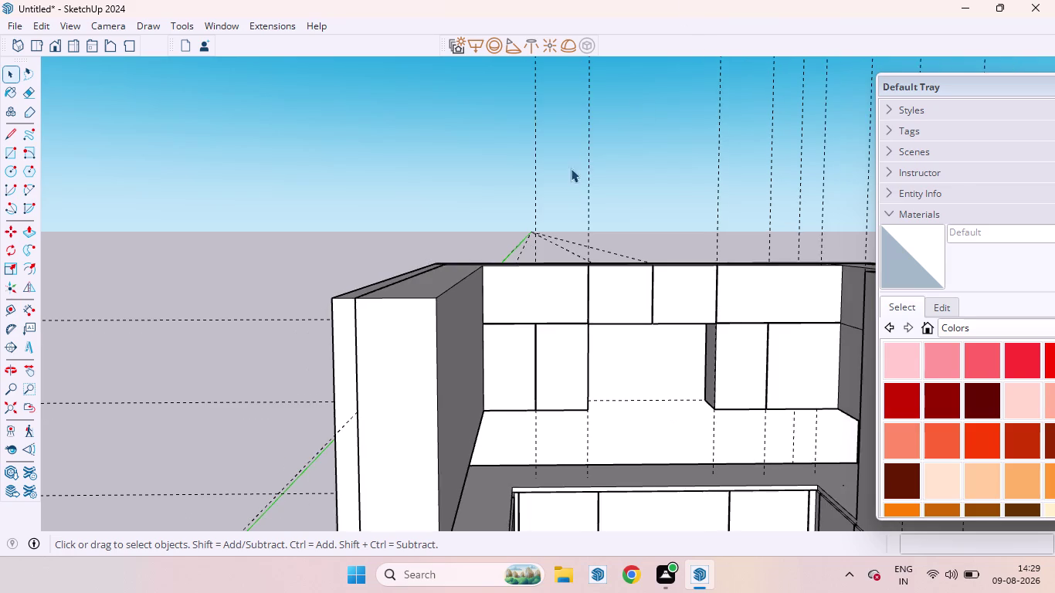
scroll(down, 3)
scroll(up, 3)
scroll(down, 3)
scroll(down, 3)
scroll(up, 3)
scroll(down, 3)
scroll(up, 3)
scroll(down, 3)
middle_drag(646, 301, 539, 317)
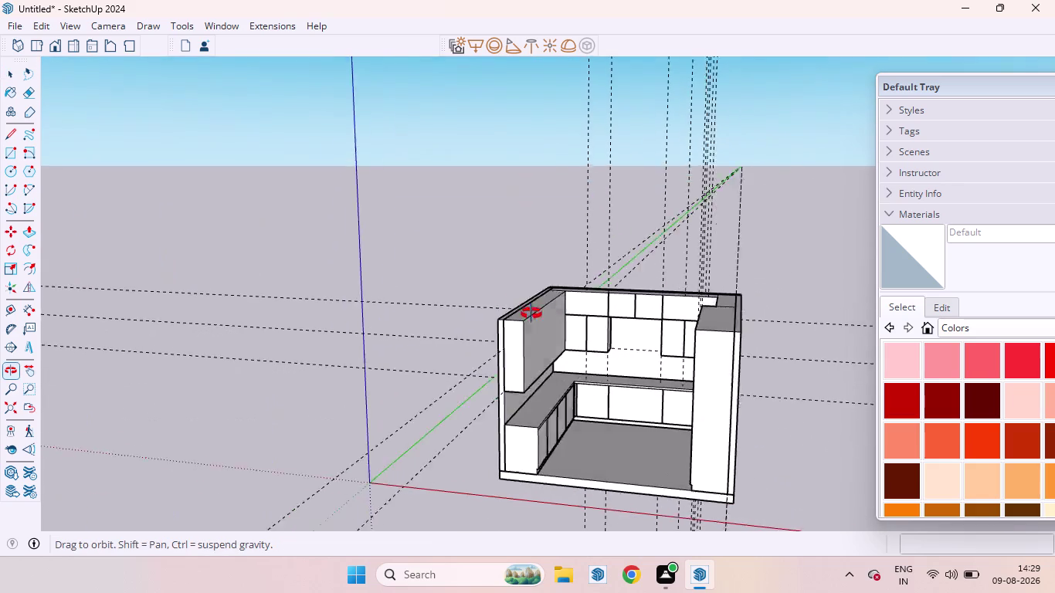
middle_drag(539, 317, 495, 298)
scroll(up, 3)
scroll(down, 3)
scroll(down, 3)
scroll(up, 3)
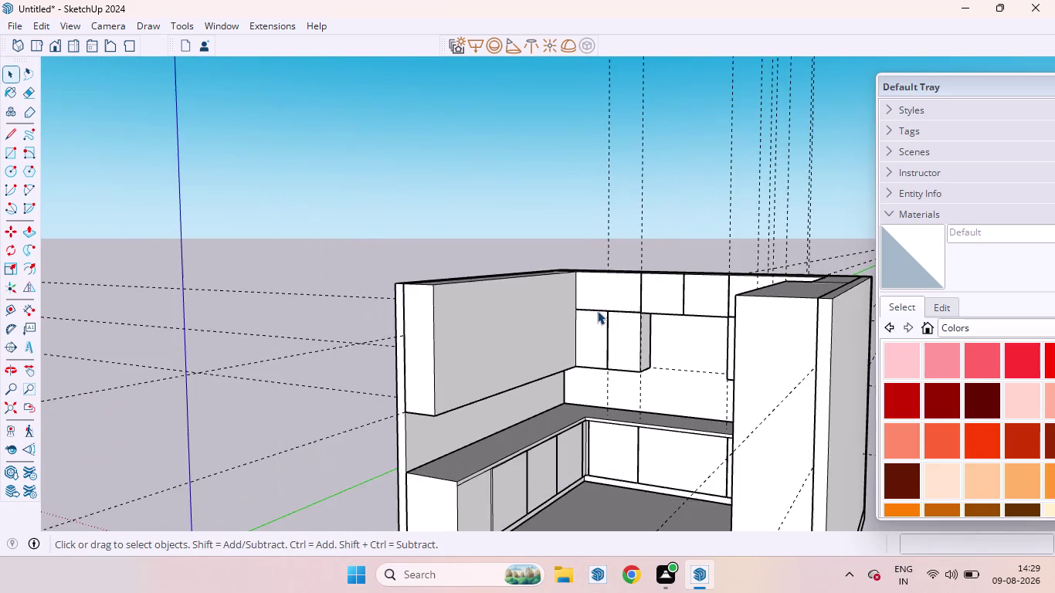
scroll(up, 3)
scroll(down, 3)
middle_drag(619, 327, 707, 351)
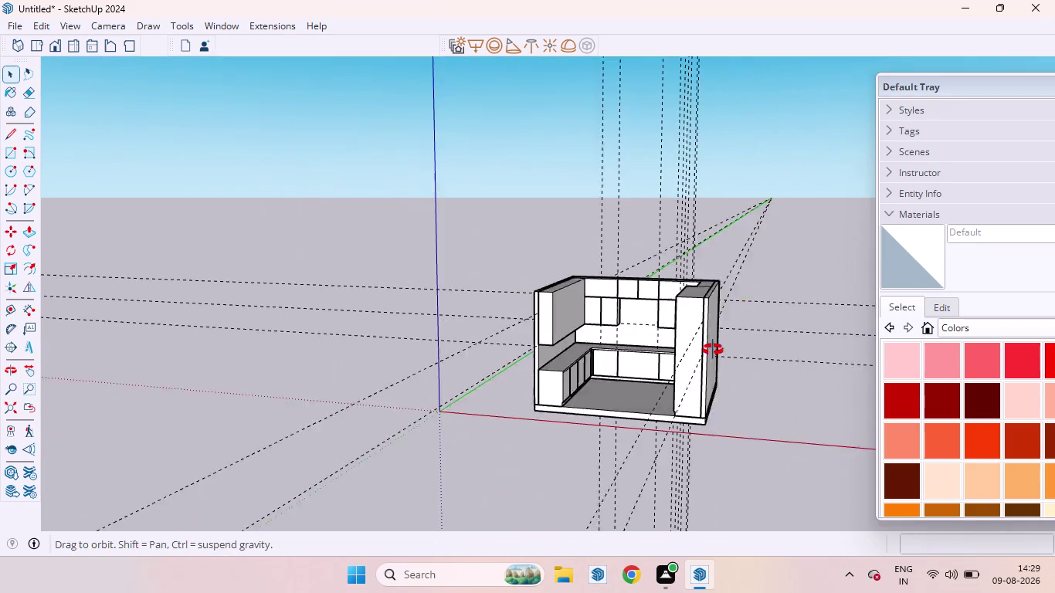
middle_drag(707, 352, 744, 336)
scroll(up, 3)
scroll(up, 3)
scroll(down, 3)
scroll(down, 3)
scroll(up, 3)
scroll(down, 3)
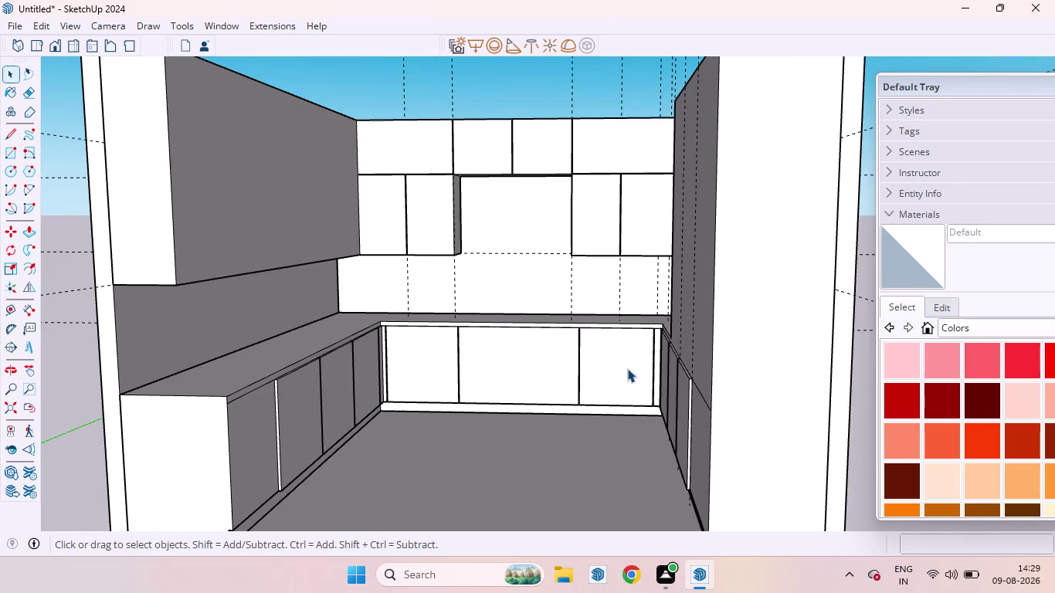
middle_drag(627, 369, 638, 319)
scroll(up, 3)
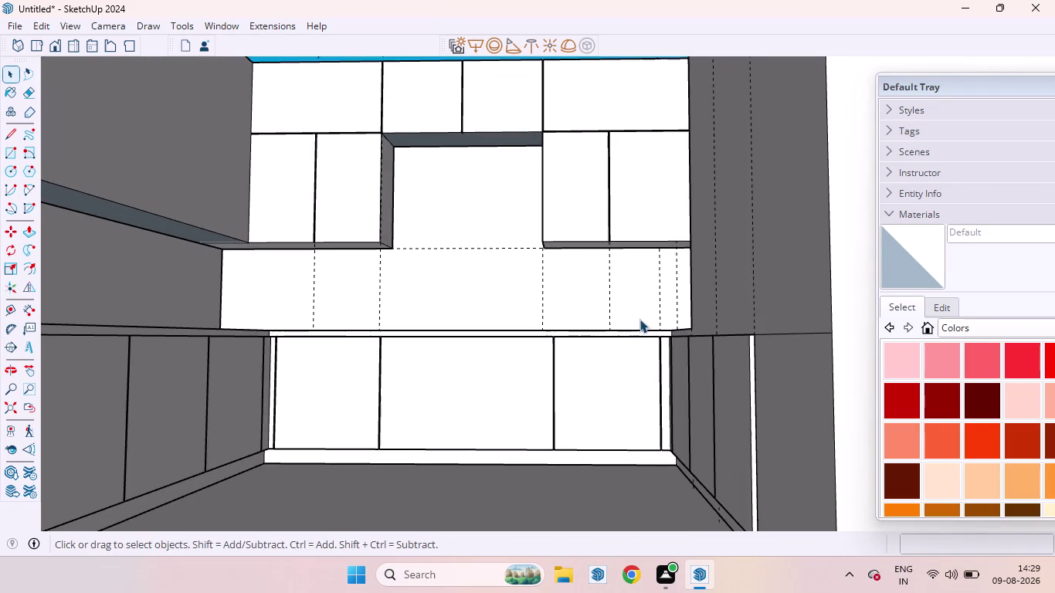
scroll(down, 3)
scroll(up, 3)
scroll(down, 3)
scroll(up, 3)
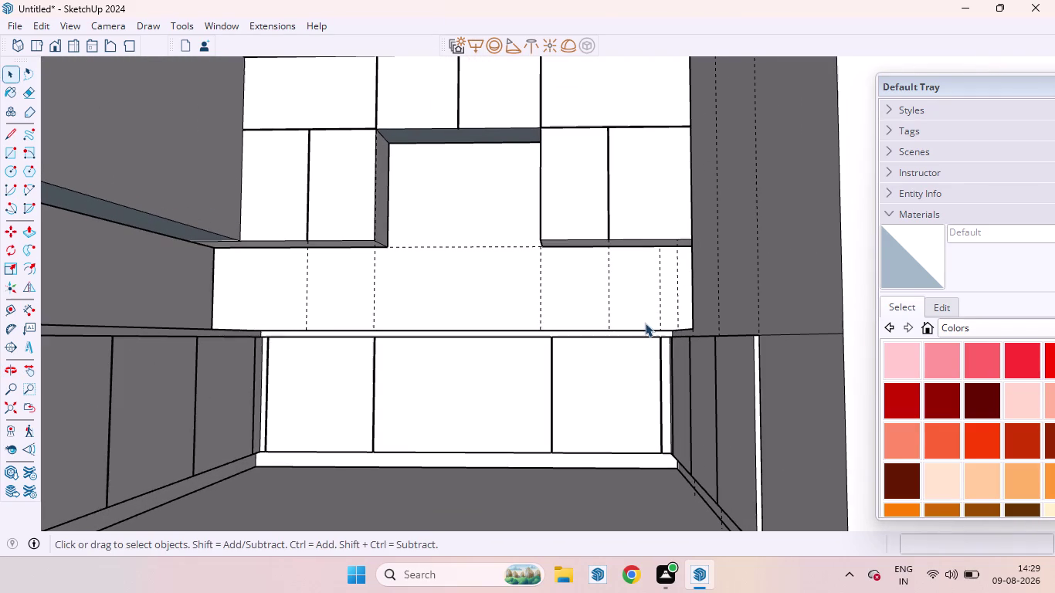
scroll(down, 3)
middle_drag(645, 326, 651, 333)
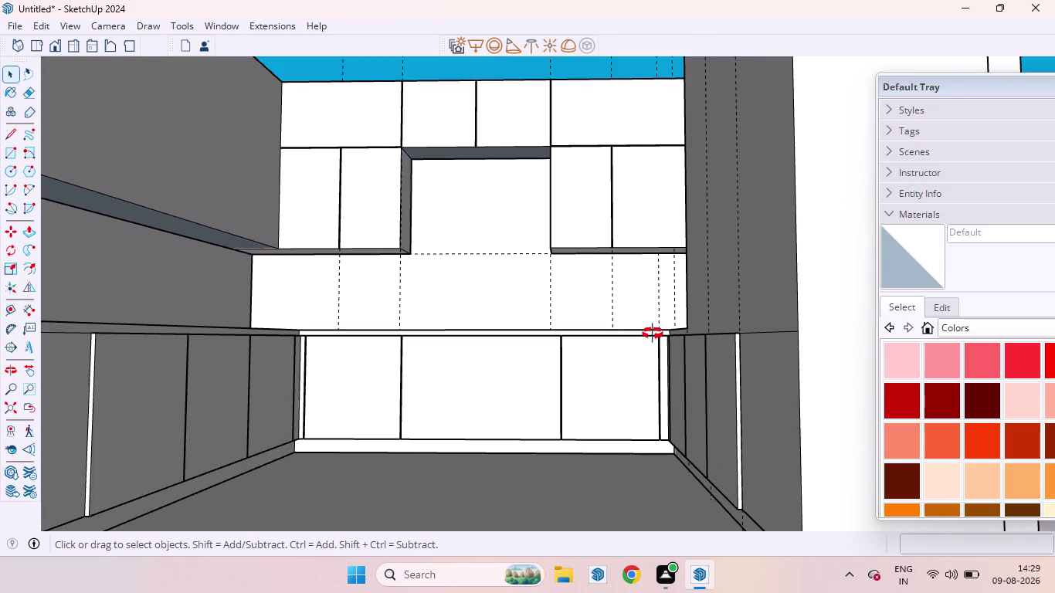
middle_drag(651, 333, 678, 344)
scroll(up, 3)
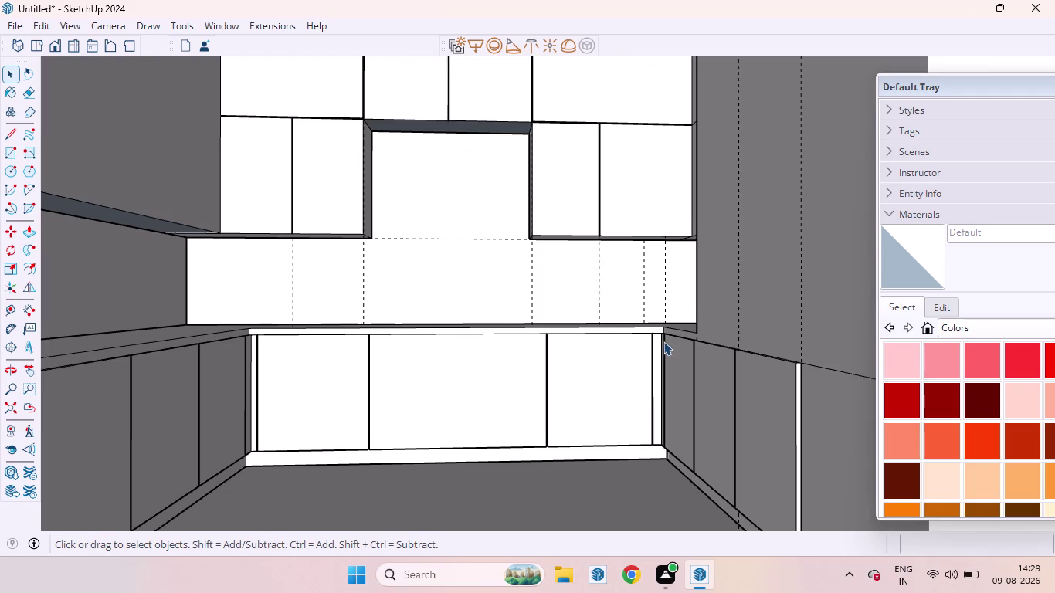
scroll(down, 3)
scroll(up, 3)
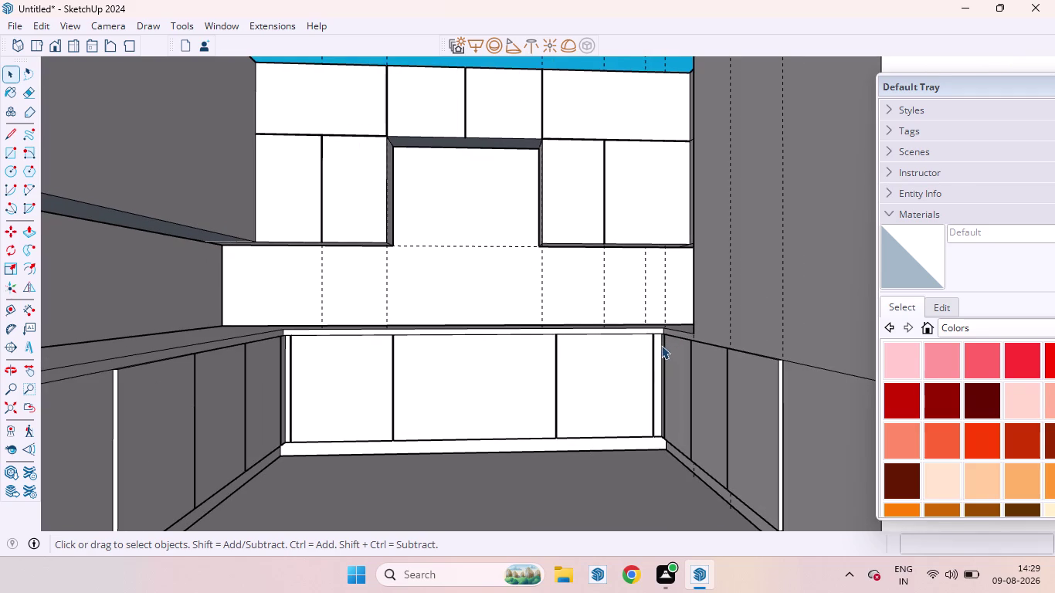
middle_drag(657, 368, 653, 346)
scroll(down, 3)
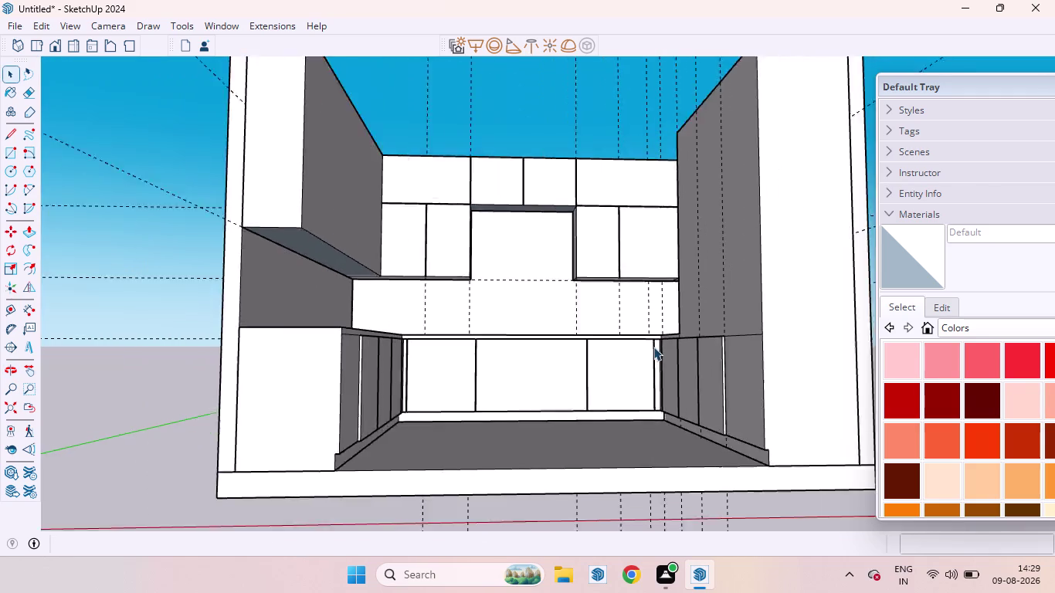
scroll(down, 3)
middle_drag(631, 247, 489, 427)
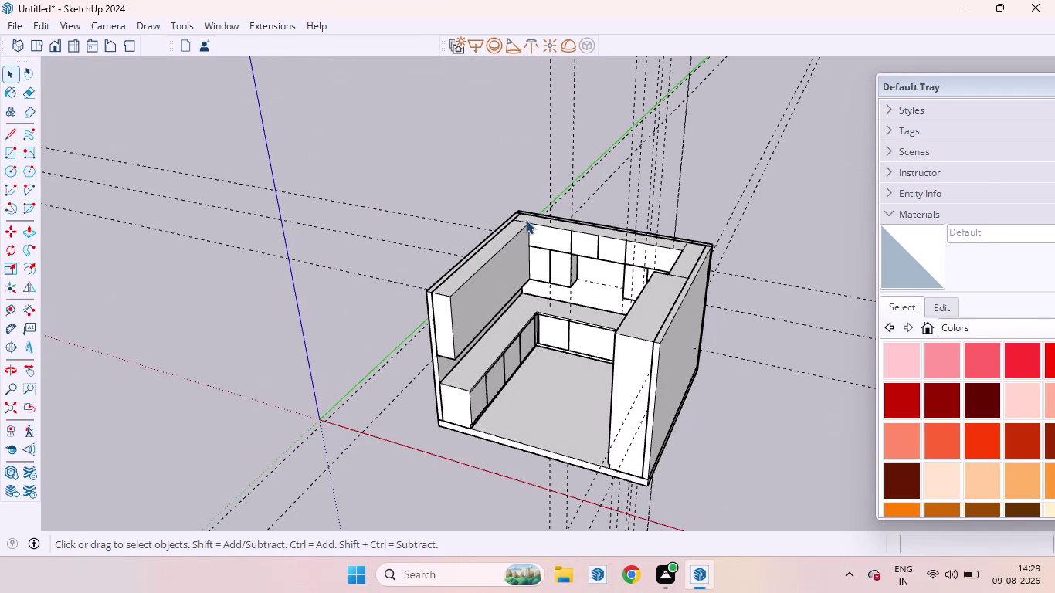
scroll(down, 3)
scroll(down, 3)
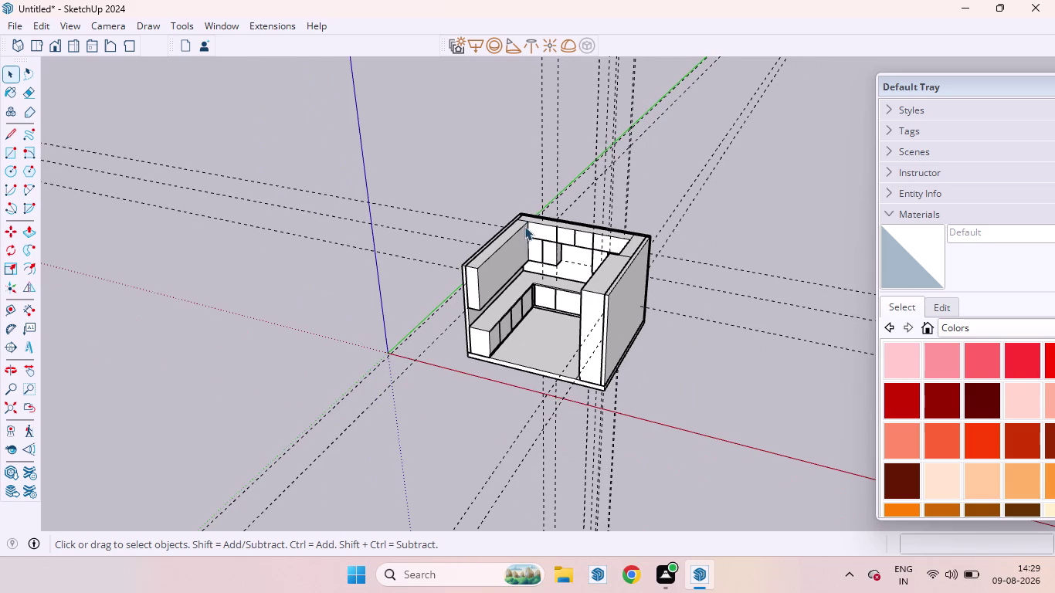
scroll(down, 3)
scroll(up, 3)
middle_drag(540, 253, 482, 212)
scroll(up, 3)
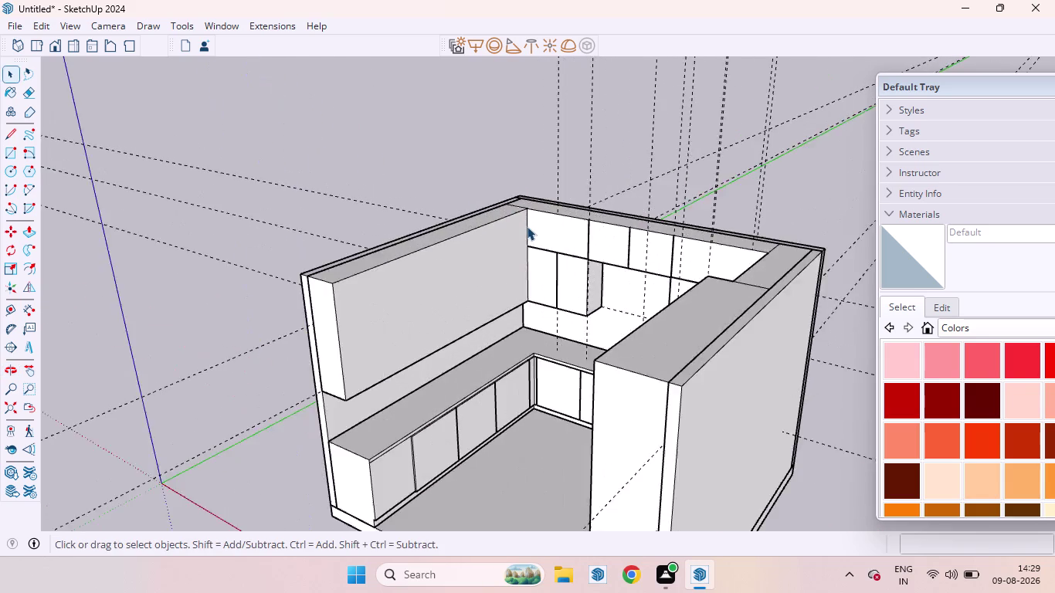
scroll(up, 3)
scroll(up, 3)
middle_drag(533, 177, 552, 353)
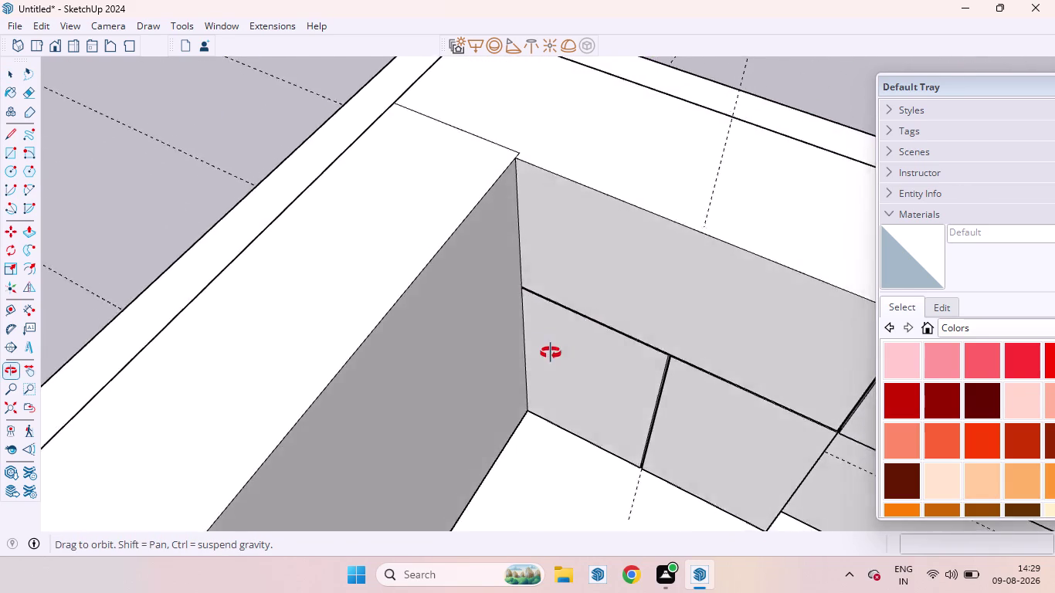
middle_drag(553, 352, 528, 320)
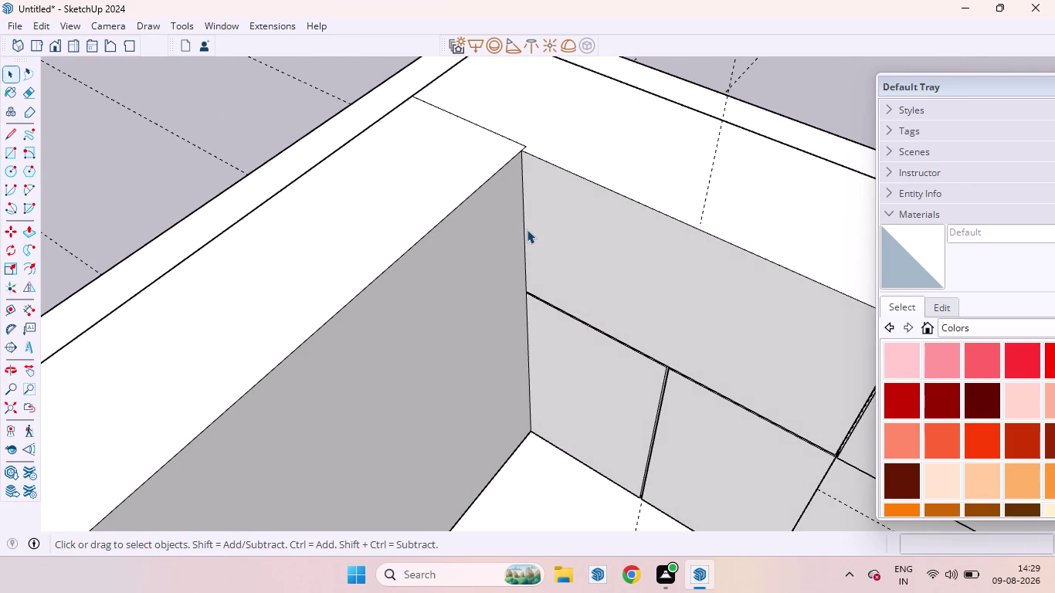
scroll(up, 3)
middle_drag(531, 210, 475, 188)
scroll(up, 3)
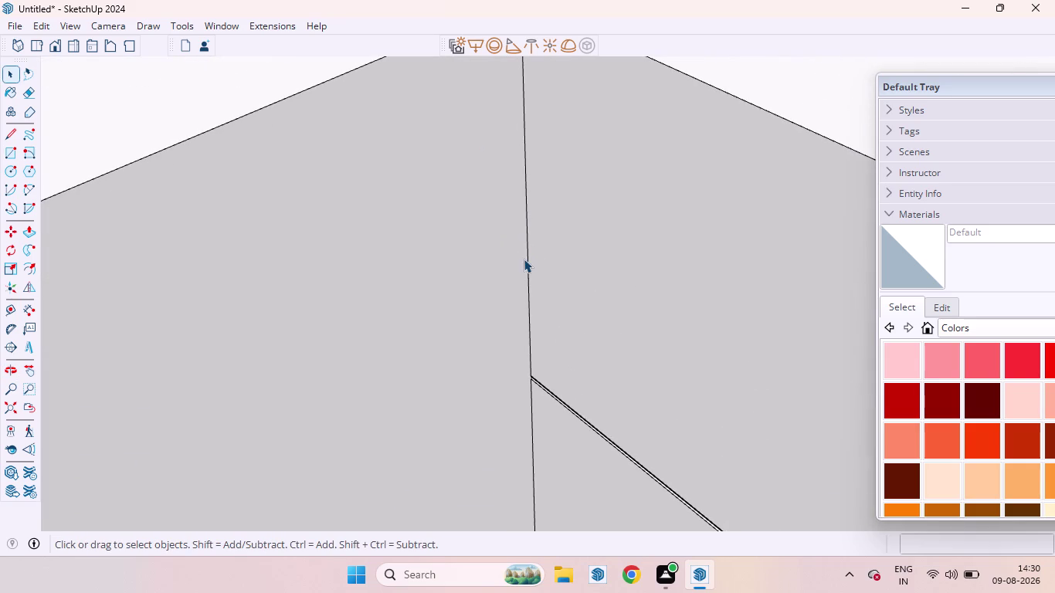
click(526, 262)
scroll(down, 3)
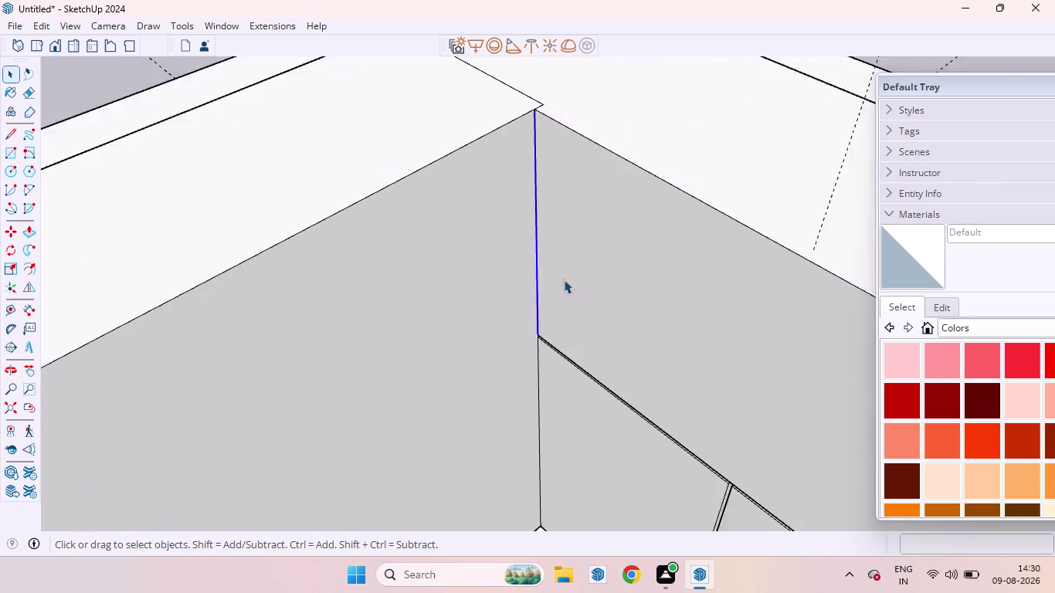
scroll(up, 3)
scroll(down, 3)
scroll(down, 3)
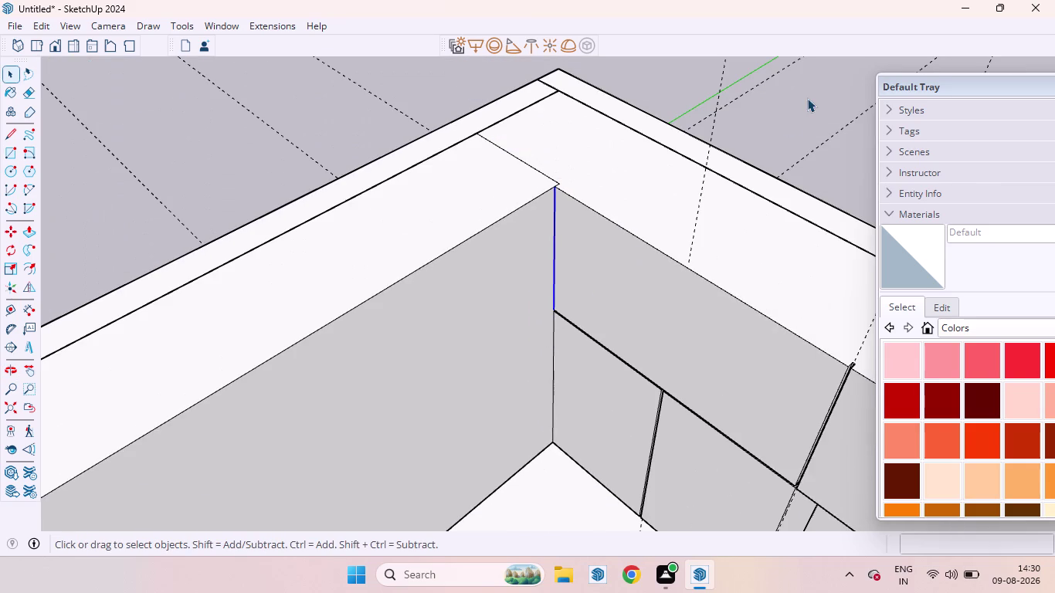
click(818, 82)
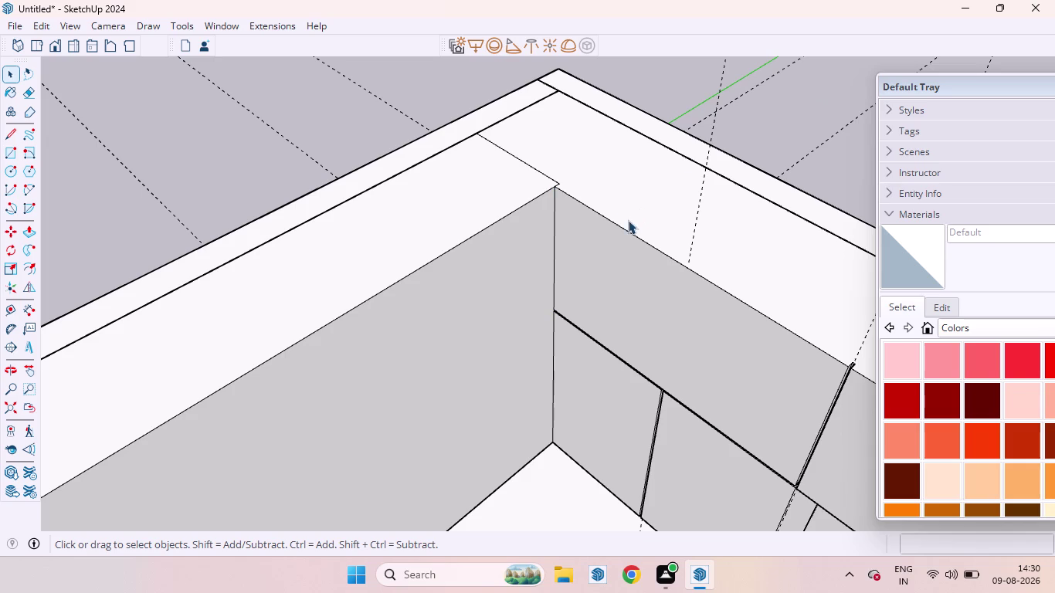